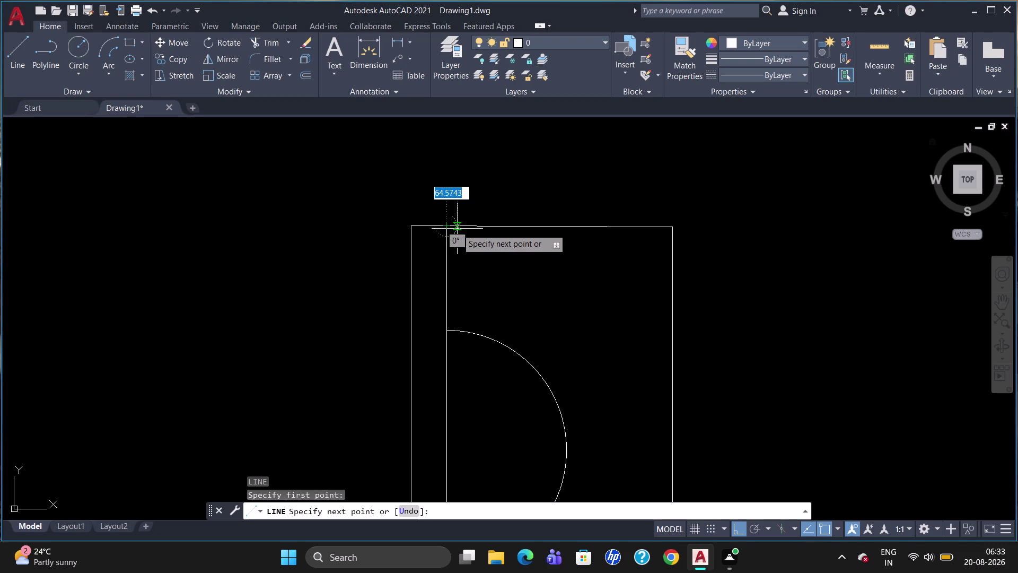
Attempt a 200 line down from a point tracked 150 along the top from the inner corner, then abandon it.
drag(459, 229, 466, 229)
text(tj)
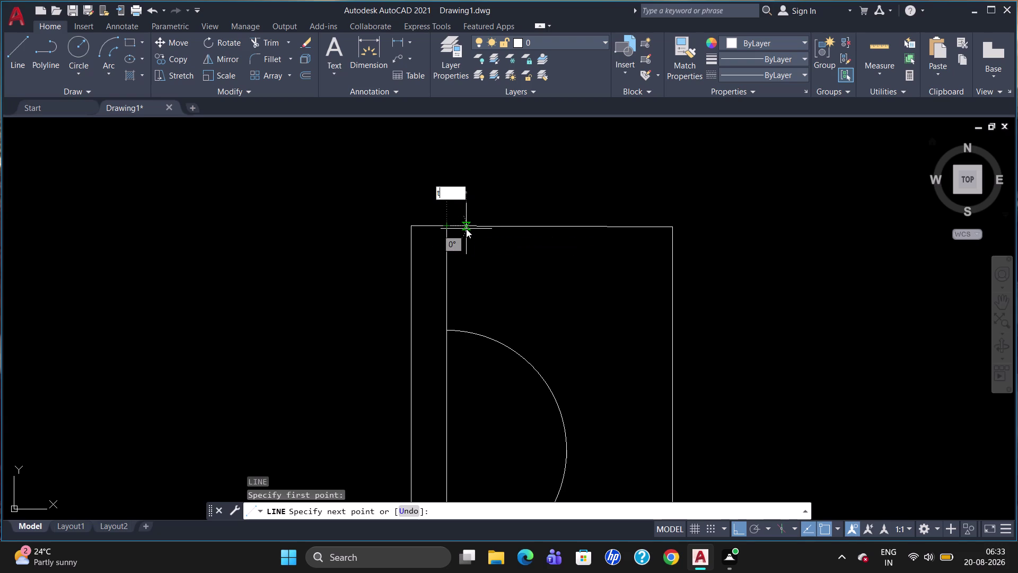
key(BackSpace)
key(k)
key(Return)
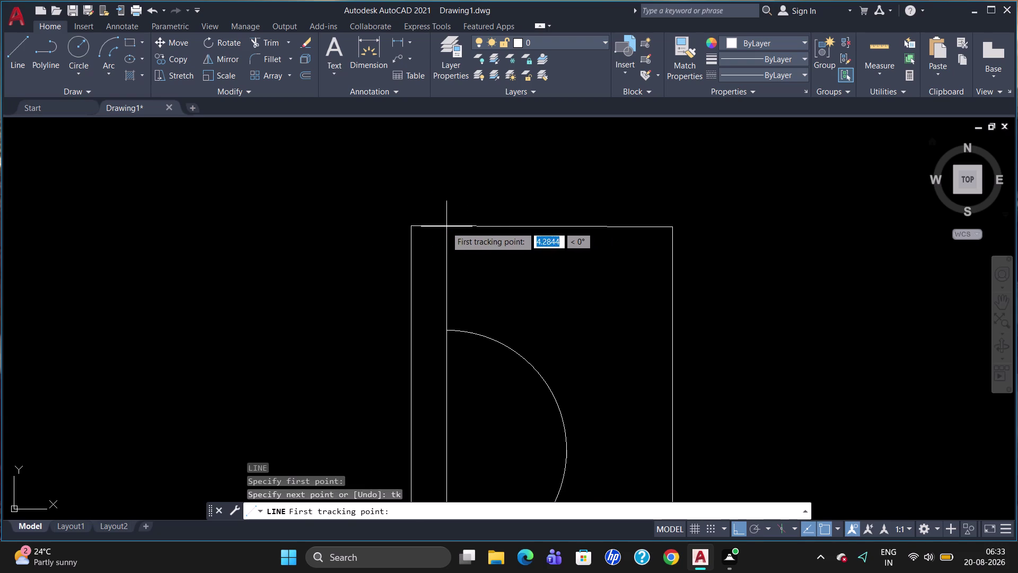
drag(446, 226, 475, 223)
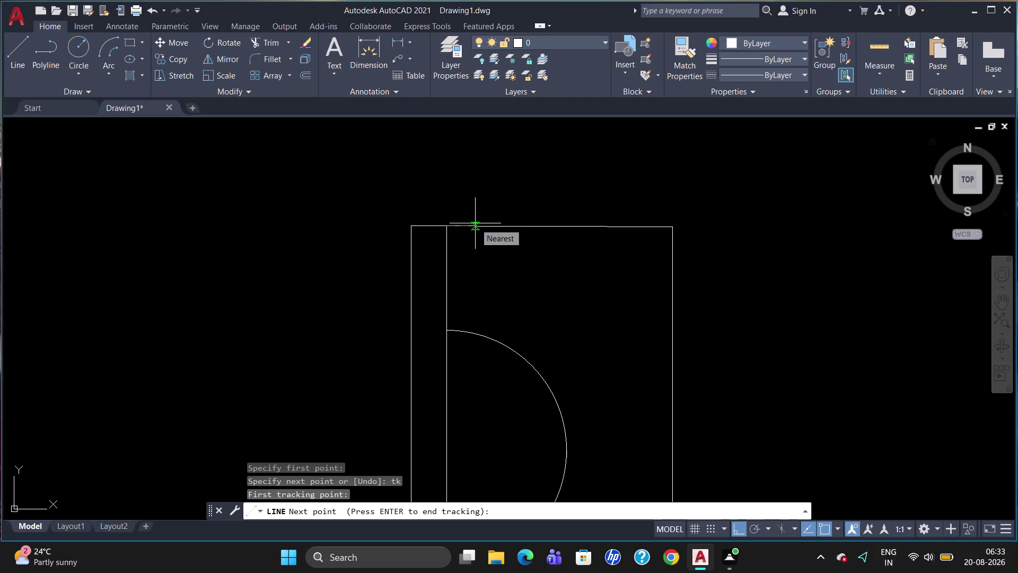
text(15)
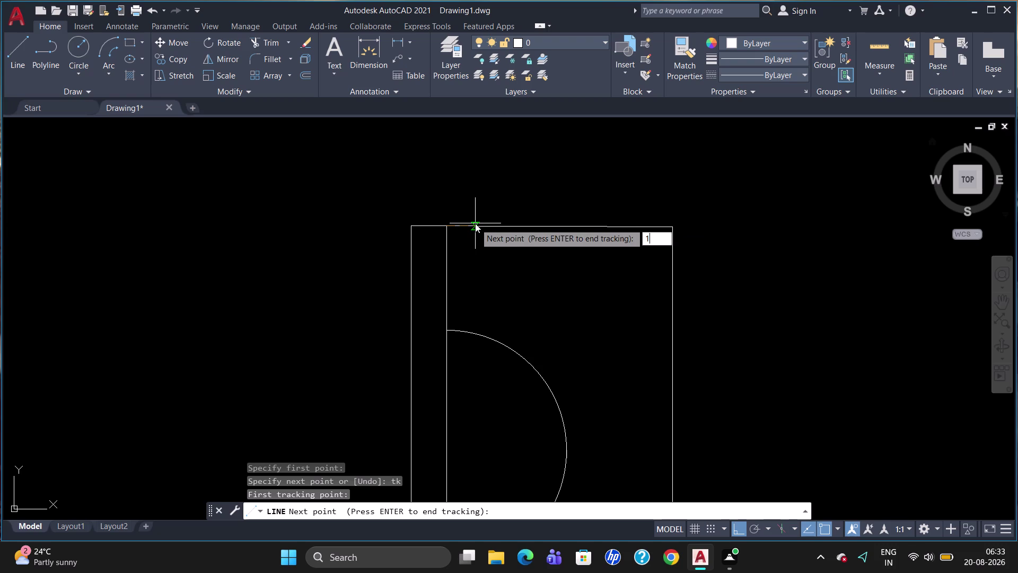
text(0)
key(Return)
key(Return)
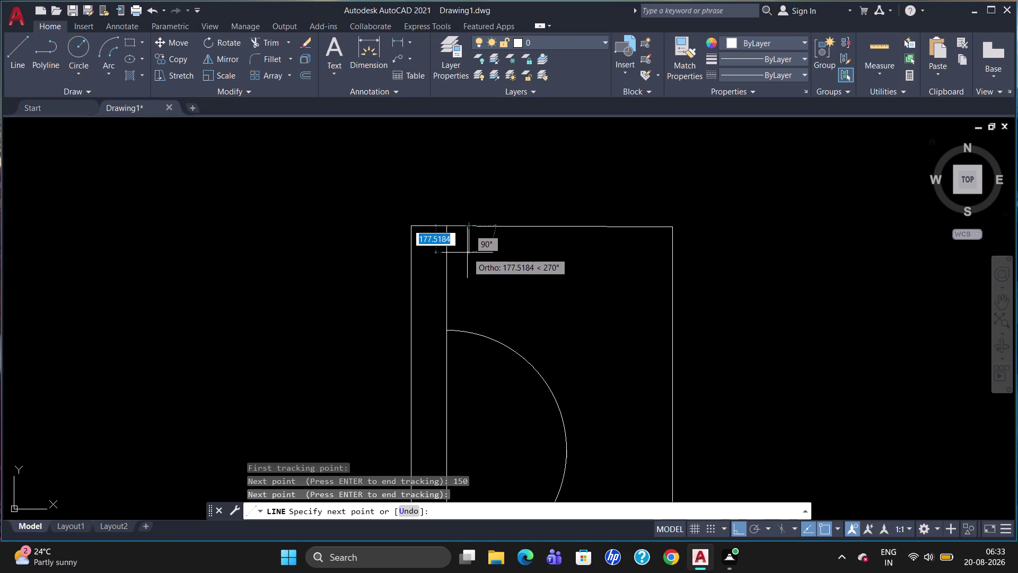
text(200)
key(Return)
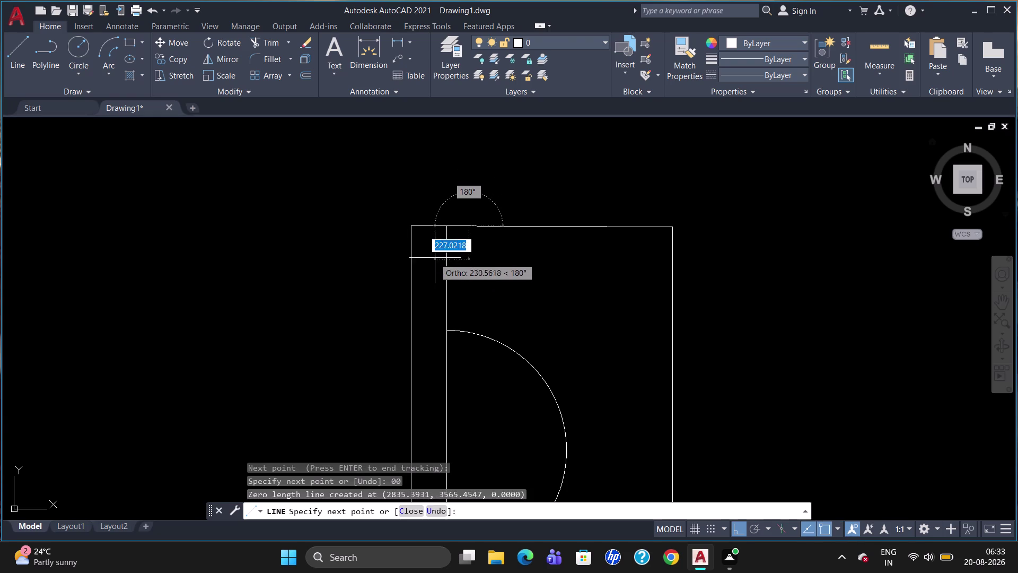
key(Return)
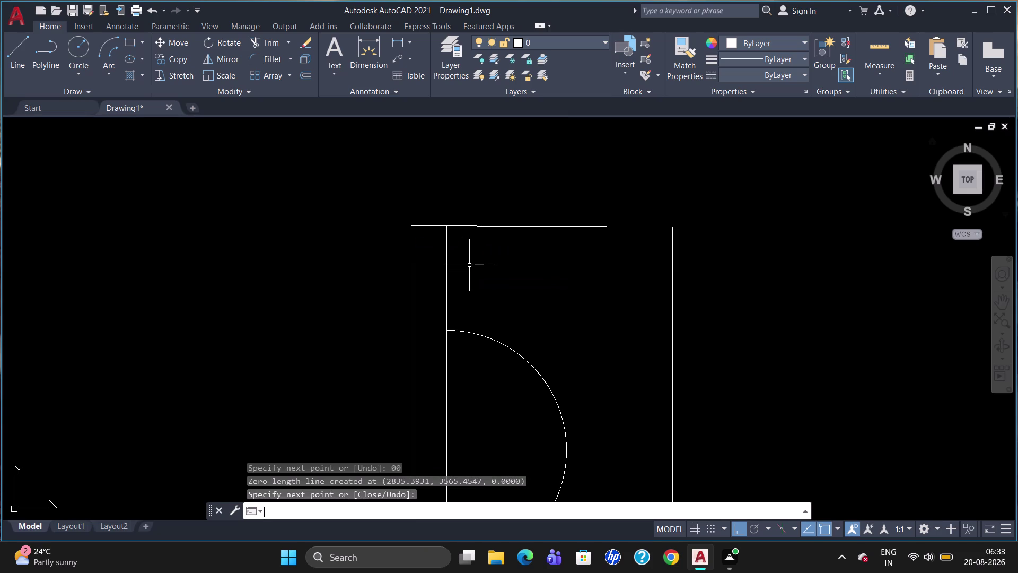
Restart LINE with TK tracking, offsetting 150 along the top from the inner wall's corner.
key(l)
key(Return)
text(t)
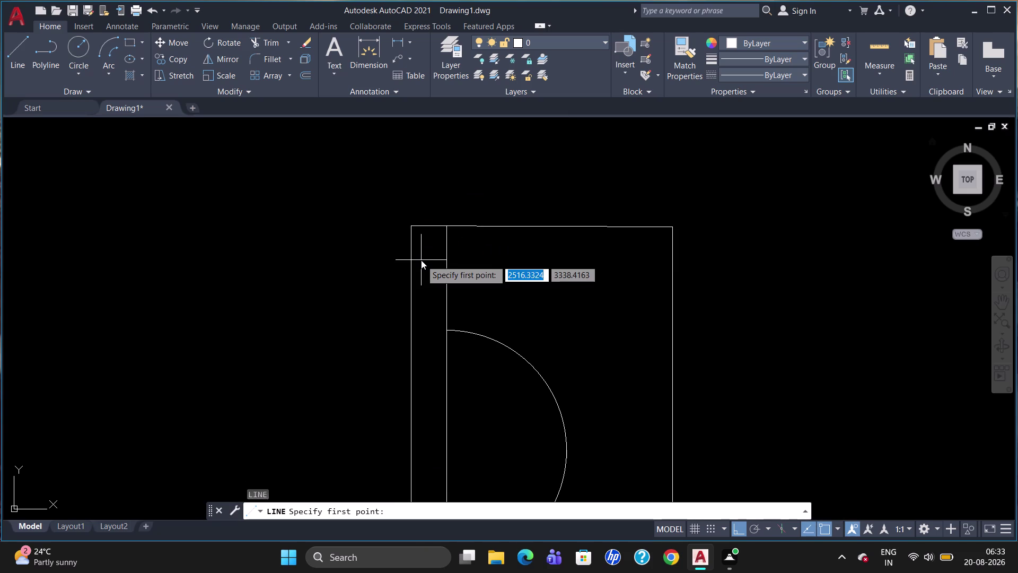
text(k)
key(Return)
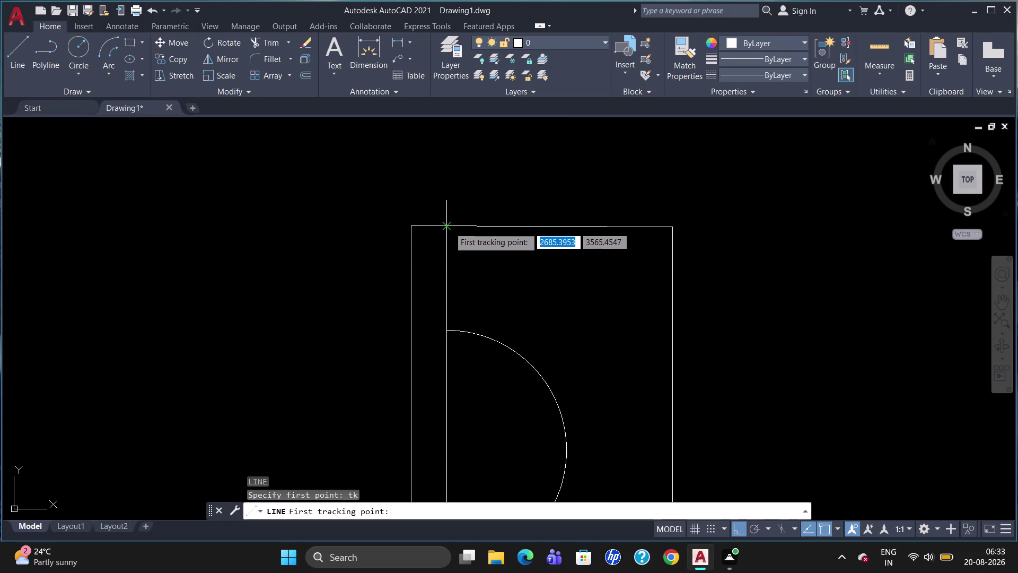
drag(449, 227, 473, 228)
text(1)
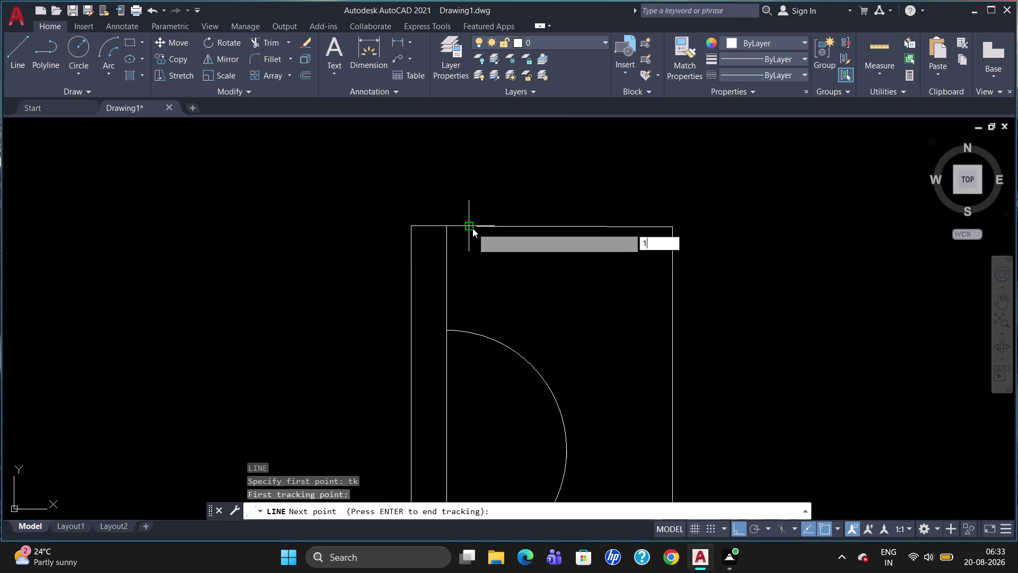
text(50)
key(Return)
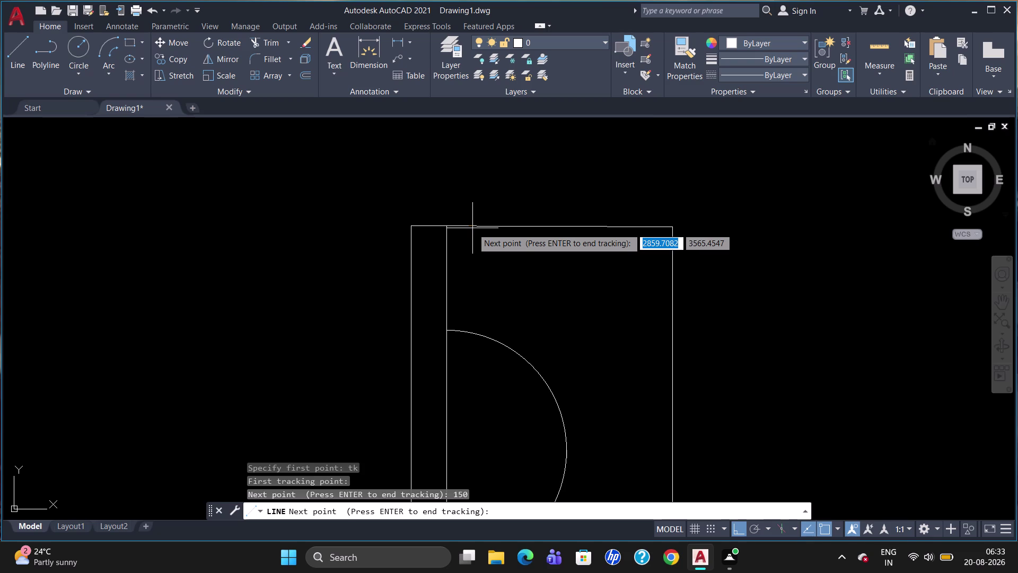
key(Return)
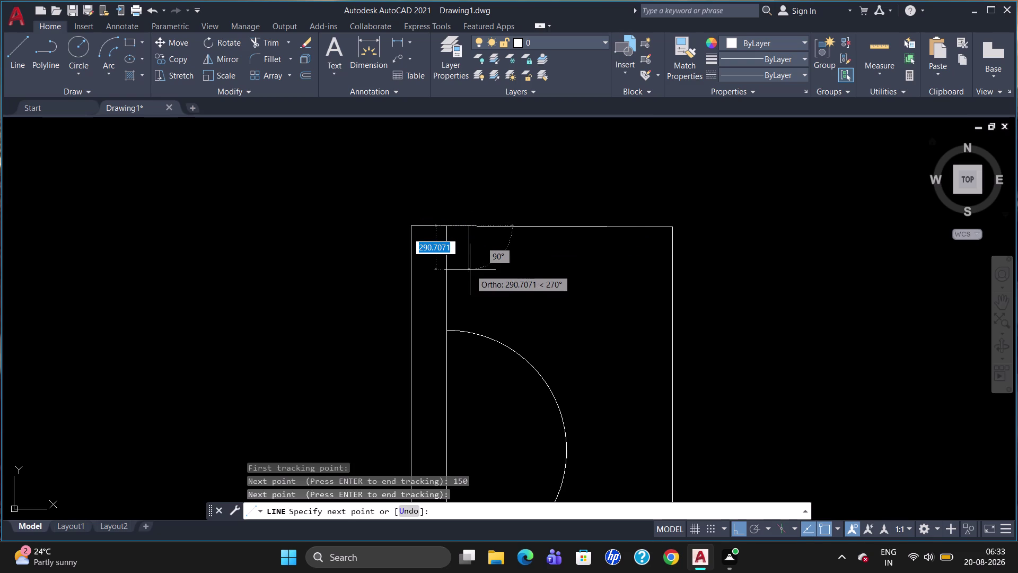
Draw the 200 line downward, then across to the outer wall edge.
text(200)
key(Return)
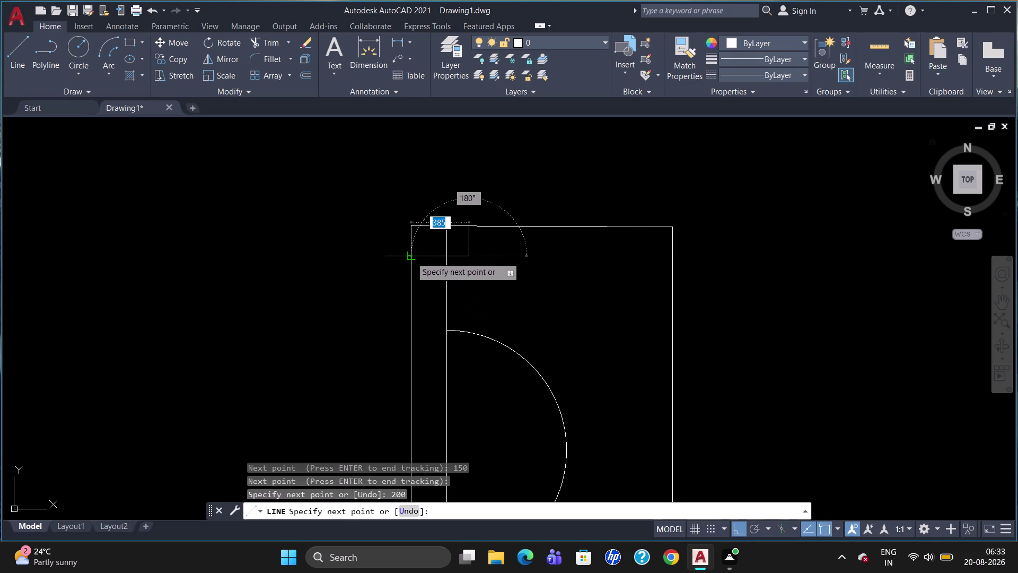
click(411, 257)
key(Escape)
text(t)
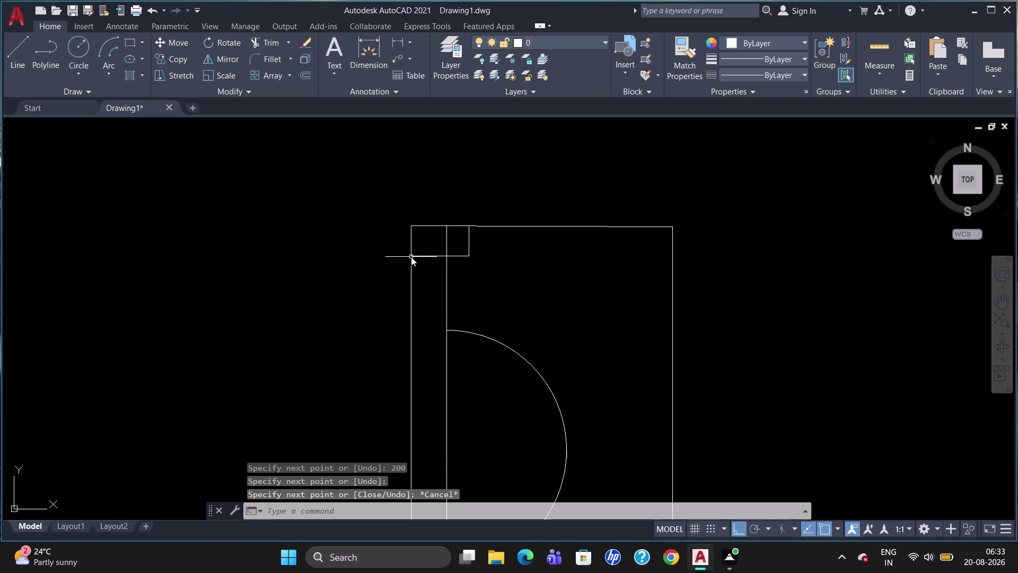
text(r)
key(Return)
Trim the inner wall segment inside the top-left corner box, then zoom back out.
key(Return)
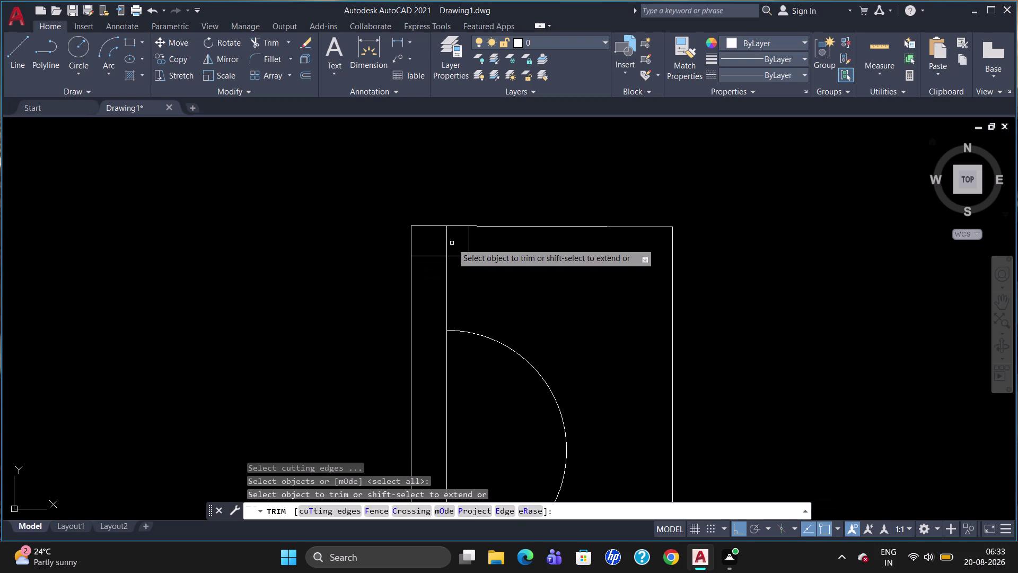
click(444, 243)
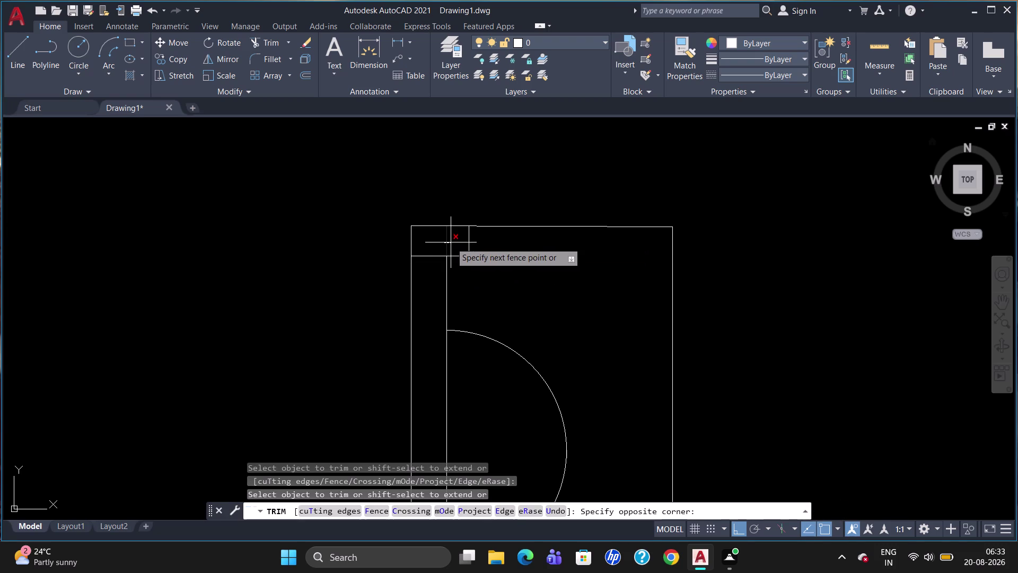
click(451, 243)
key(Escape)
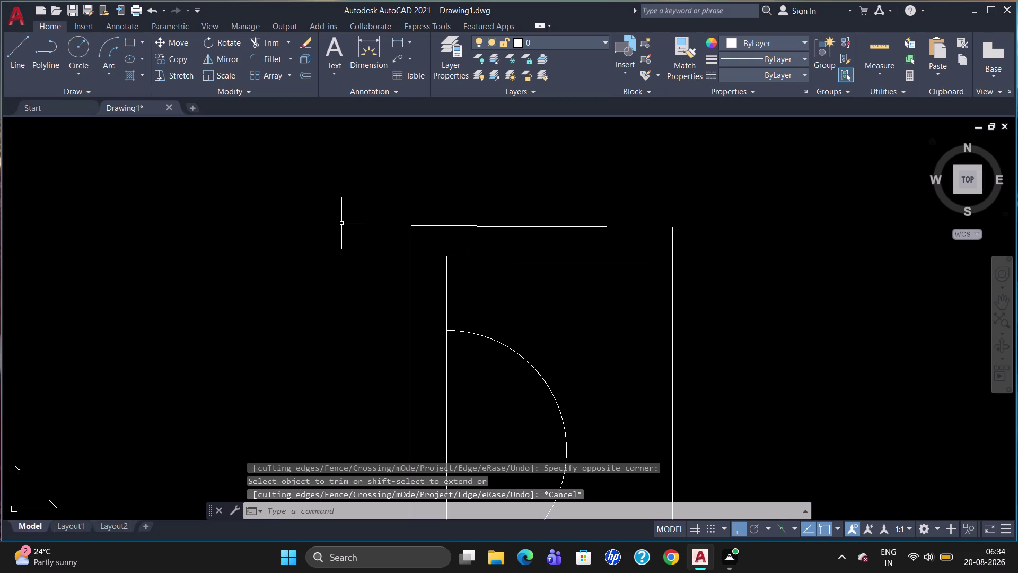
scroll(down, 3)
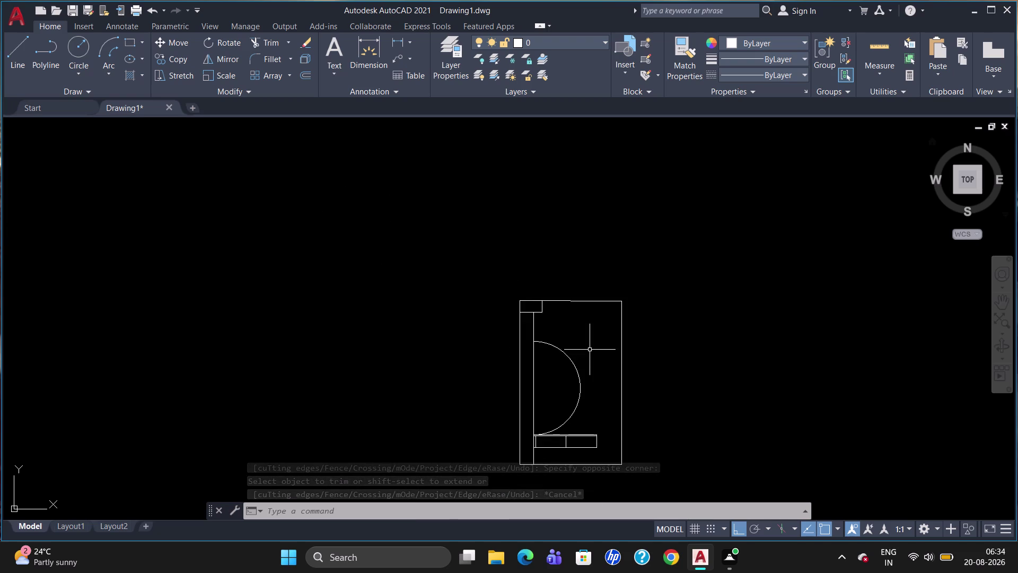
scroll(up, 3)
scroll(down, 3)
scroll(up, 3)
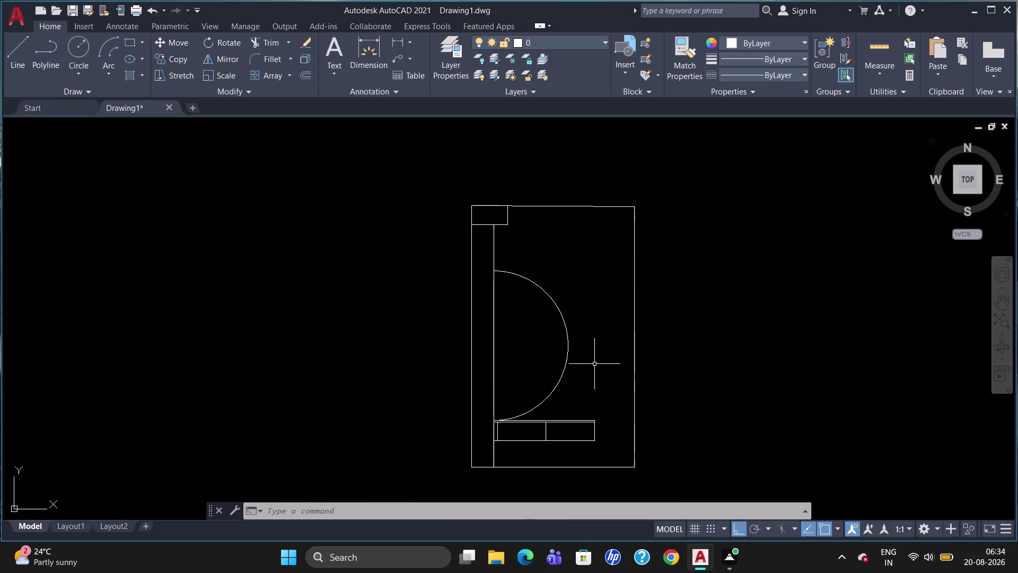
click(146, 77)
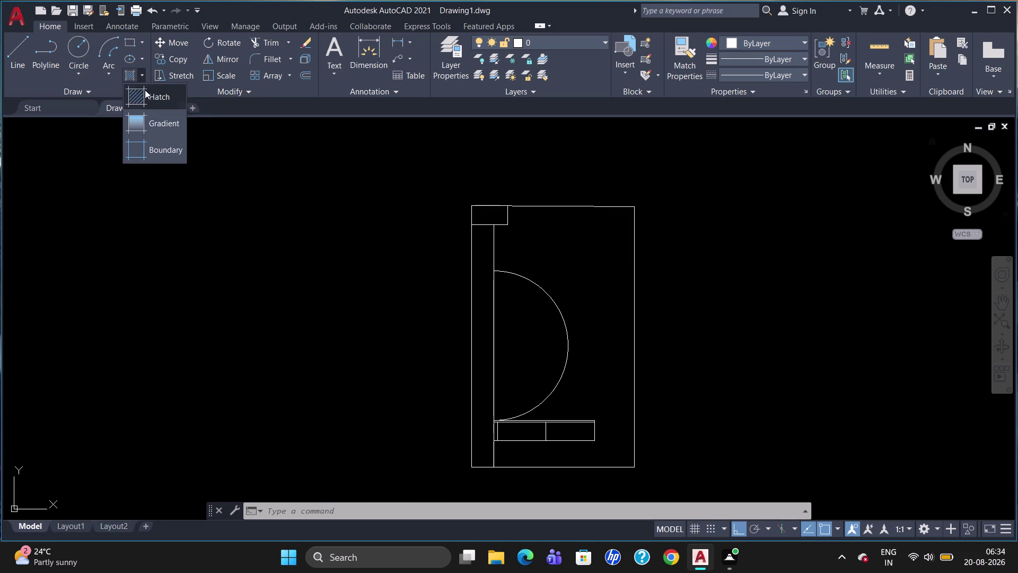
Hatch the left wall strip with a diagonal line pattern at scale 10.
click(155, 98)
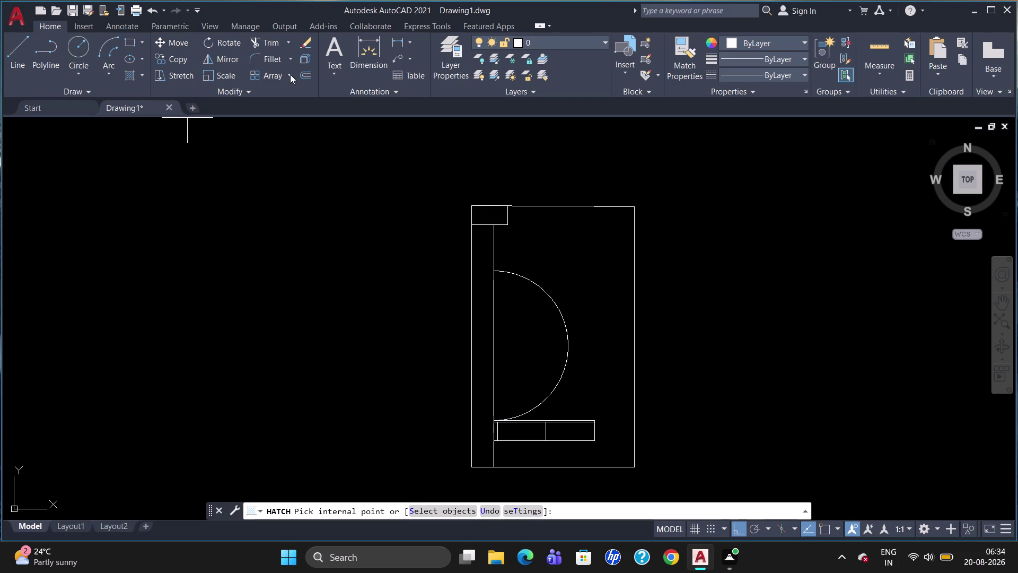
click(262, 68)
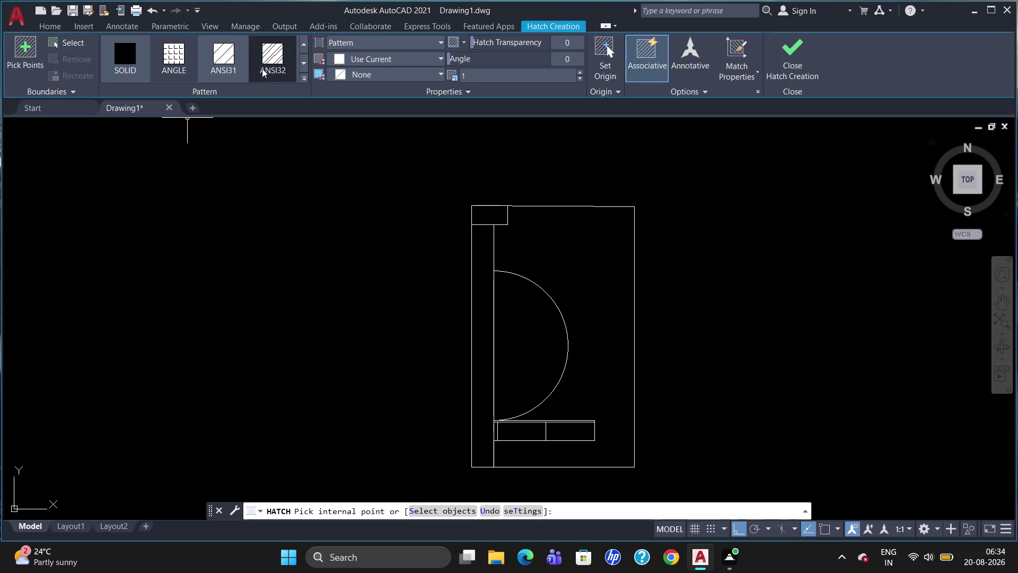
click(479, 338)
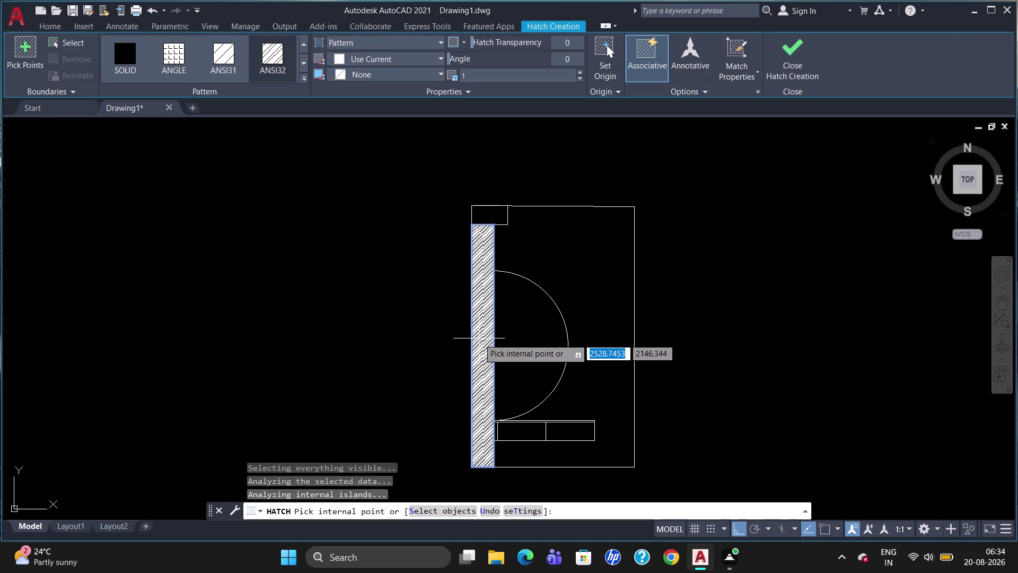
click(487, 79)
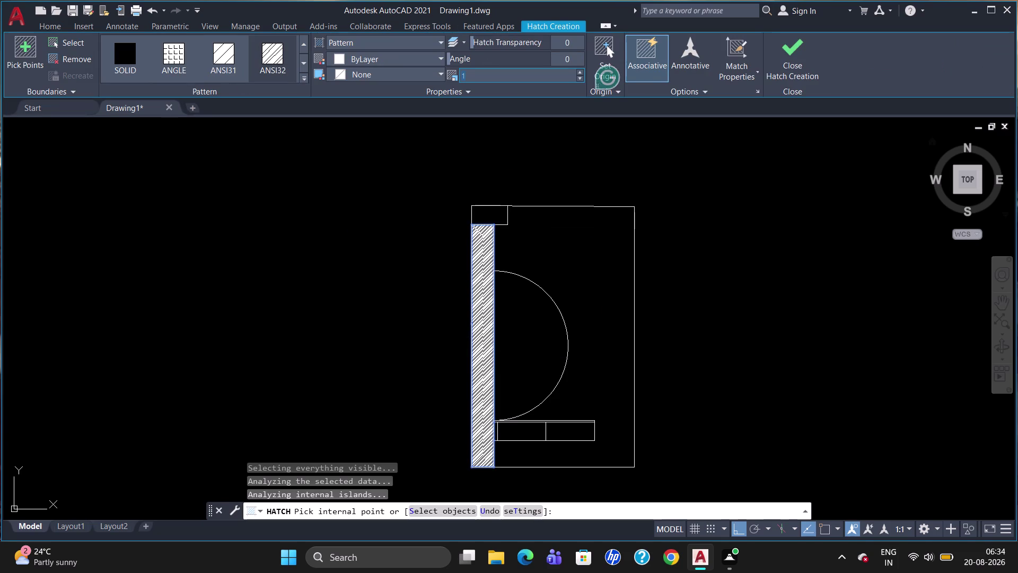
key(BackSpace)
text(10)
key(Return)
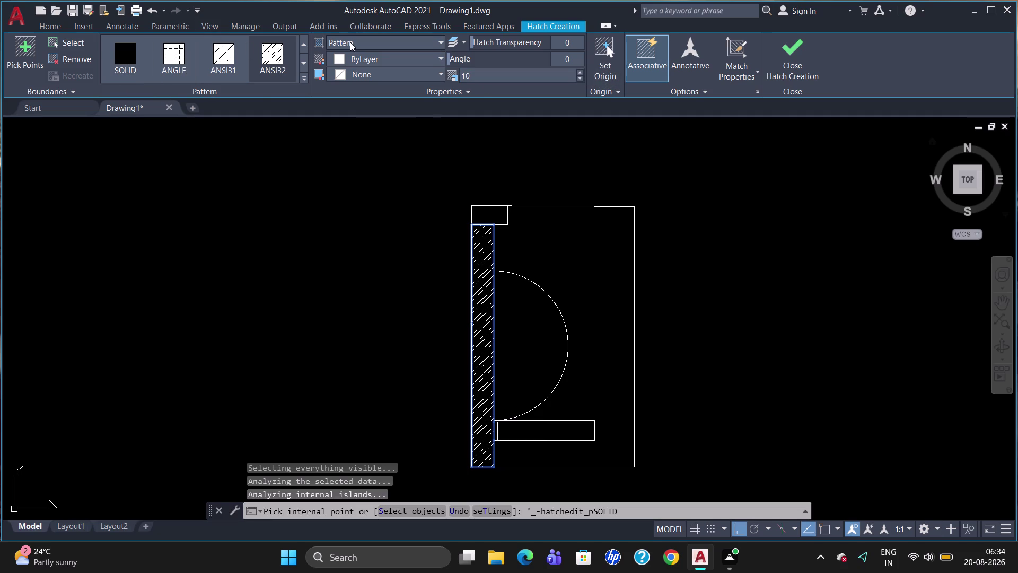
Switch the hatch to the concrete pattern, add the corner block, and set scale 0.5.
click(301, 77)
click(264, 206)
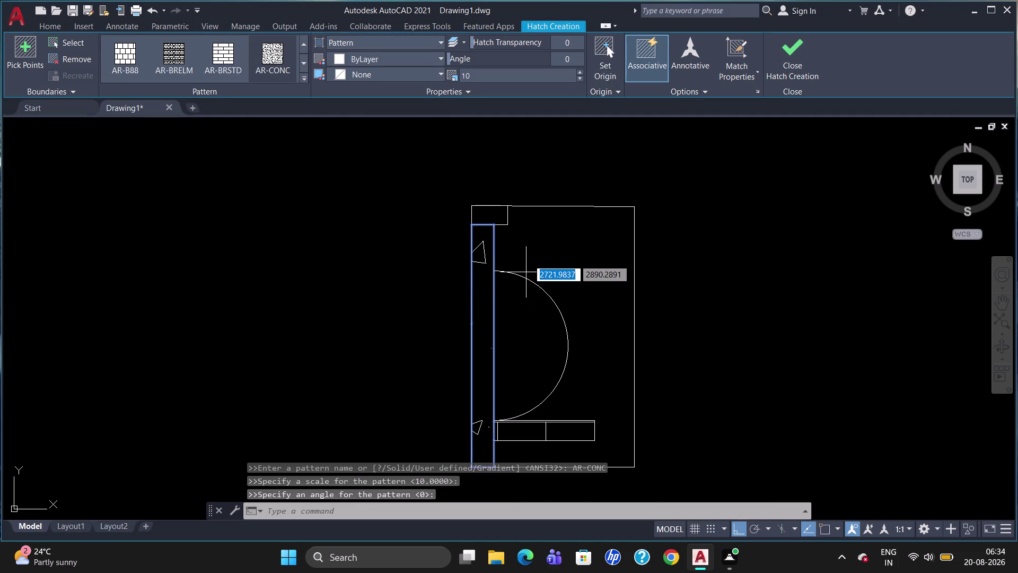
scroll(up, 3)
click(489, 217)
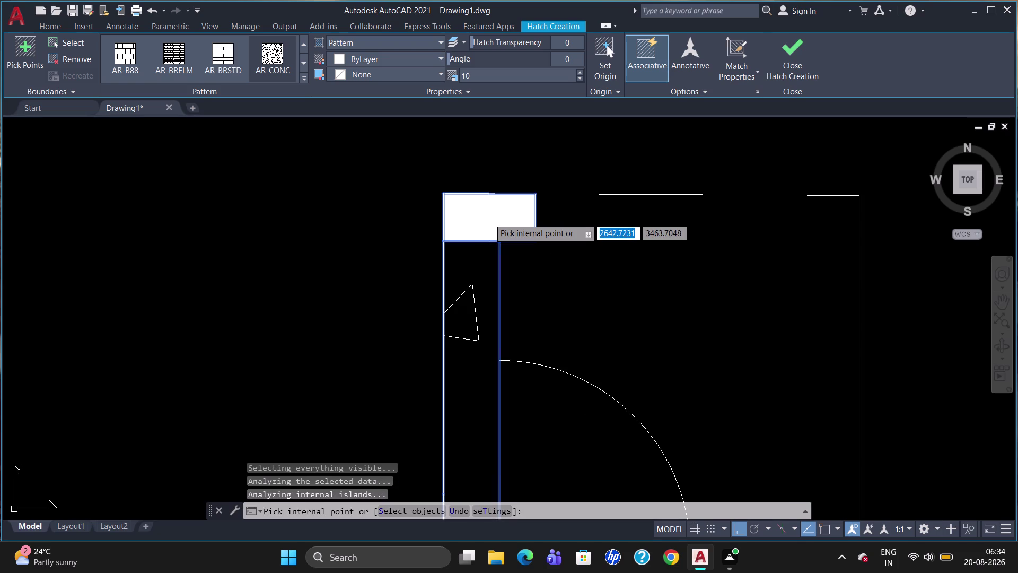
click(551, 76)
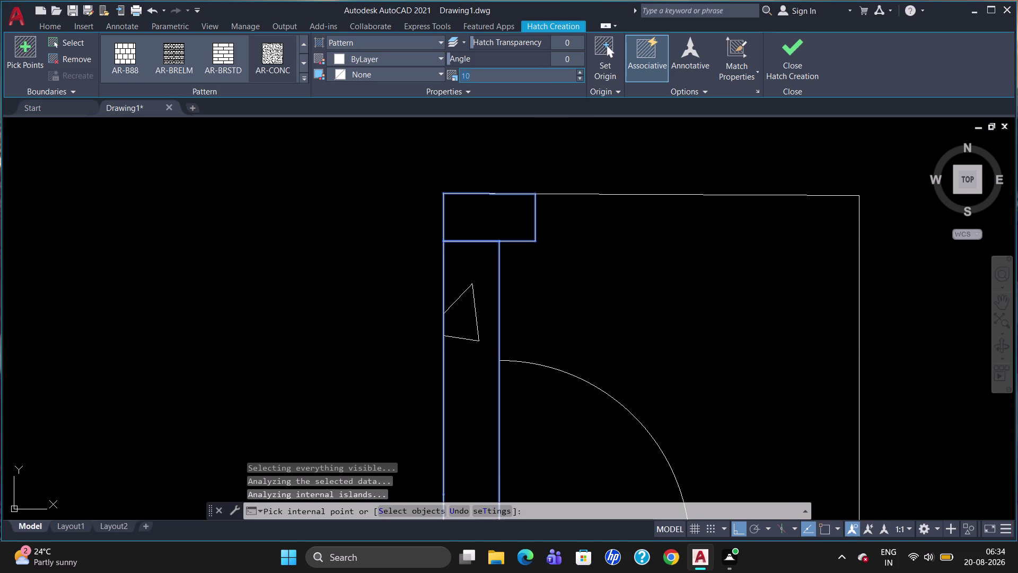
key(BackSpace)
key(BackSpace)
key(0)
text(.)
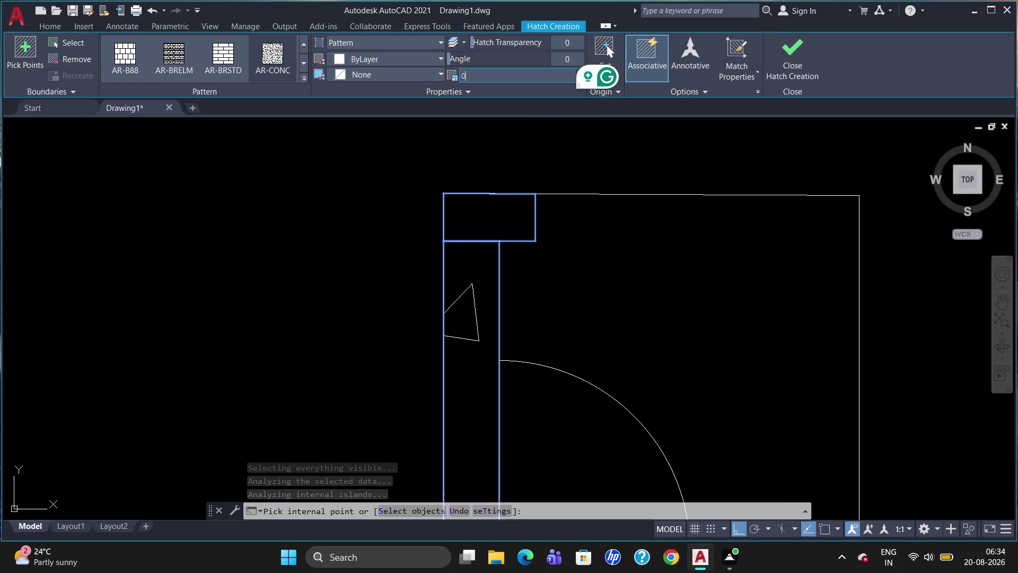
text(5)
key(Return)
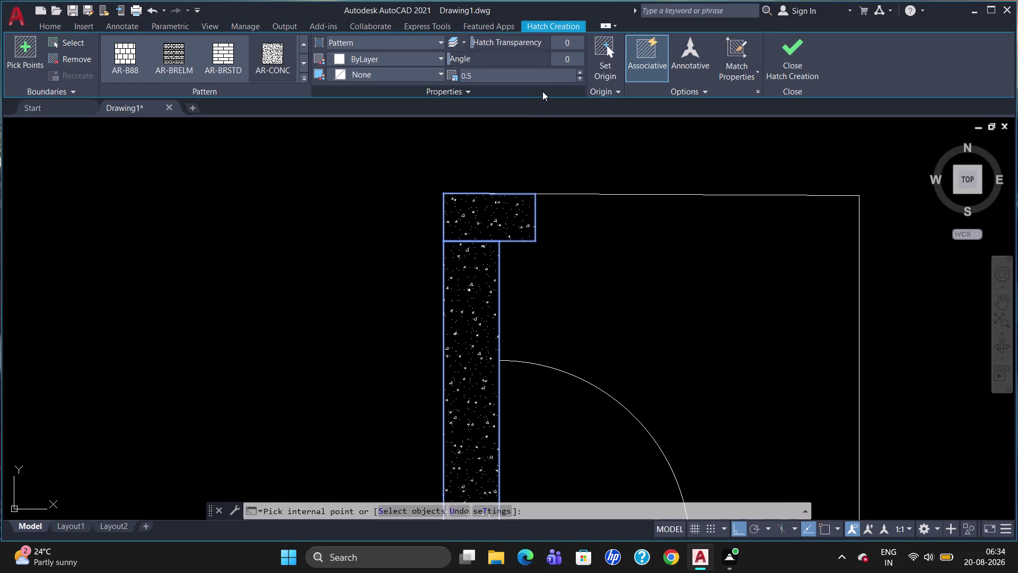
Cancel the hatch command and delete the speckled hatch from the wall.
key(Escape)
click(468, 283)
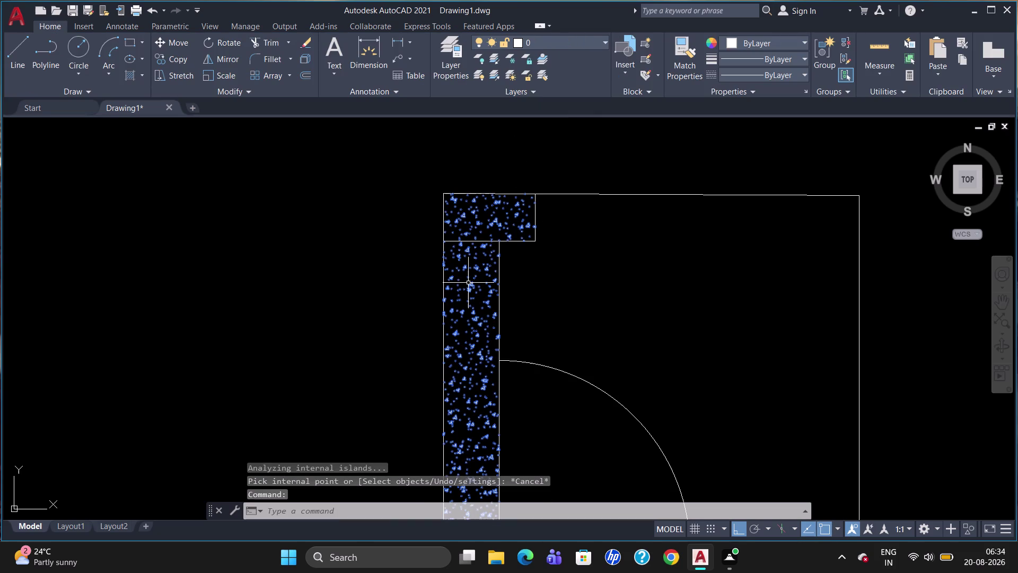
key(Delete)
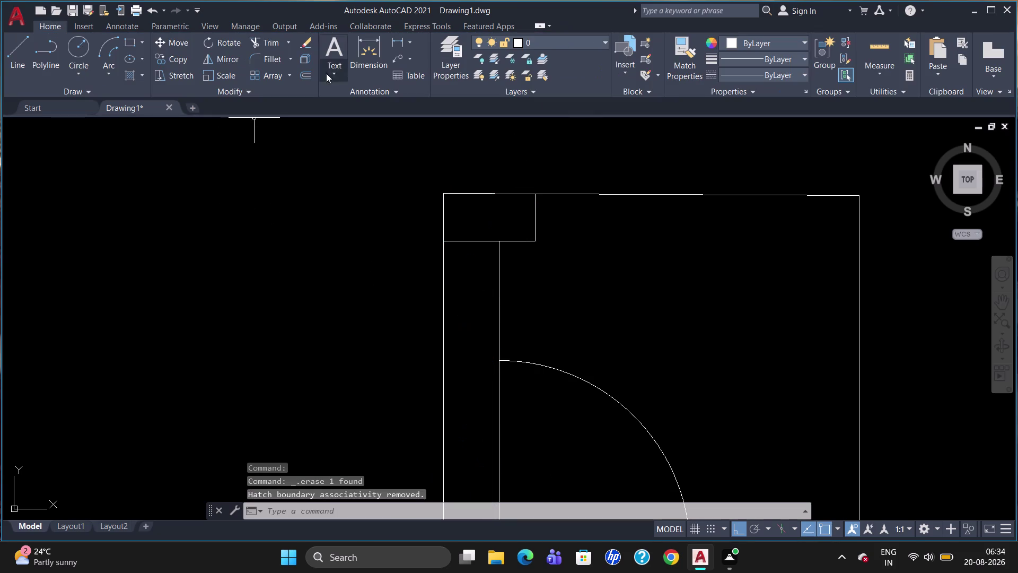
Start Hatch and choose the ANSI32 diagonal-line pattern from the gallery.
click(140, 81)
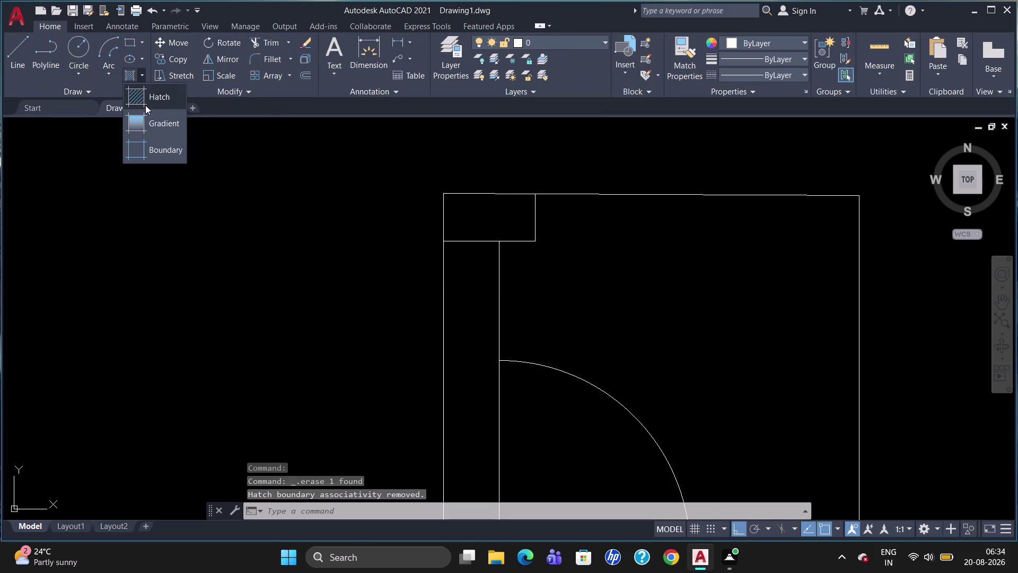
click(145, 85)
click(149, 100)
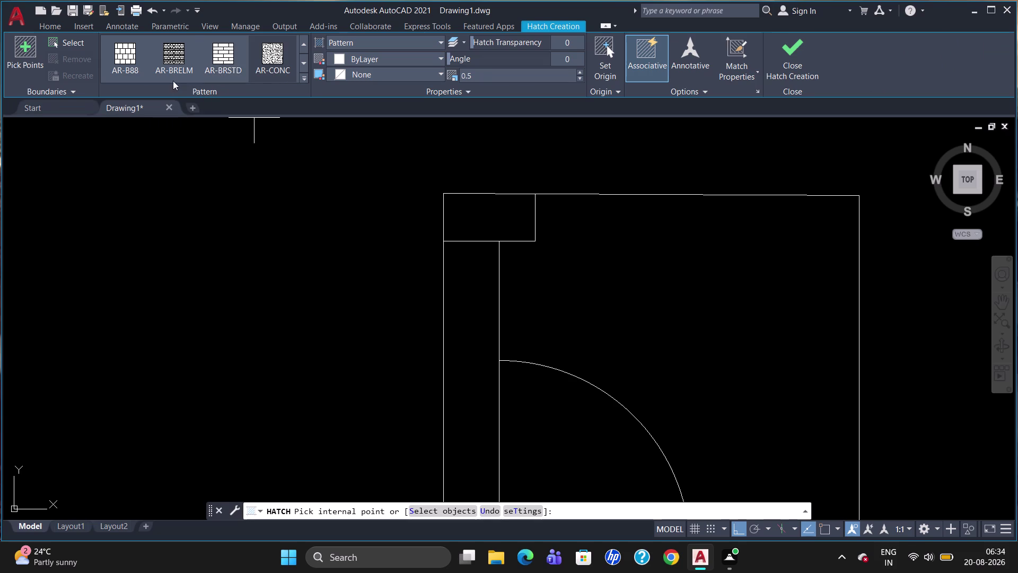
click(304, 78)
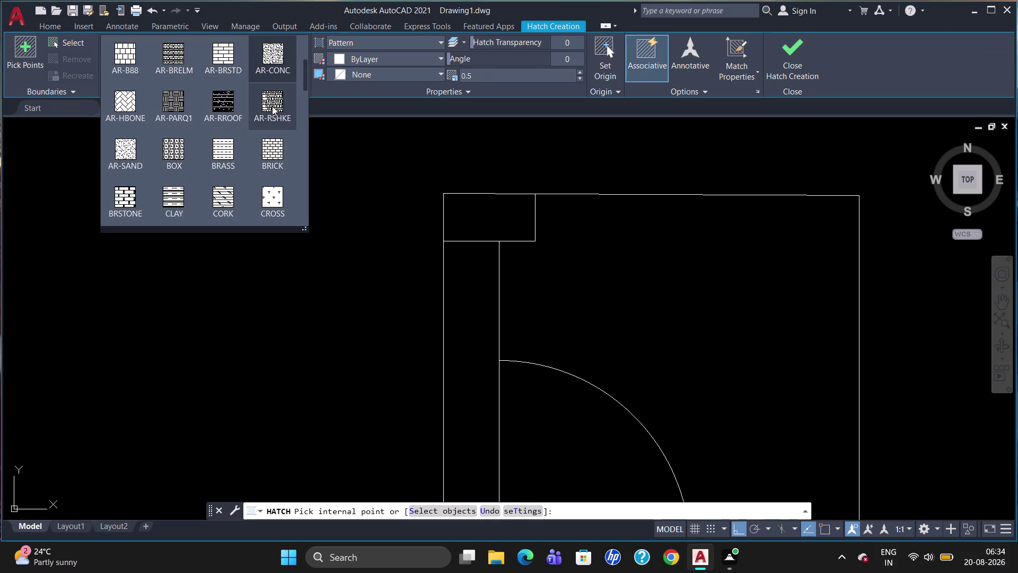
scroll(up, 3)
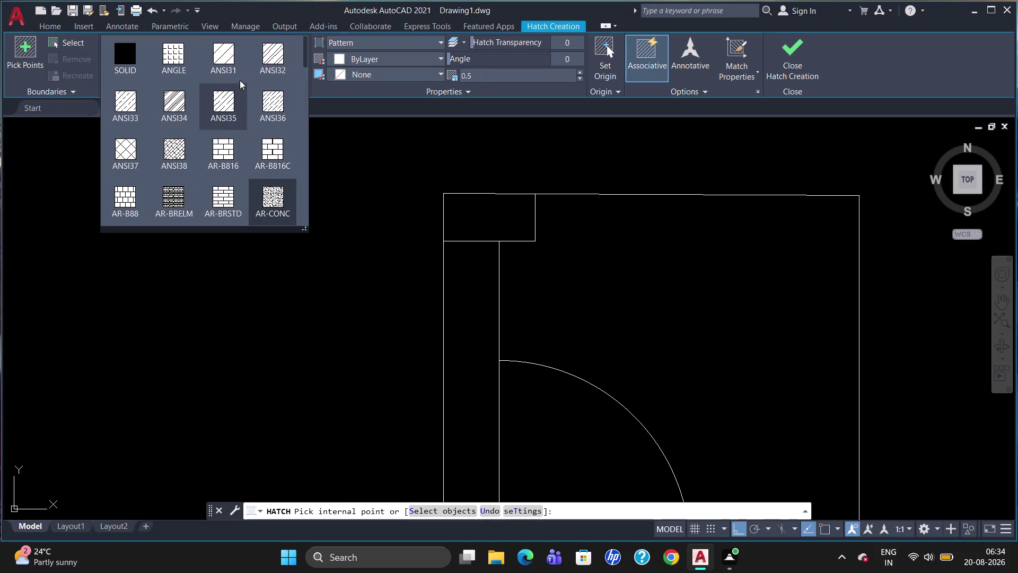
click(272, 64)
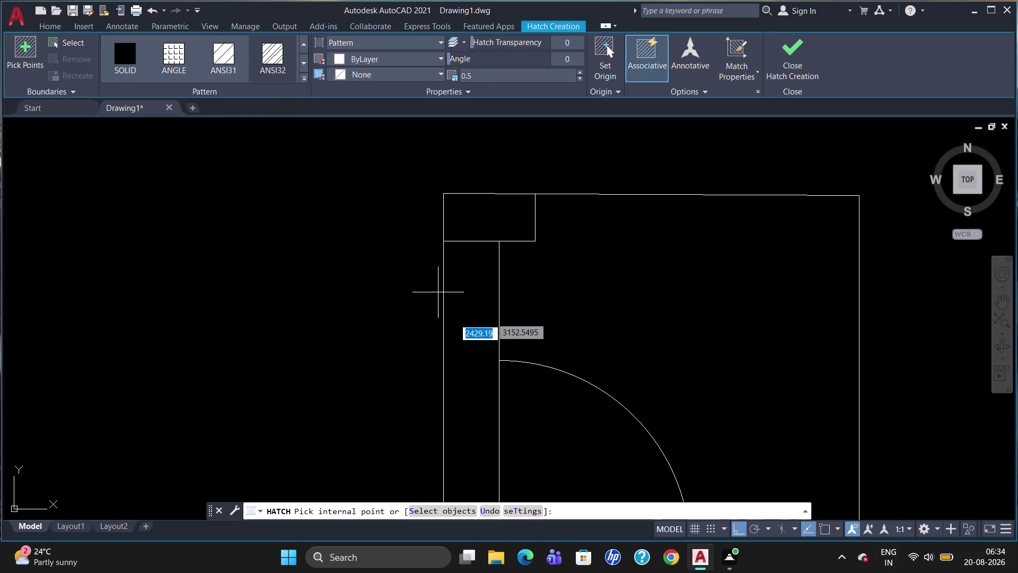
Apply ANSI32 inside the narrow wall strip with pattern scale 10.
click(459, 323)
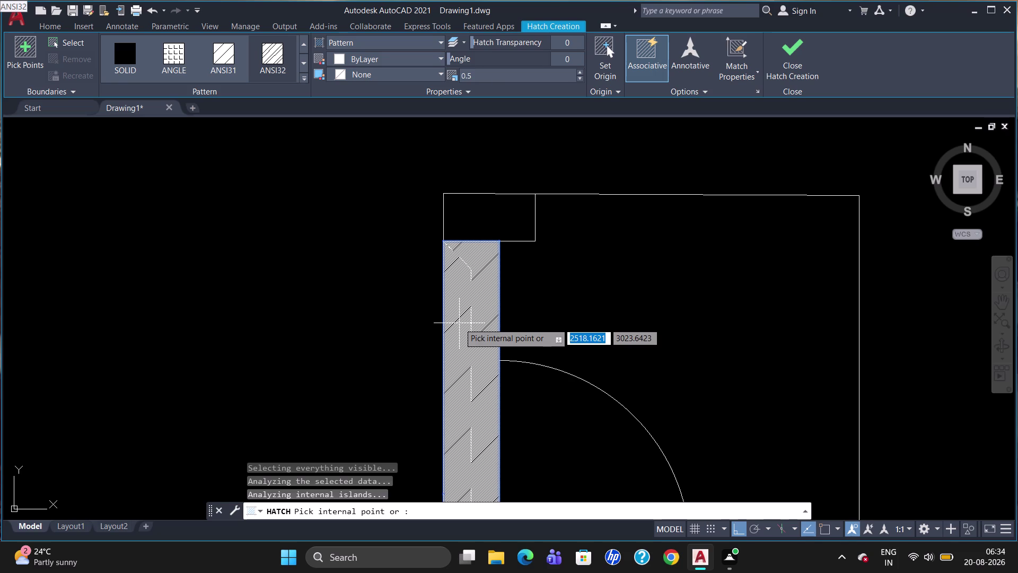
click(497, 79)
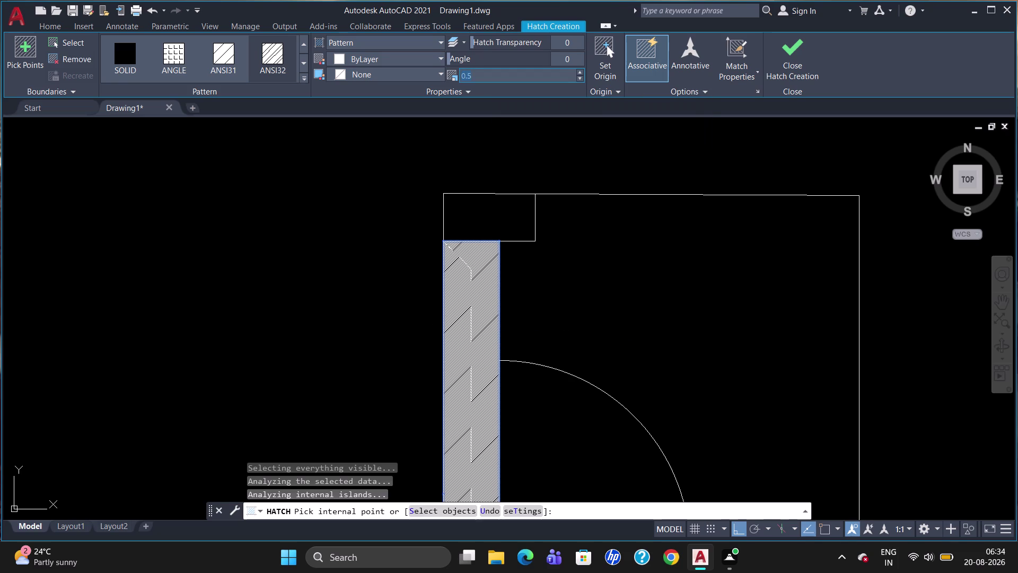
key(BackSpace)
key(1)
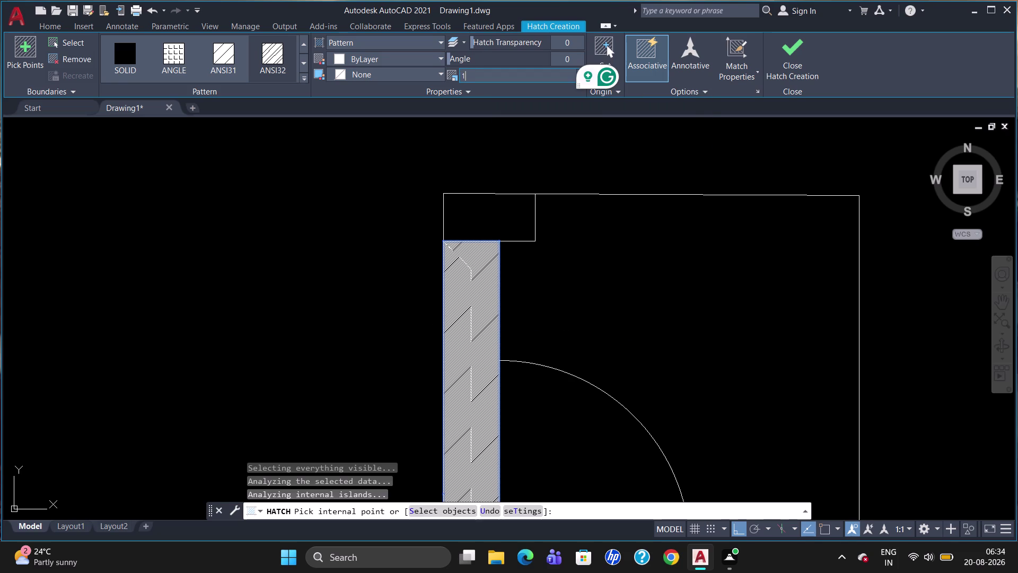
key(0)
key(Return)
key(Escape)
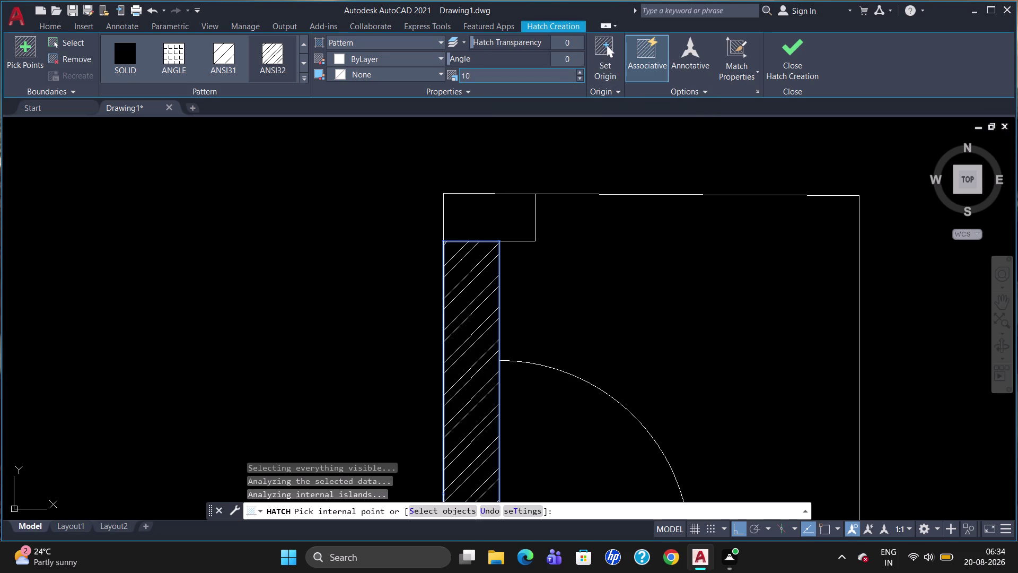
key(Escape)
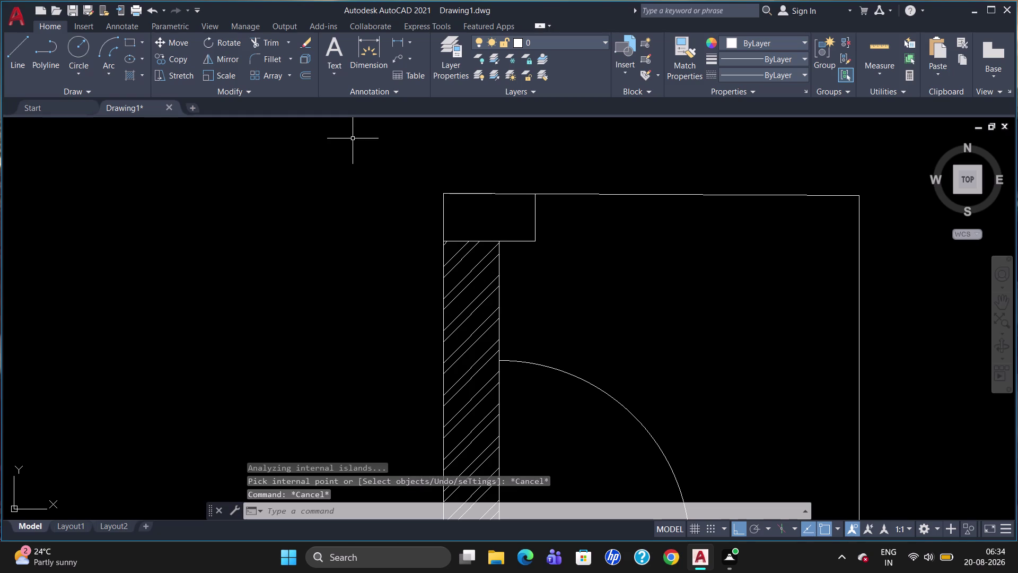
Start another hatch and fill the top corner block with the AR-CONC pattern.
click(141, 78)
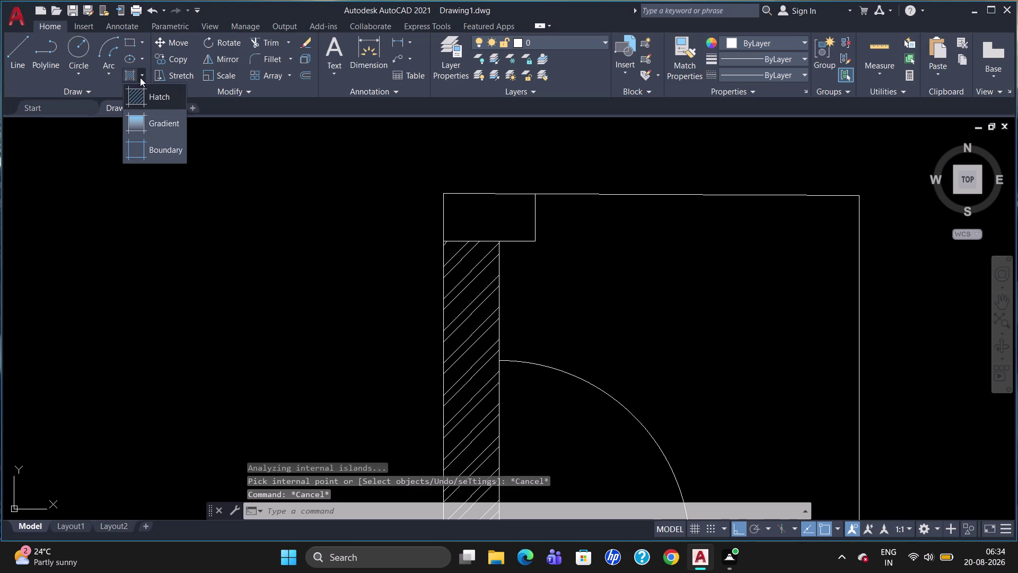
click(172, 103)
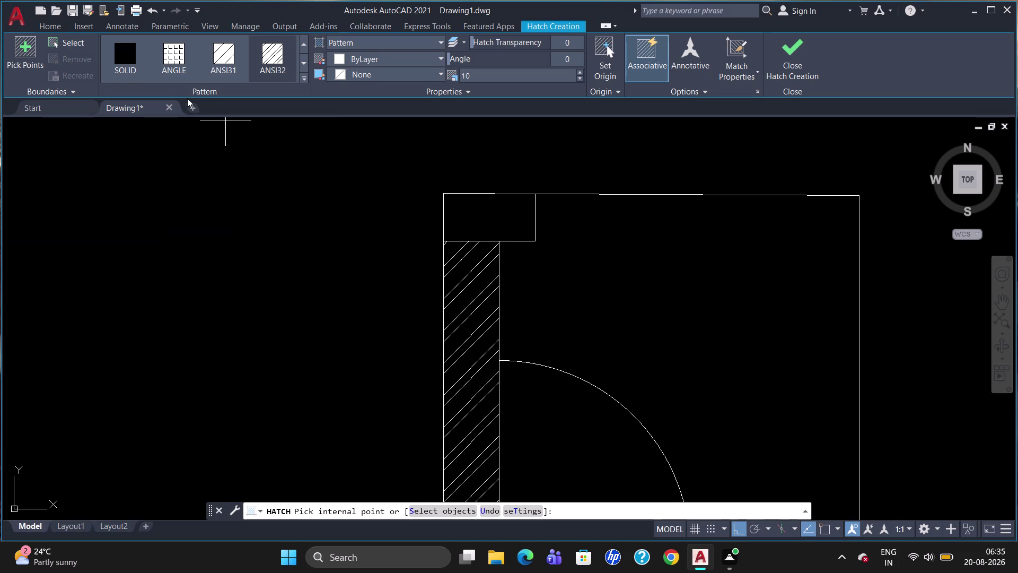
click(300, 80)
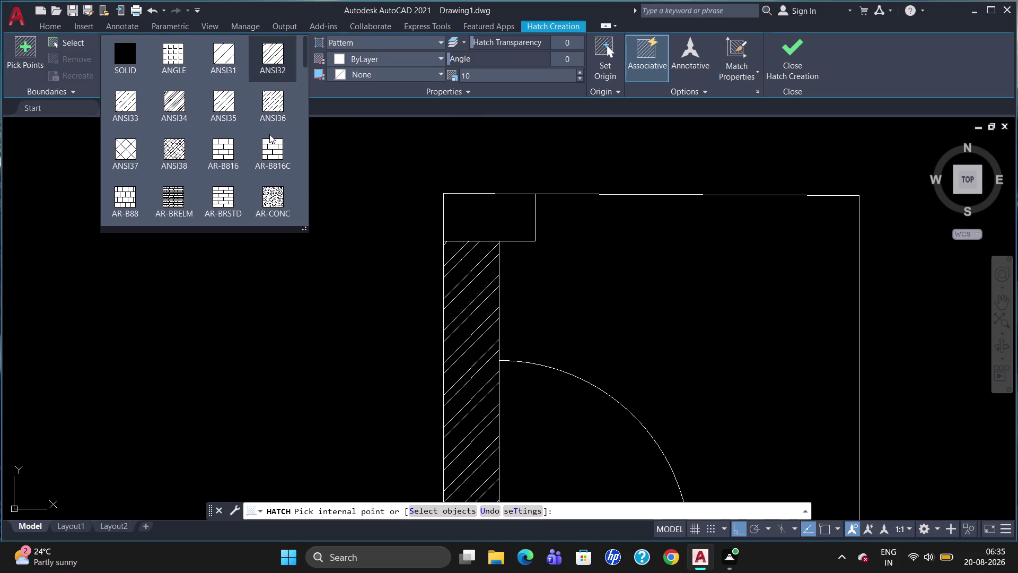
click(275, 196)
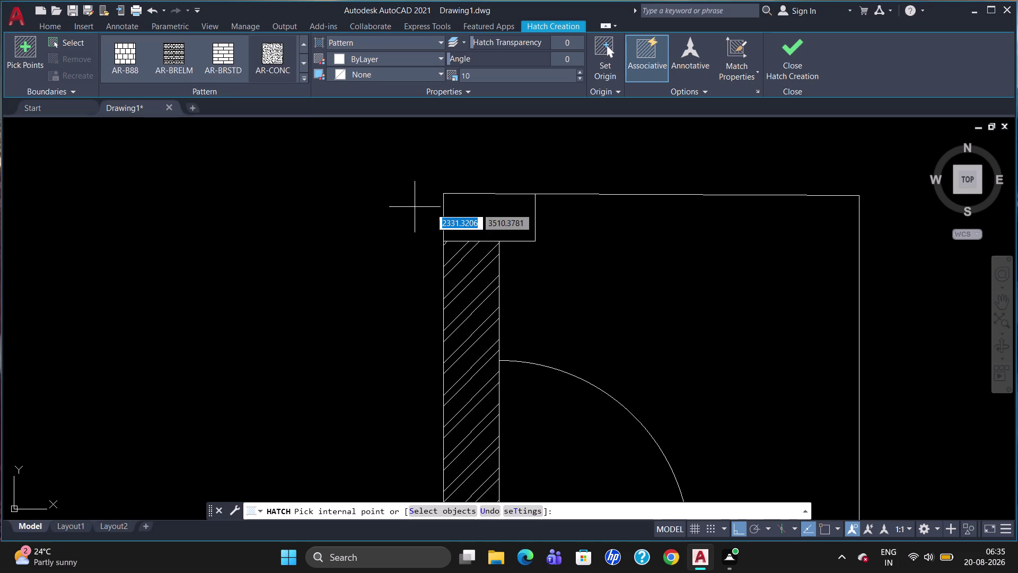
click(483, 215)
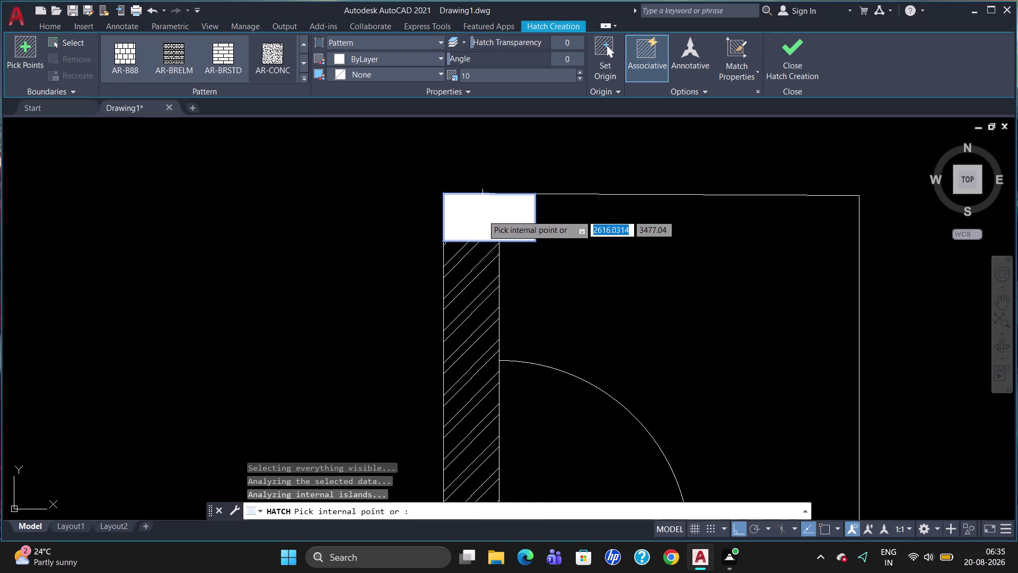
Set the concrete hatch scale to 0.5 and end the hatch command.
click(512, 74)
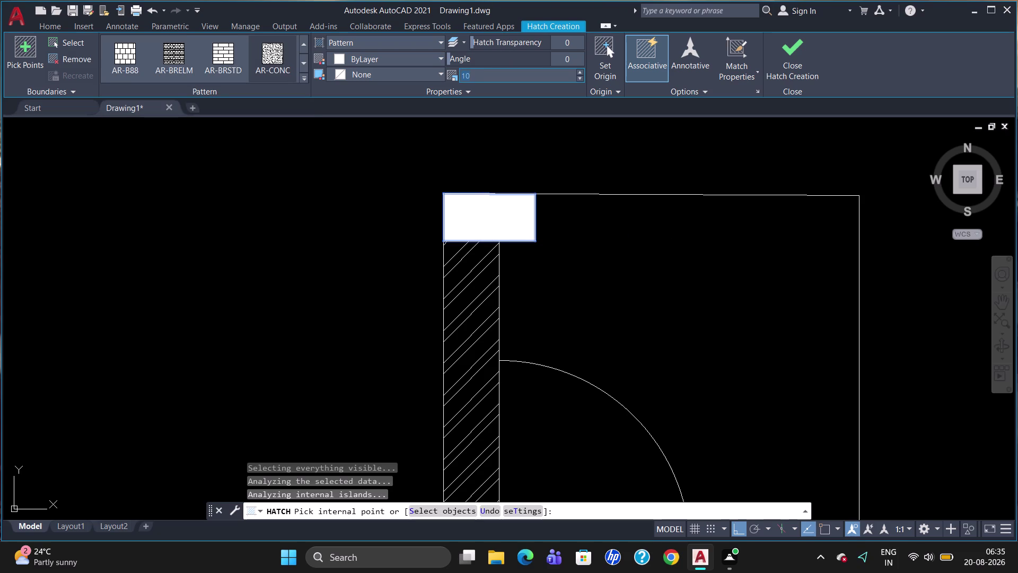
key(BackSpace)
key(BackSpace)
text(0.)
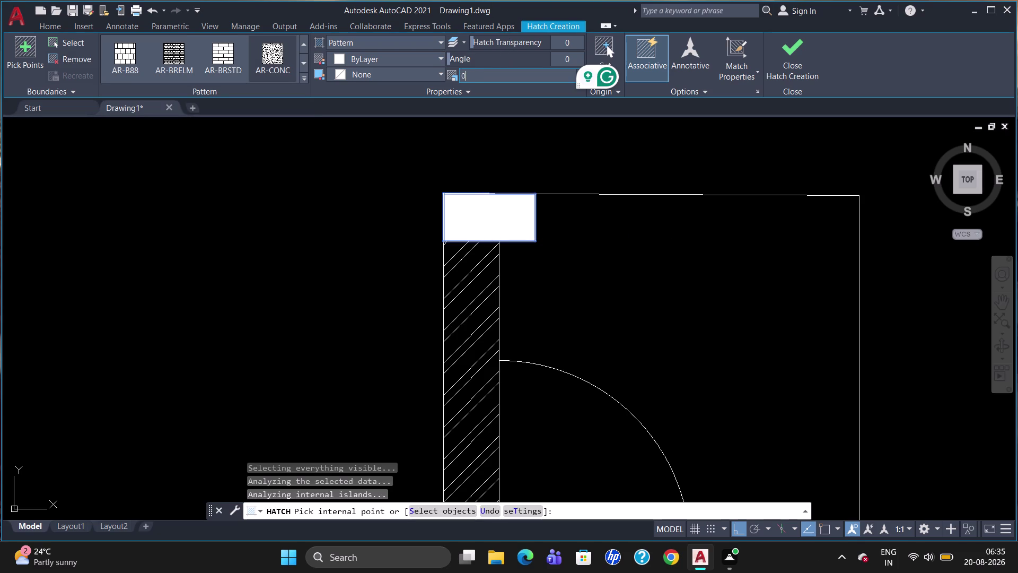
text(5)
key(Return)
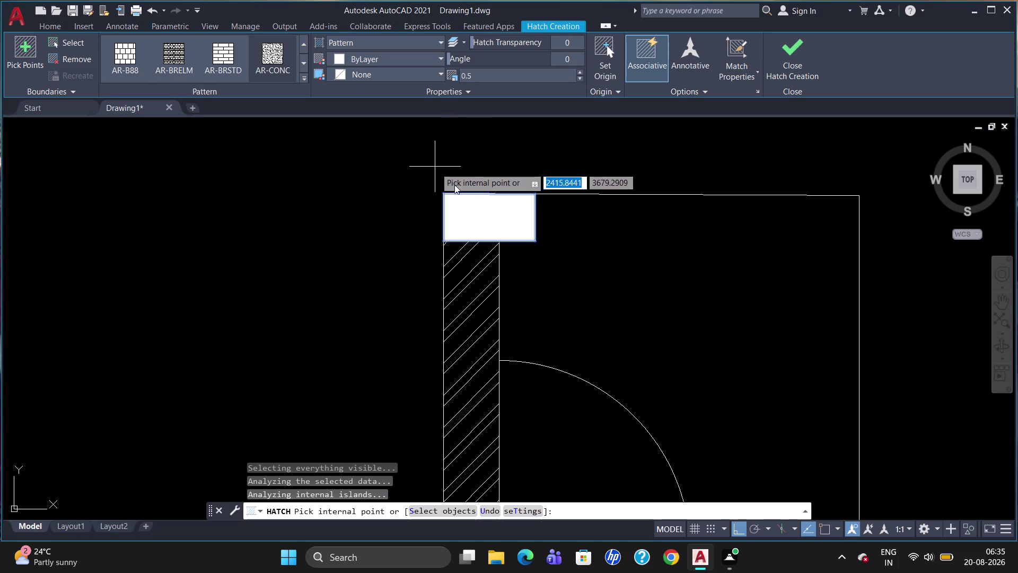
click(492, 221)
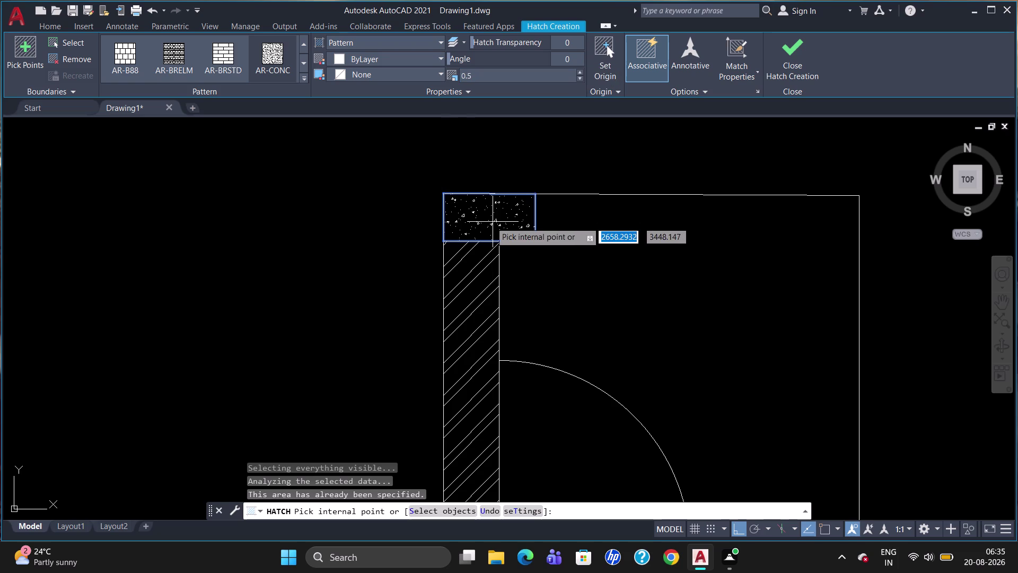
click(369, 229)
key(Escape)
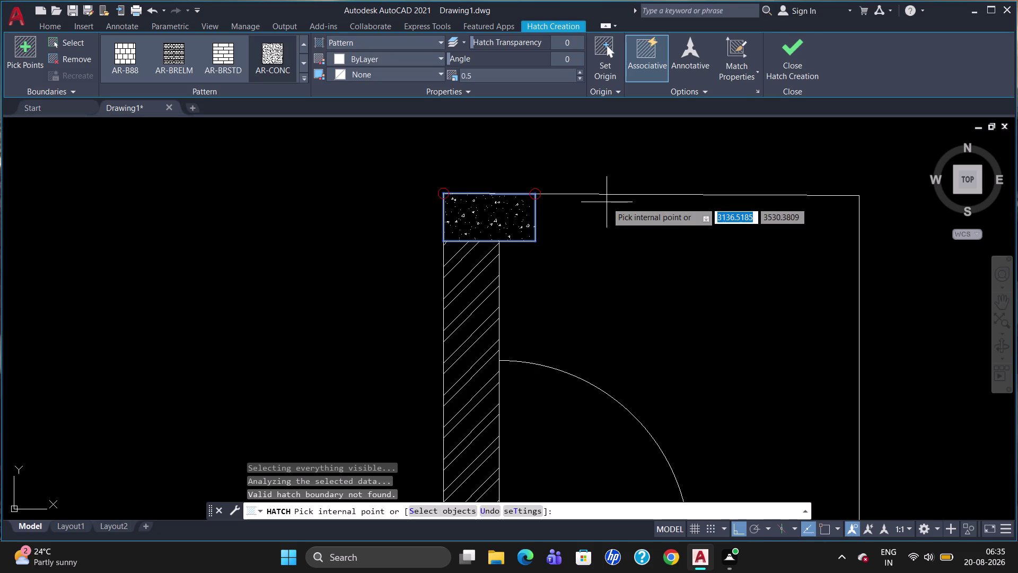
key(Escape)
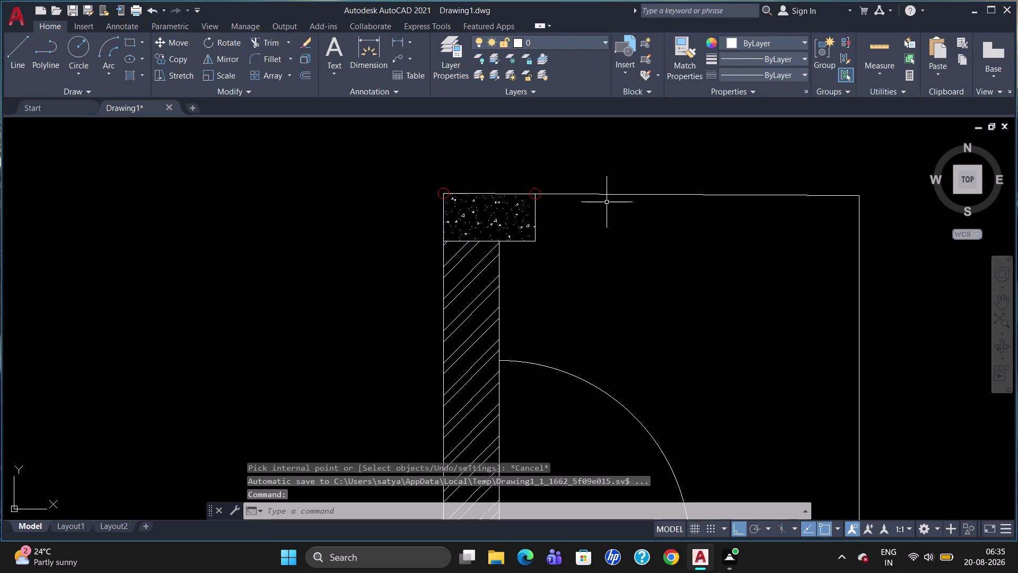
Zoom in and delete the concrete hatch from the top corner block.
key(Escape)
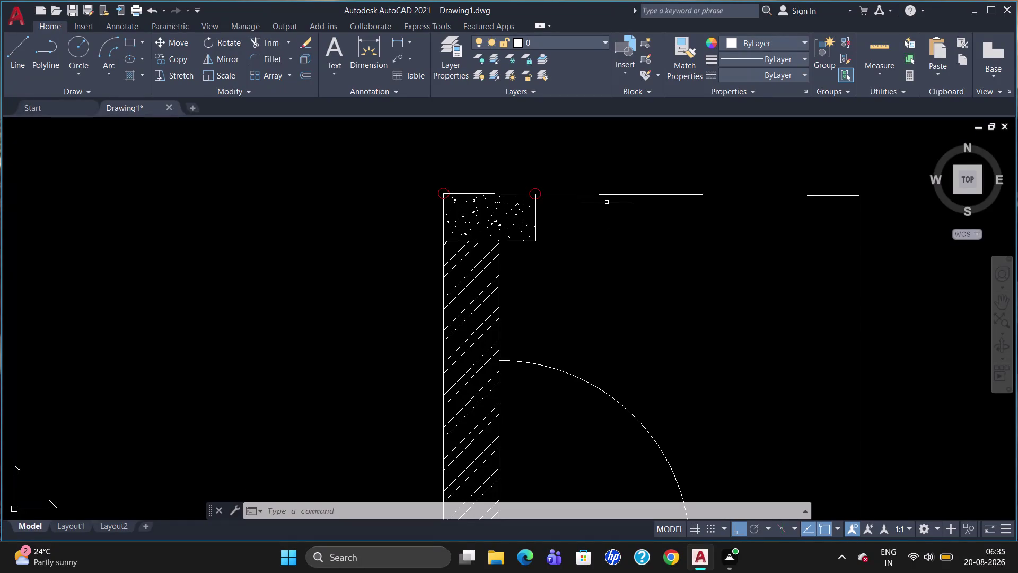
scroll(up, 3)
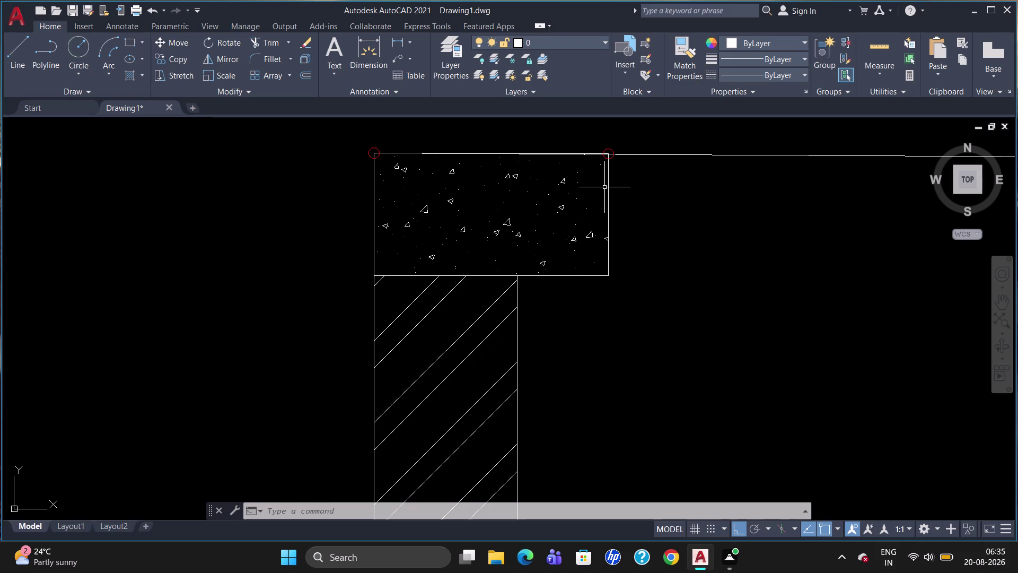
click(556, 156)
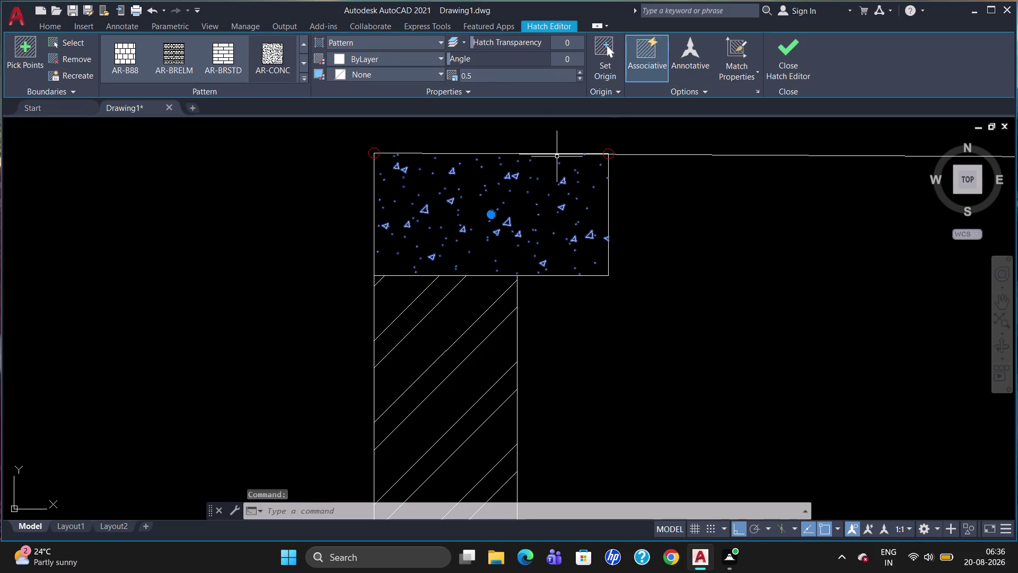
key(Delete)
Erase both top edge lines of the corner block.
click(567, 151)
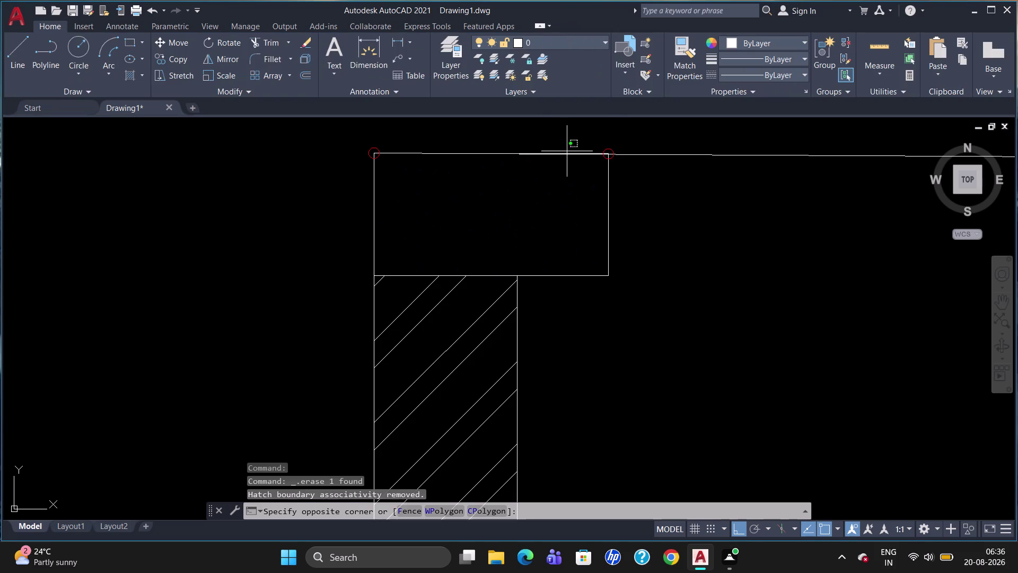
click(569, 156)
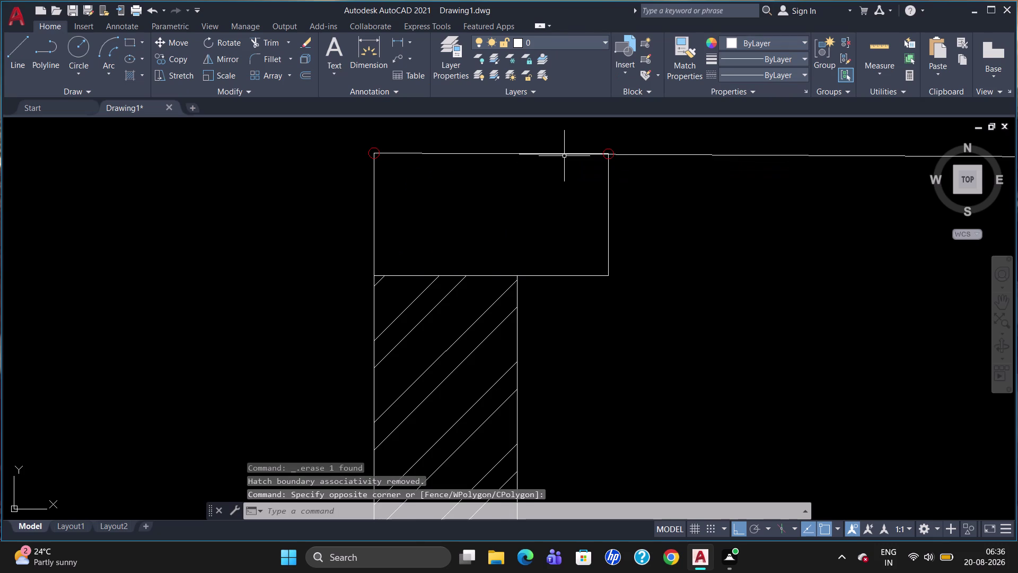
click(564, 156)
key(Delete)
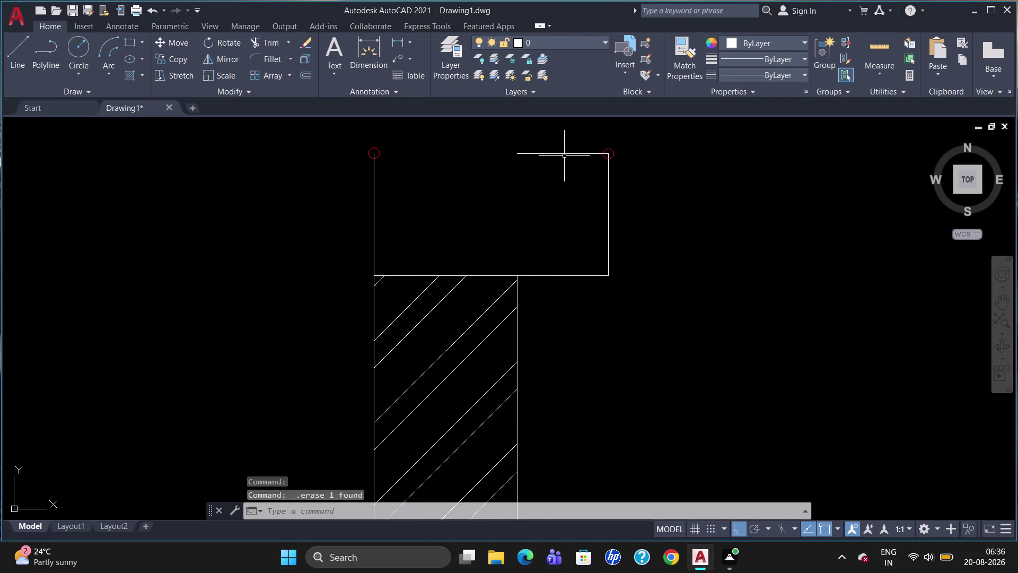
click(598, 153)
key(Delete)
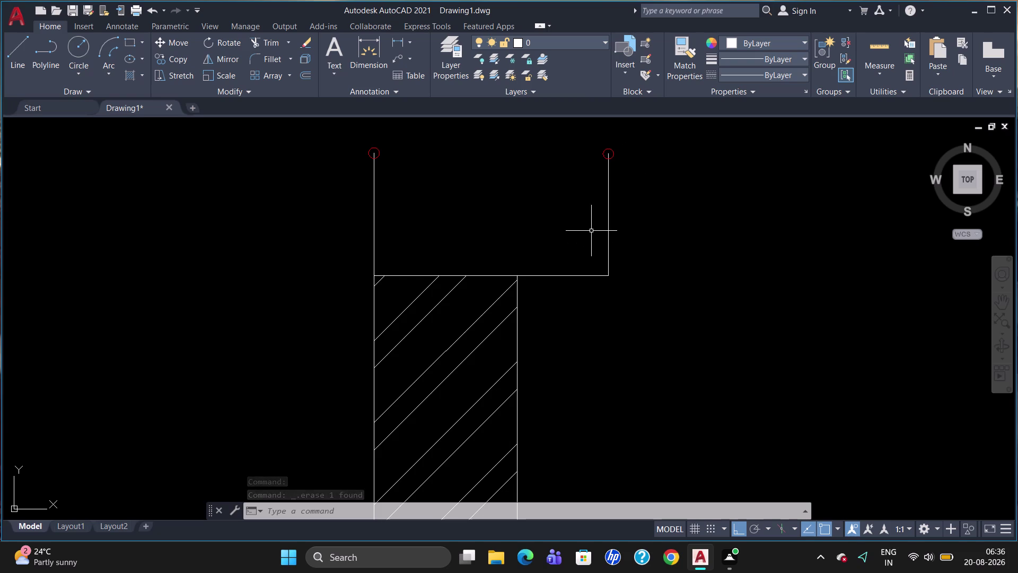
Undo repeatedly with U to remove the erasures and the wall hatches.
key(u)
key(Return)
key(u)
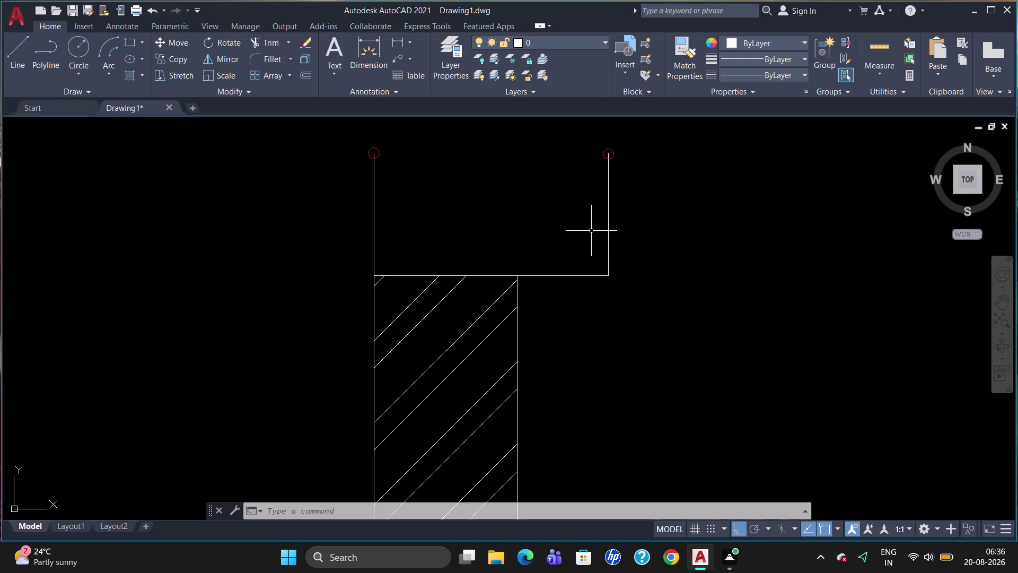
key(Return)
key(u)
key(Return)
key(u)
key(Return)
key(u)
key(Return)
key(u)
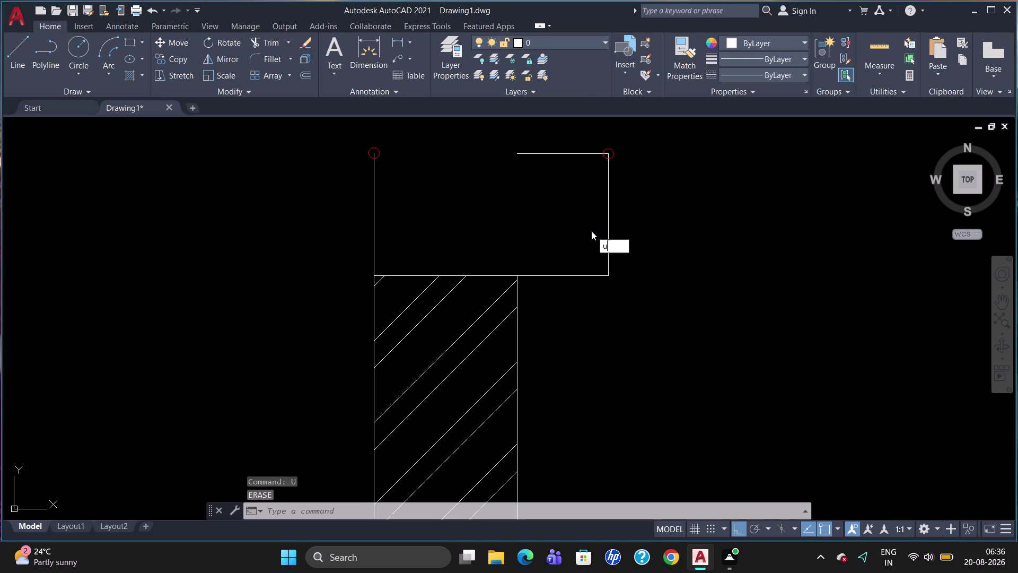
key(Return)
key(u)
key(Return)
key(u)
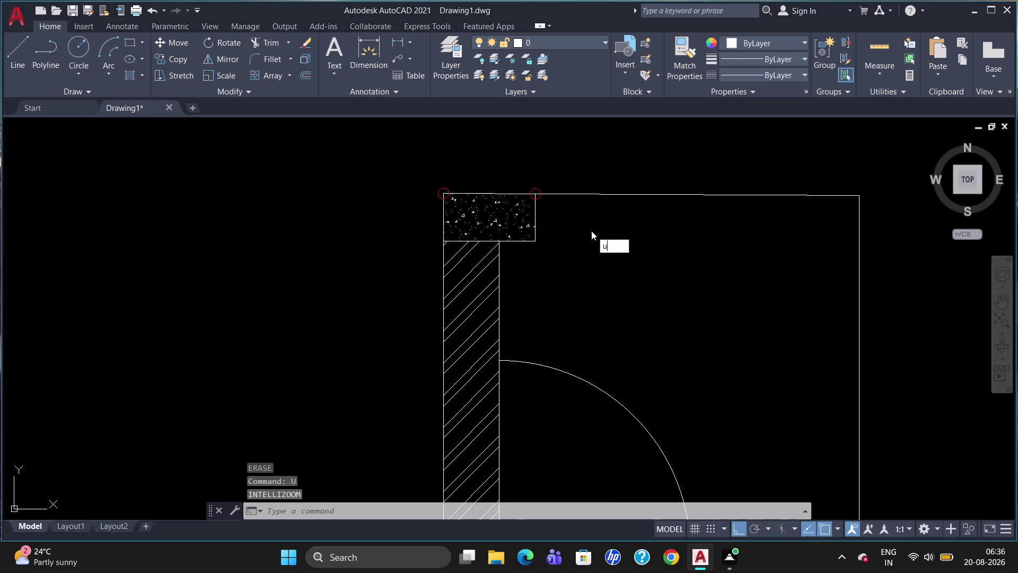
key(u)
key(Return)
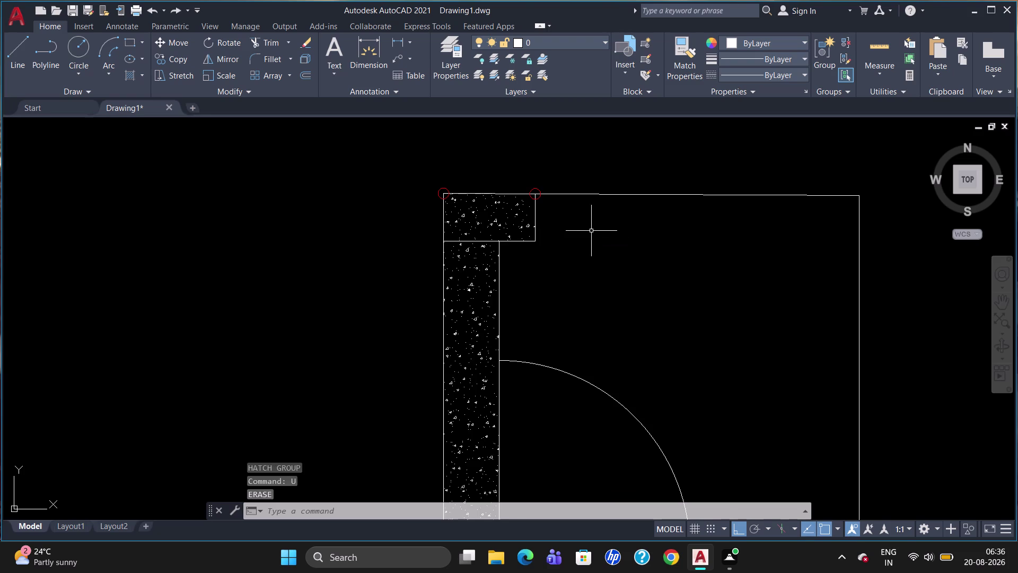
key(u)
key(Return)
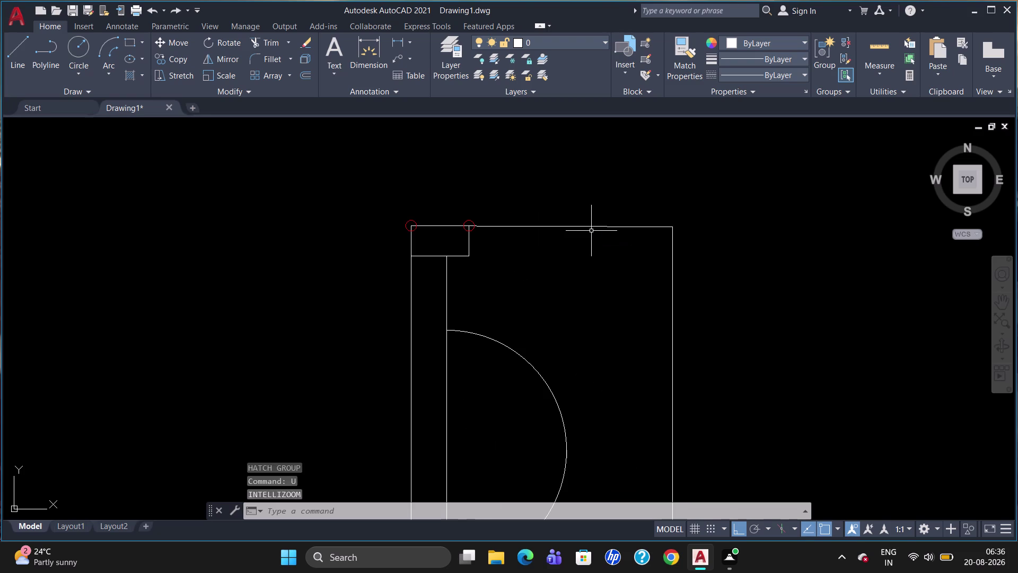
Keep undoing to reverse the trim and the drawn corner block lines.
key(u)
key(Return)
key(u)
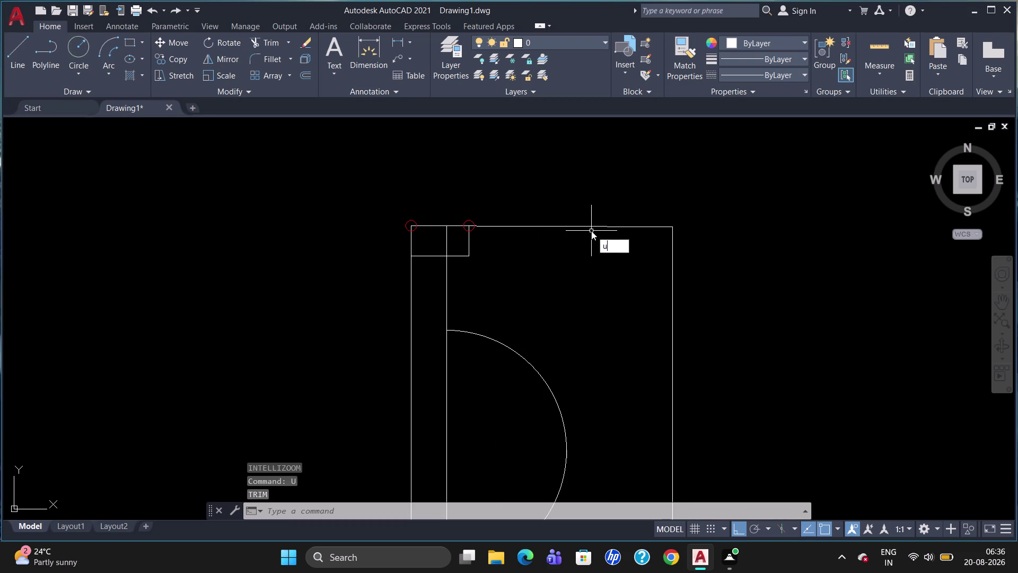
key(Return)
key(u)
key(Return)
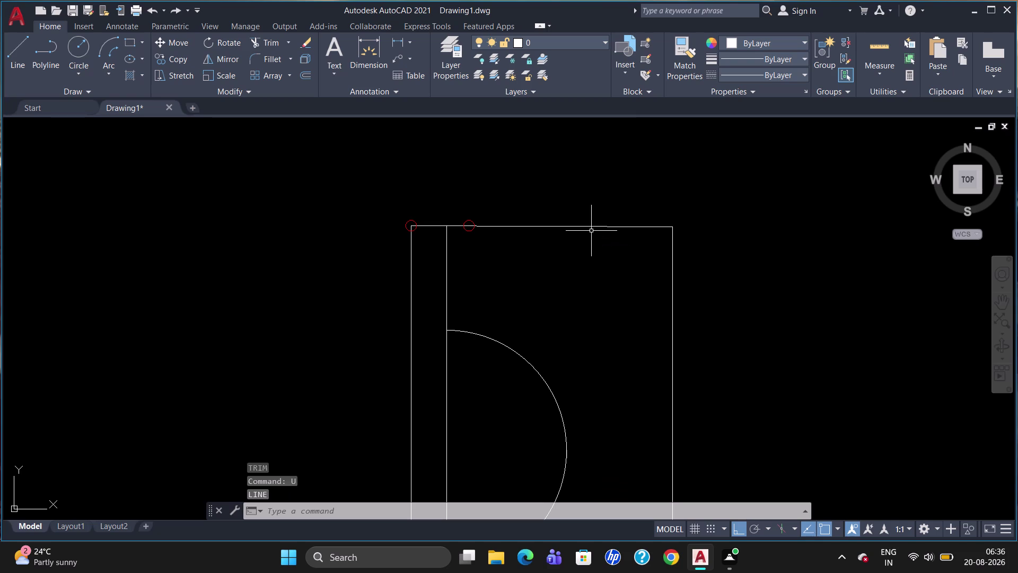
key(u)
key(Return)
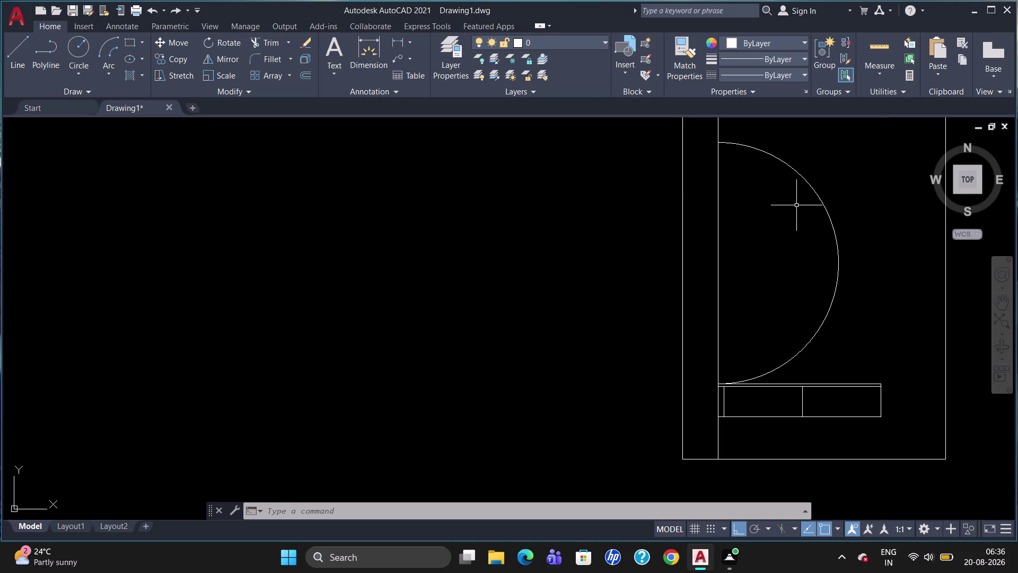
Deselect the top boundary line and undo the last three operations.
scroll(down, 3)
scroll(up, 3)
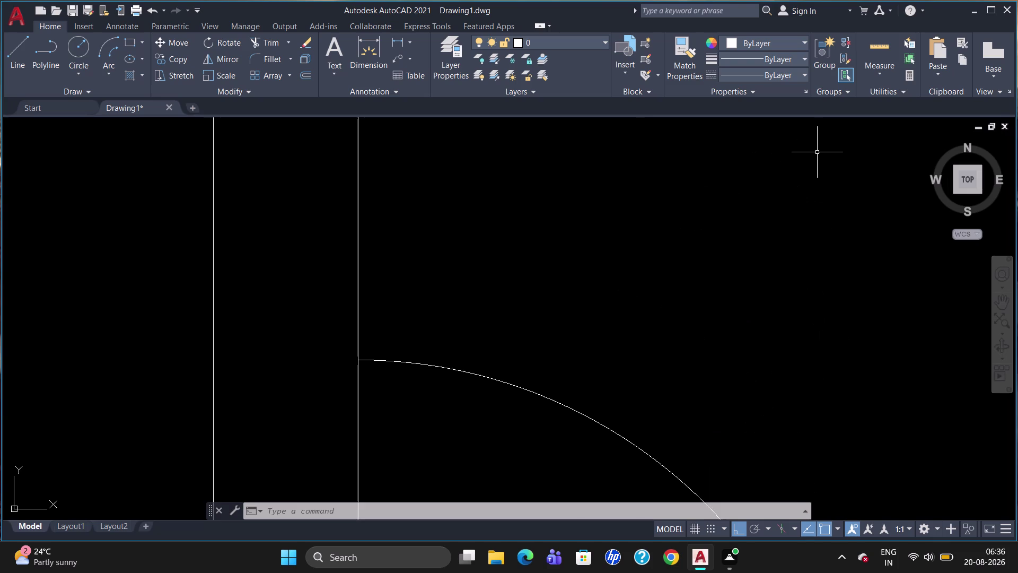
scroll(down, 3)
scroll(up, 3)
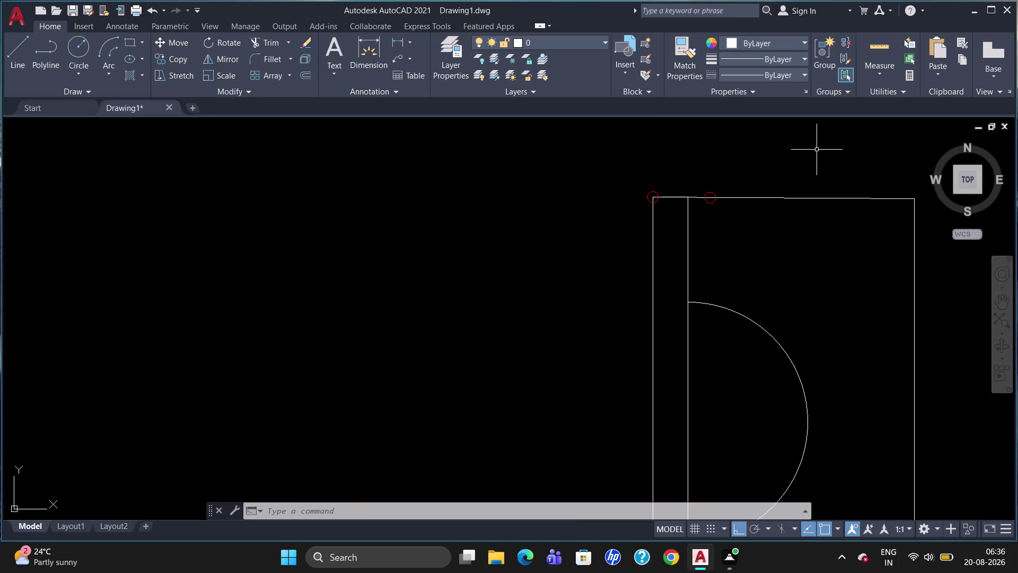
click(668, 197)
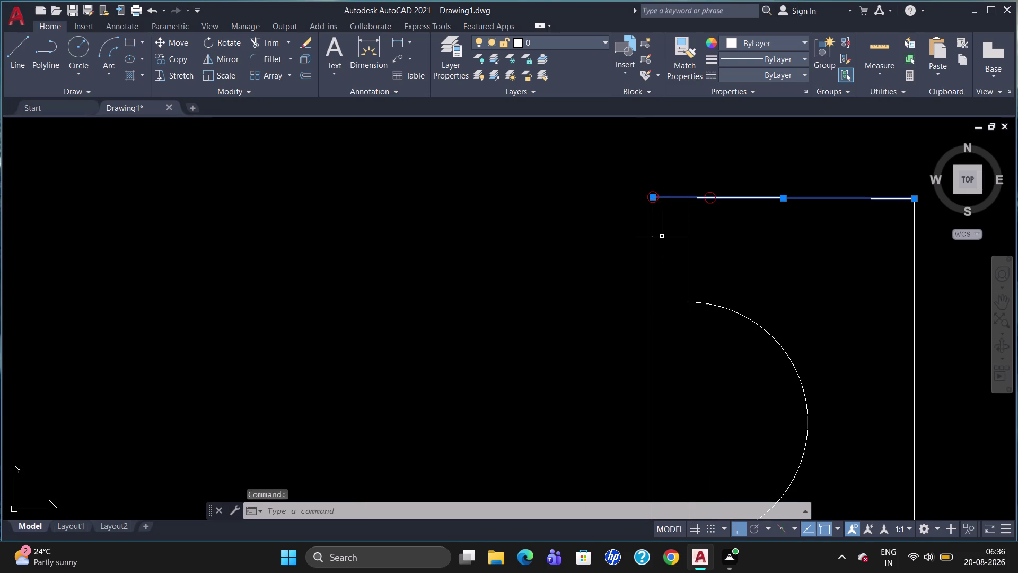
key(Escape)
key(u)
key(Return)
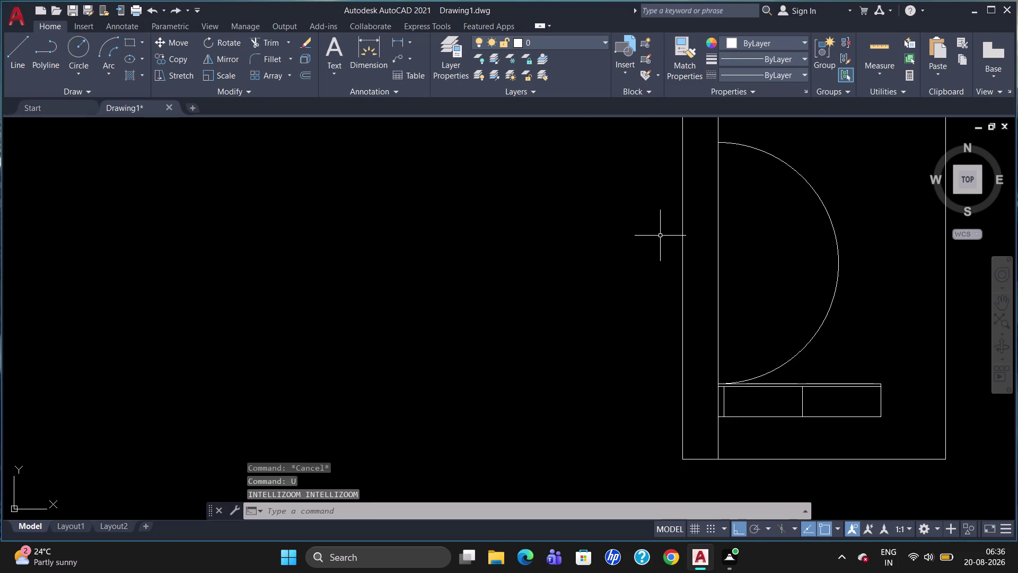
scroll(down, 3)
scroll(up, 3)
key(u)
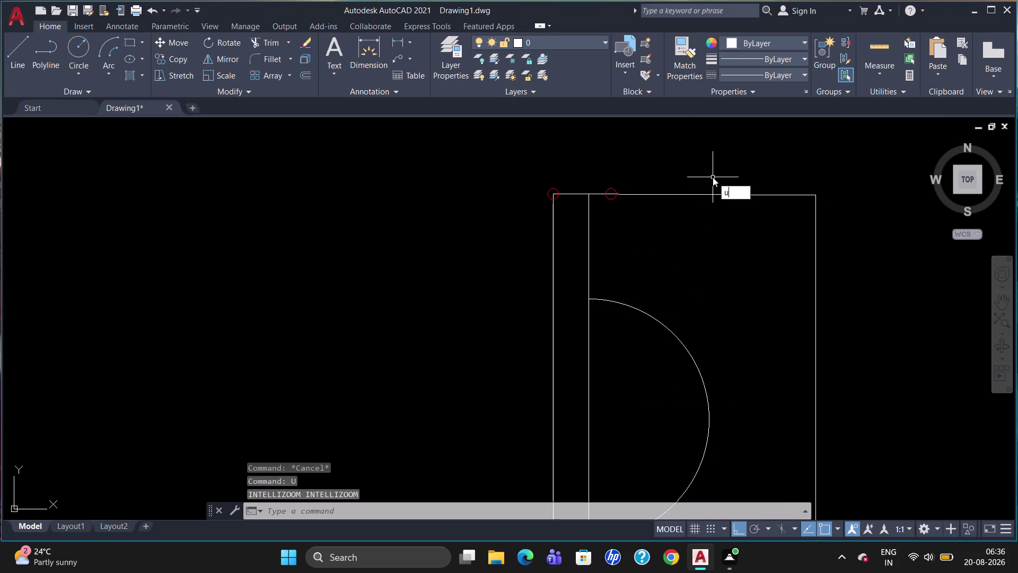
key(Return)
scroll(down, 3)
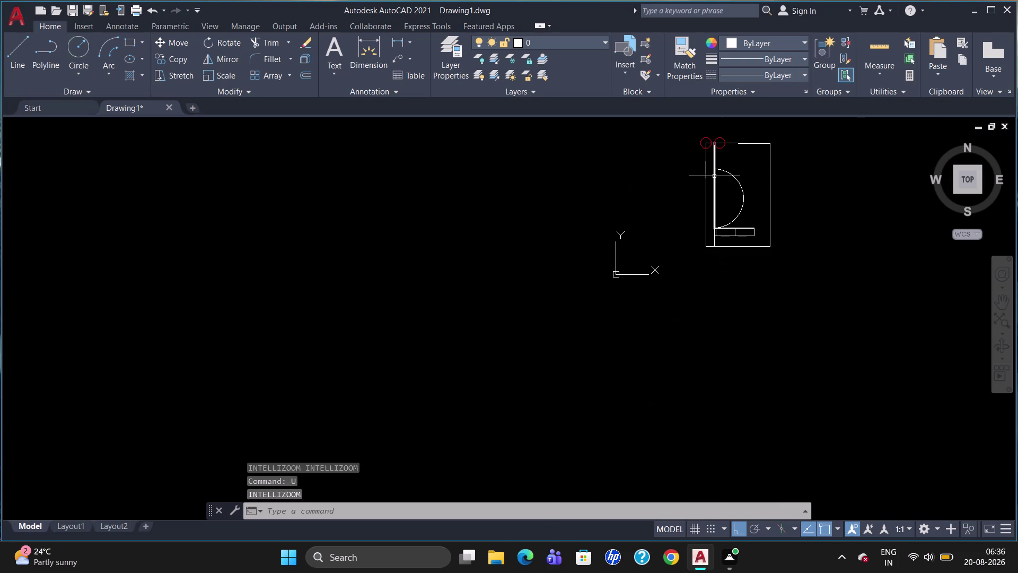
key(u)
key(Return)
Select the top boundary line and delete it.
scroll(down, 3)
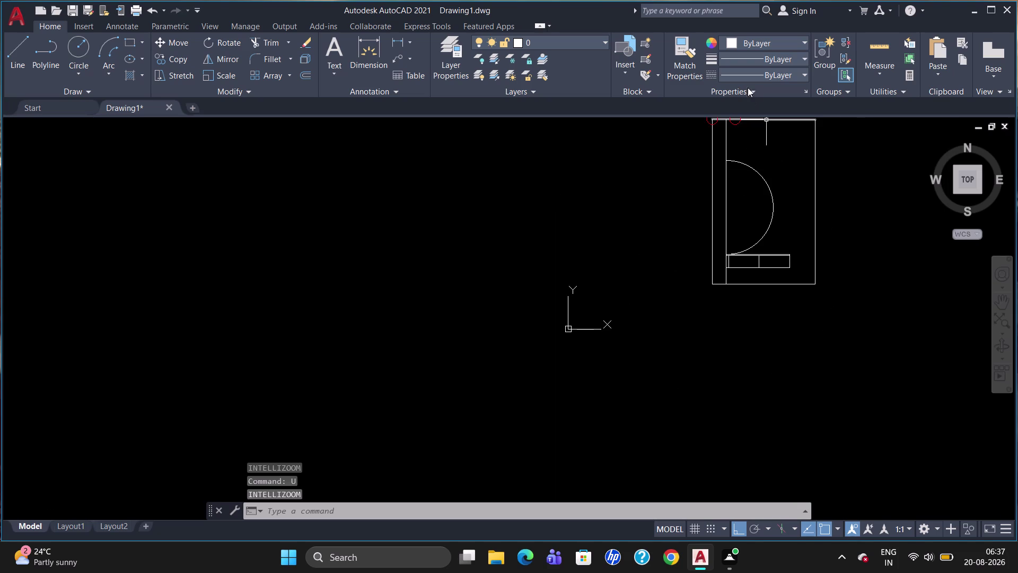
scroll(up, 3)
scroll(up, 3)
scroll(down, 3)
scroll(up, 3)
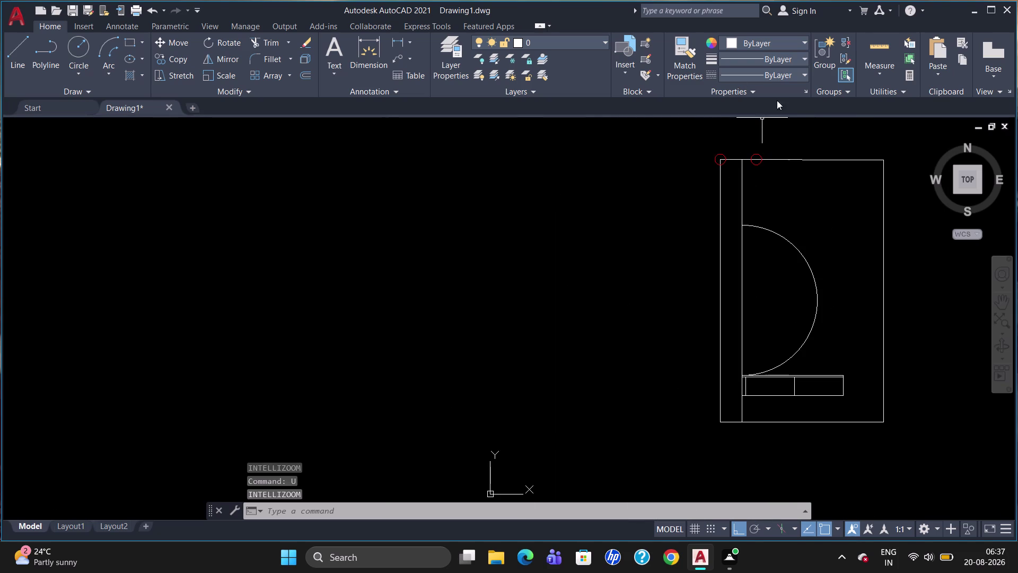
scroll(up, 3)
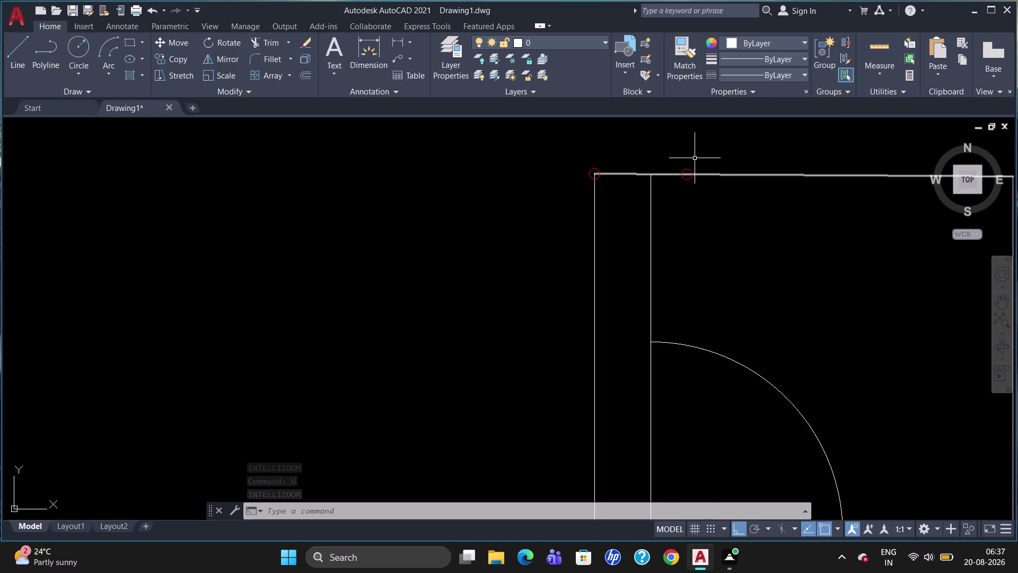
click(688, 173)
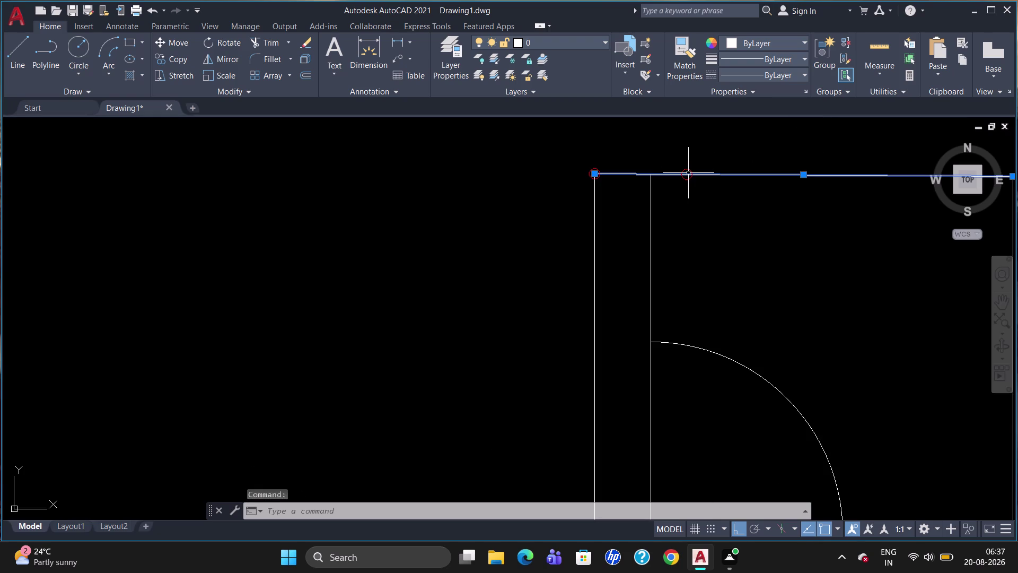
key(Delete)
scroll(down, 3)
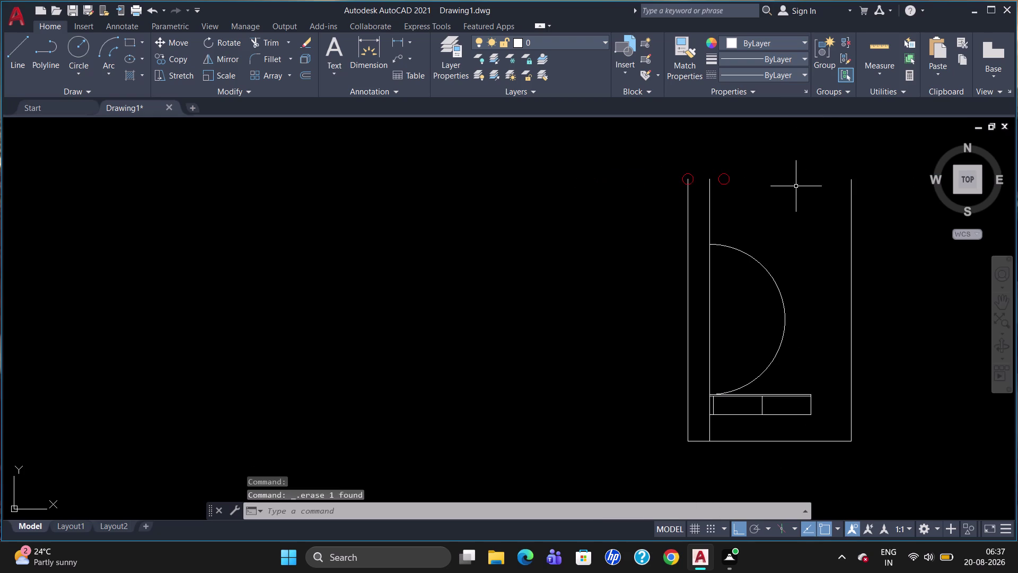
scroll(up, 3)
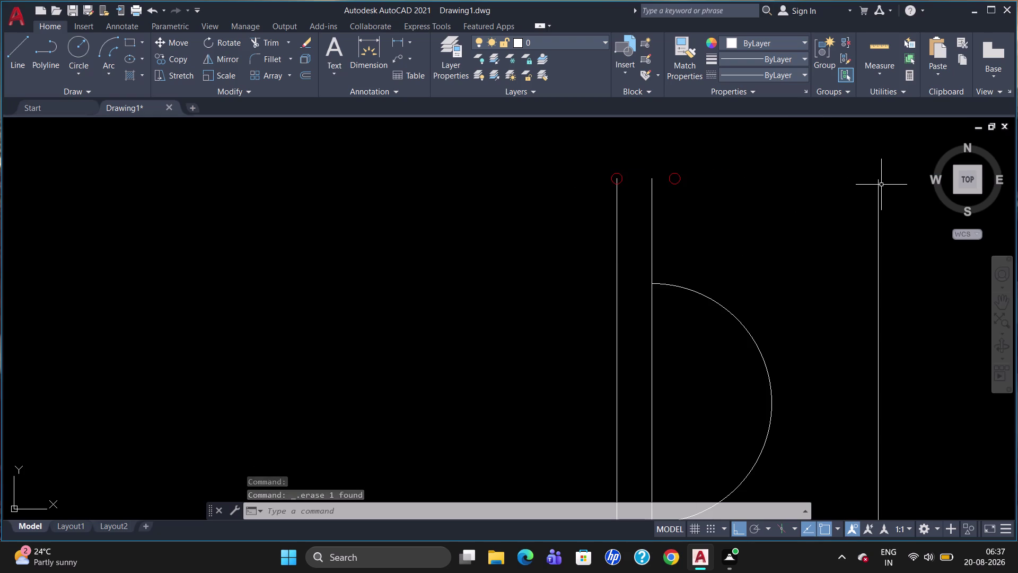
Draw a new top line from the right wall's top leftward across the plan.
key(l)
key(Return)
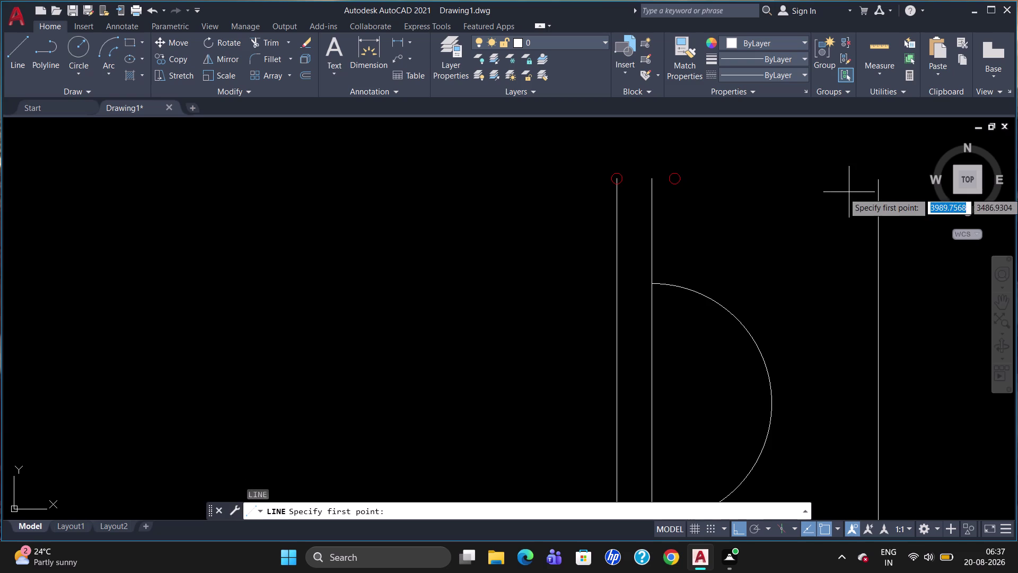
click(878, 178)
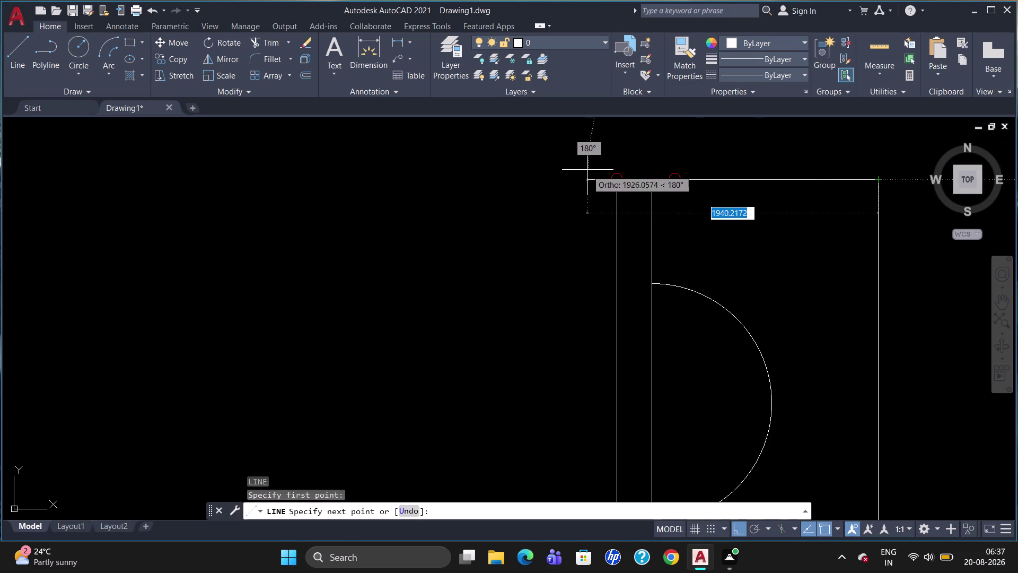
click(544, 174)
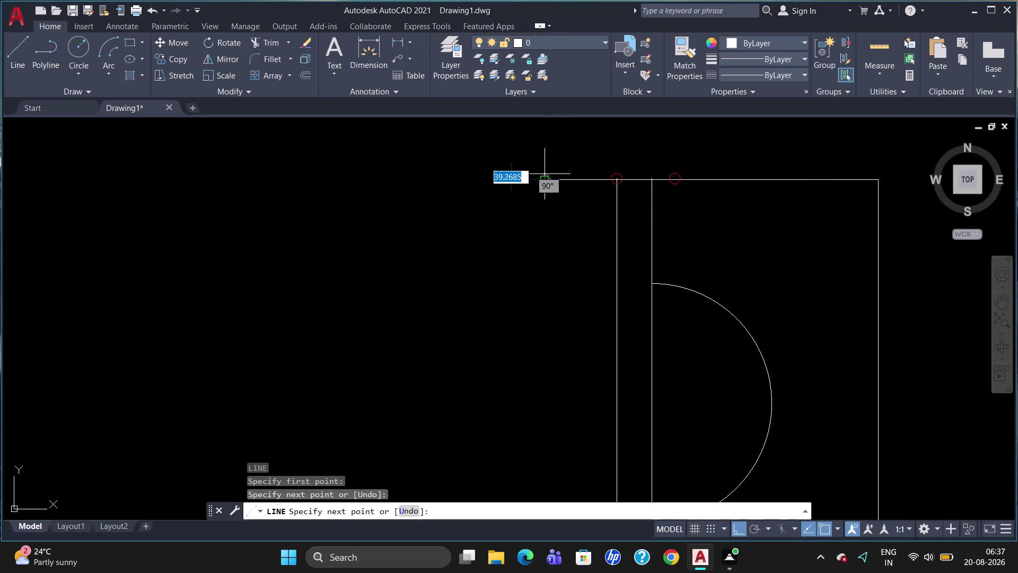
key(Escape)
Trim pieces of the new top line, including the overhang past the left wall.
scroll(up, 3)
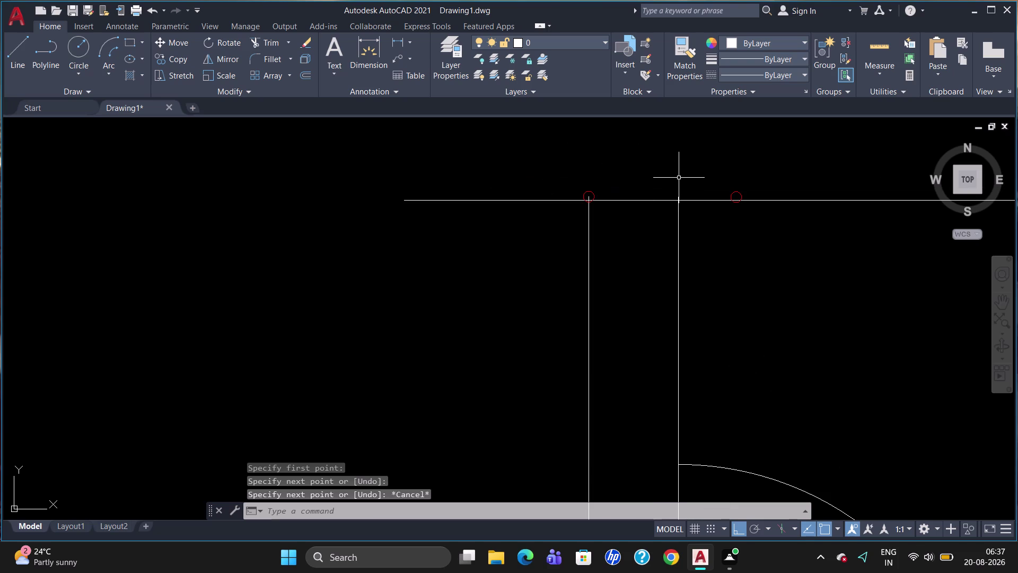
text(tr)
key(Return)
key(Return)
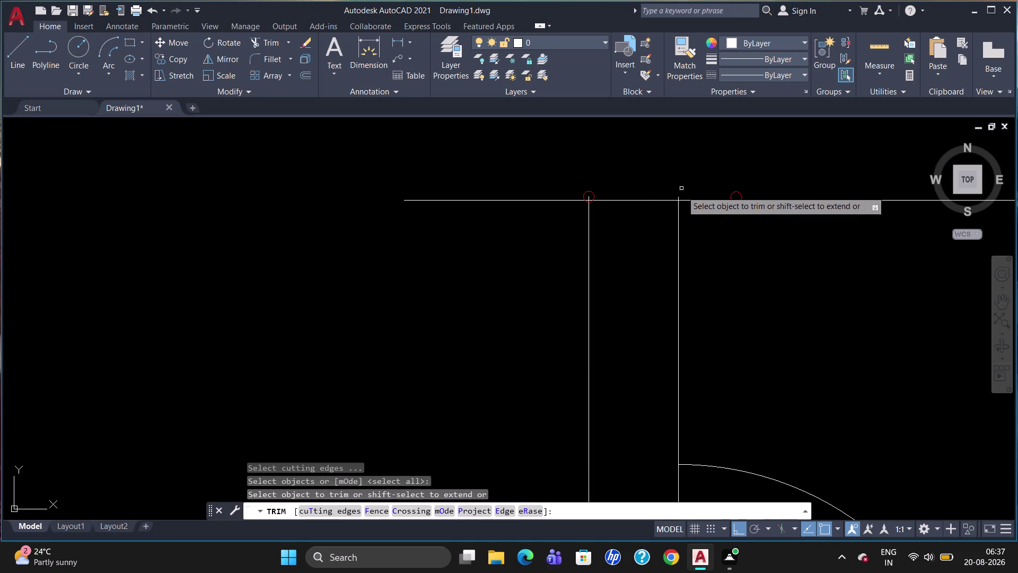
click(679, 196)
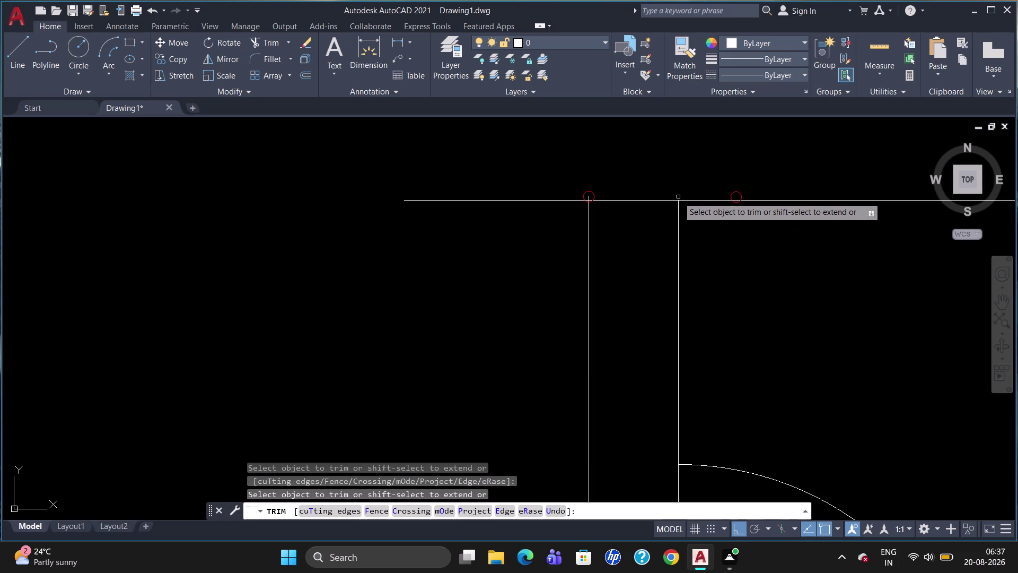
scroll(up, 3)
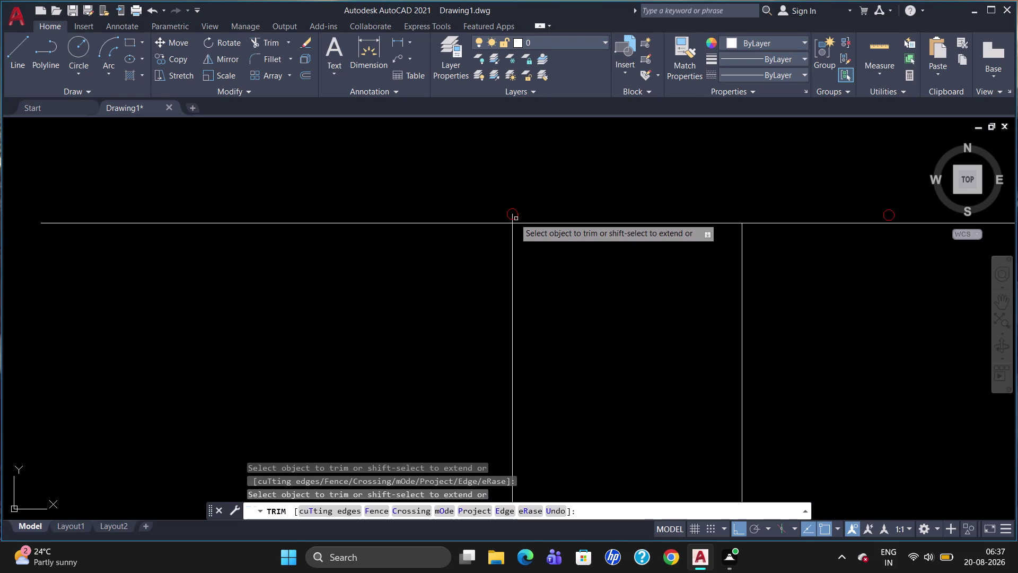
click(511, 218)
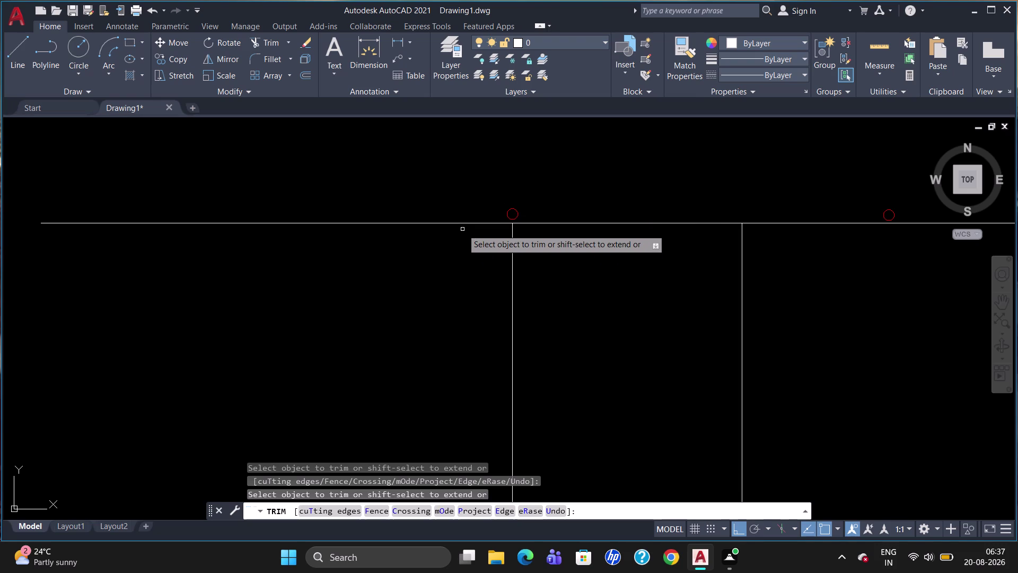
click(463, 223)
key(Escape)
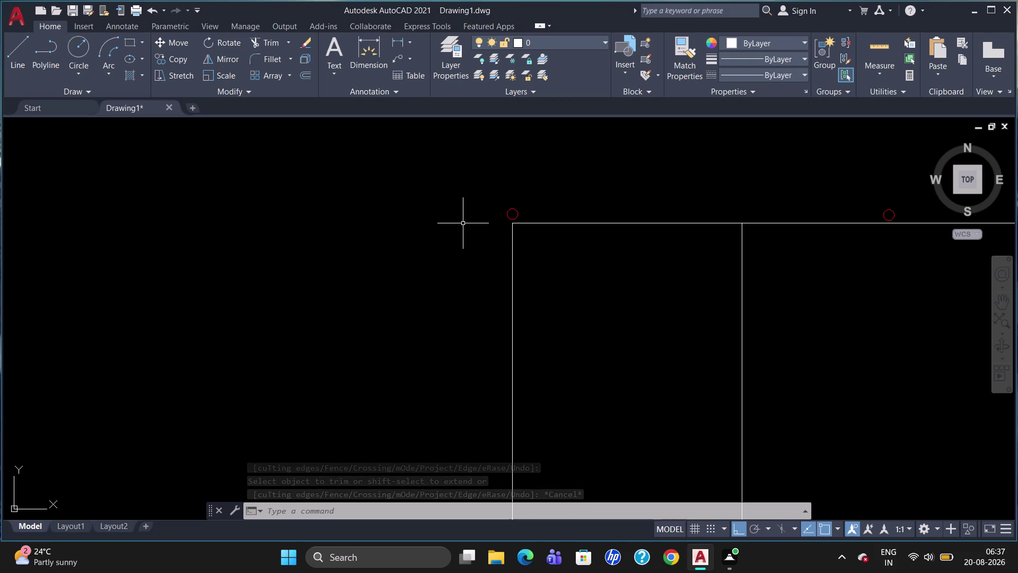
Start a line with tracking (tk) from the wall corner, then cancel it.
scroll(down, 3)
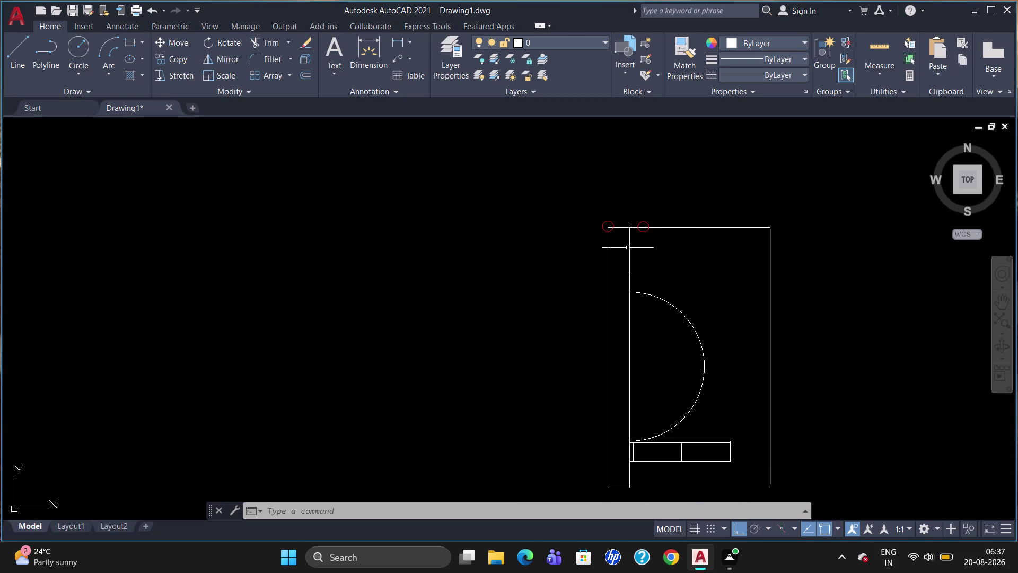
scroll(up, 3)
scroll(down, 3)
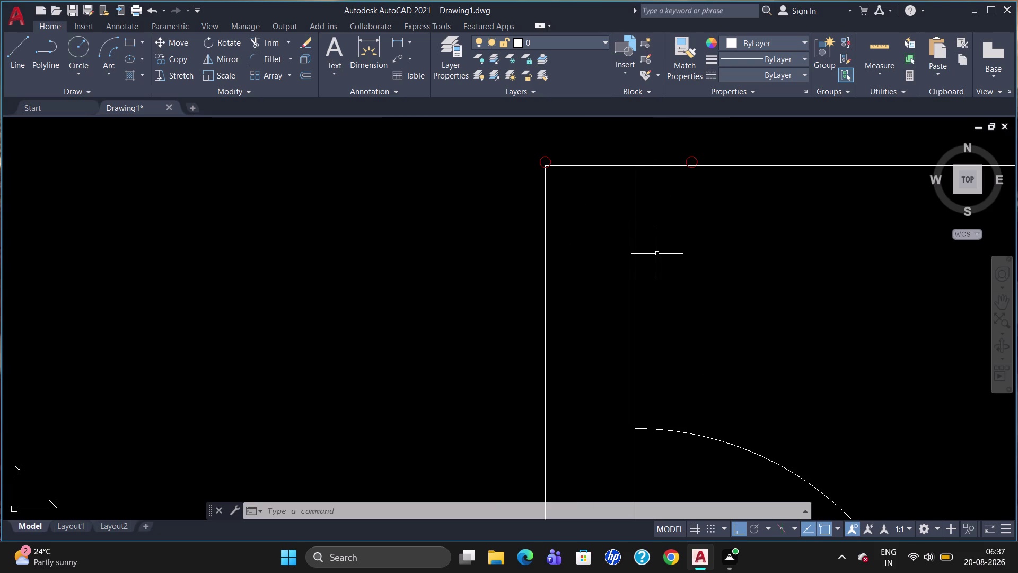
key(l)
key(Return)
text(tk)
key(Return)
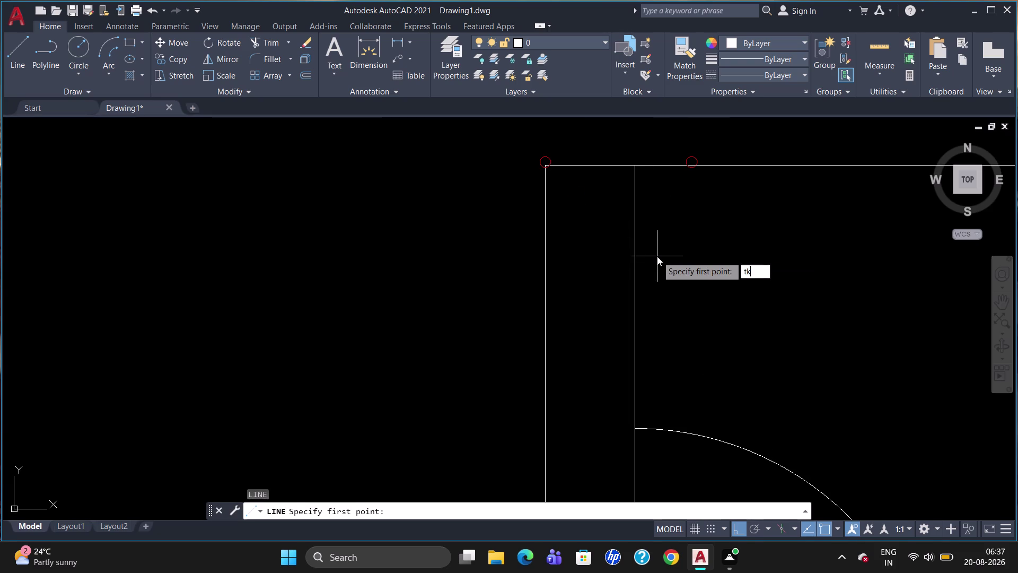
click(633, 163)
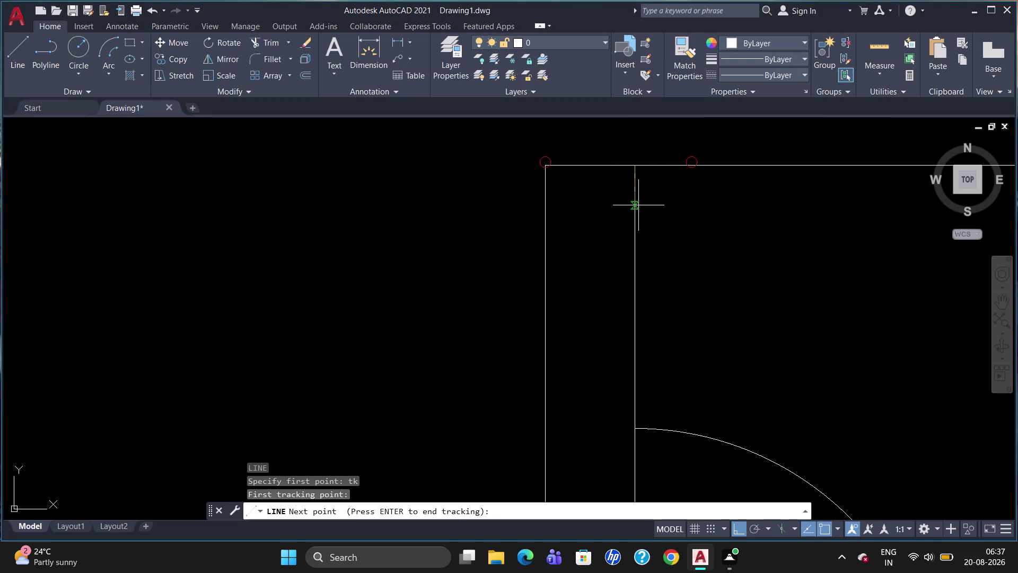
key(1)
key(Escape)
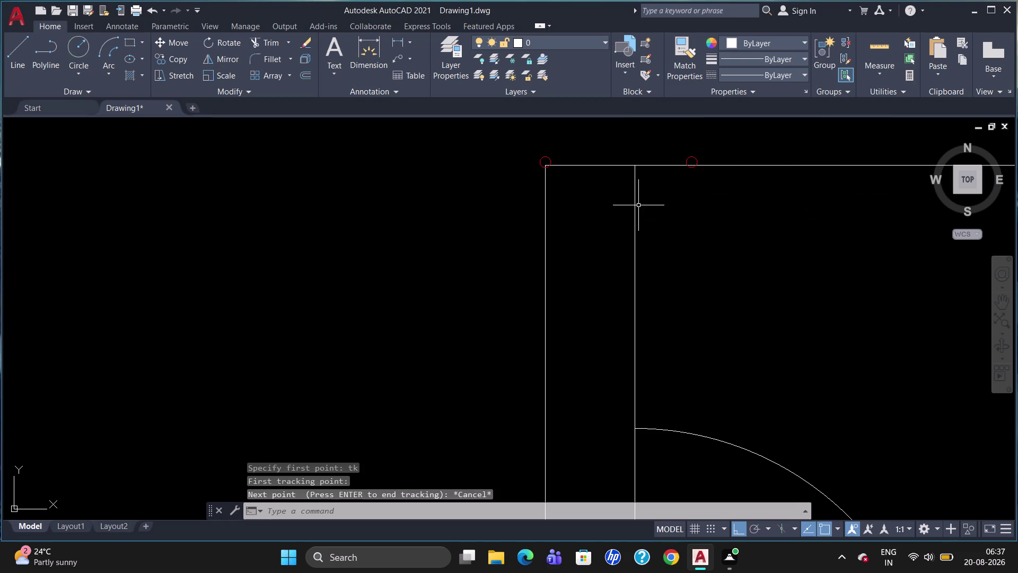
Draw the block line tracking 150 from the corner, 200 down, then to the outer wall.
key(l)
key(Return)
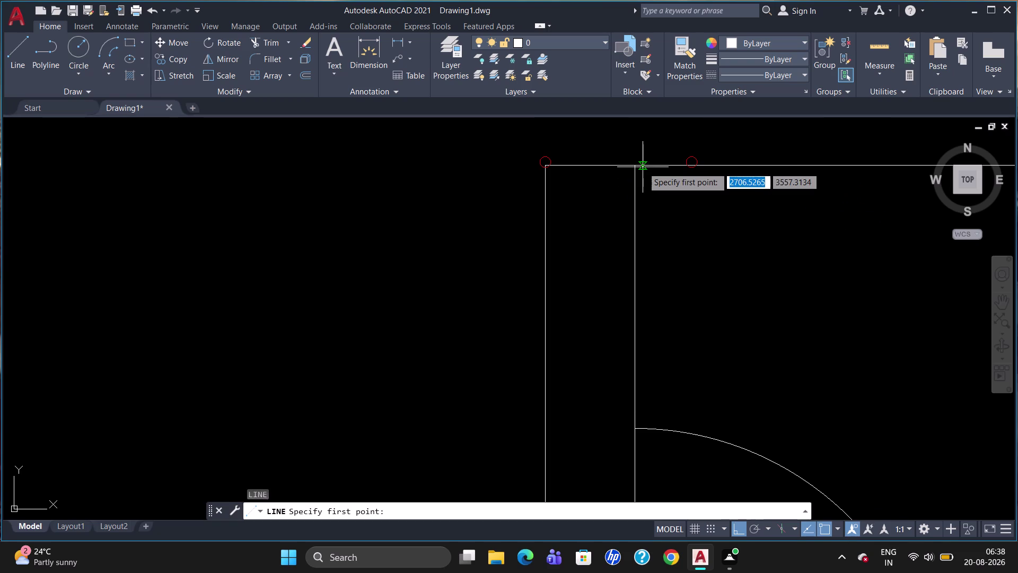
text(tk)
key(Return)
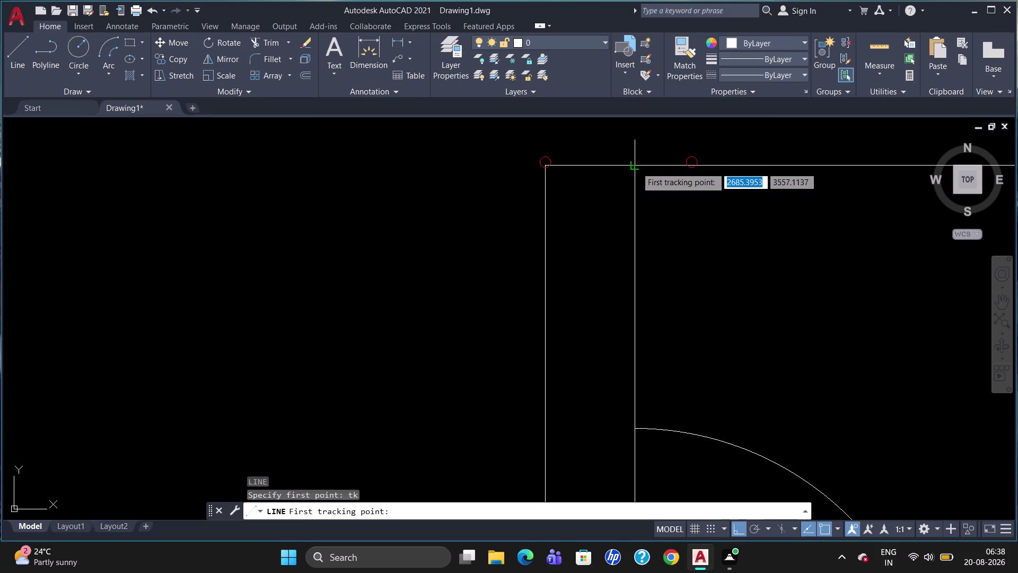
drag(637, 167, 666, 164)
text(15)
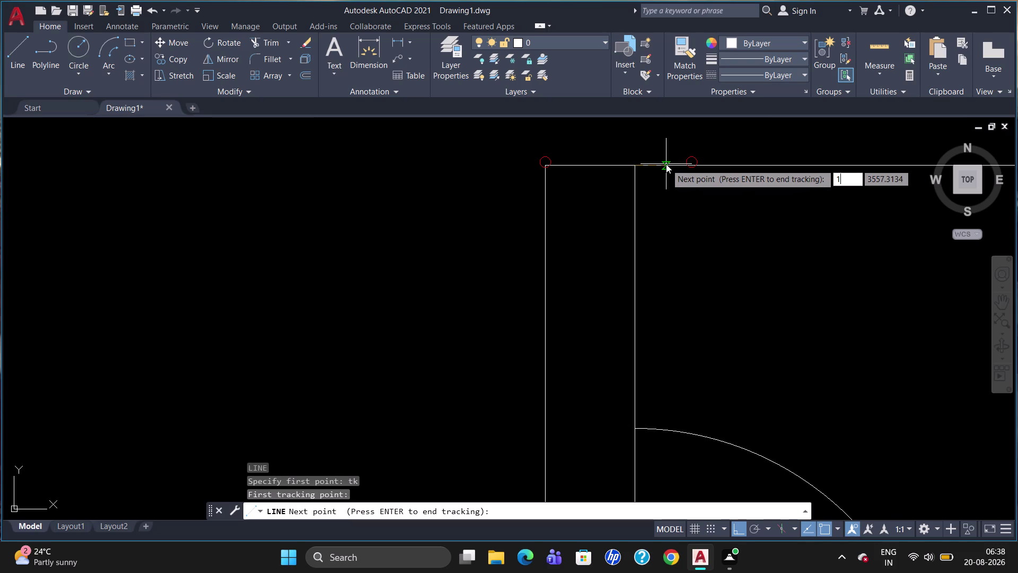
text(0)
key(Return)
key(Return)
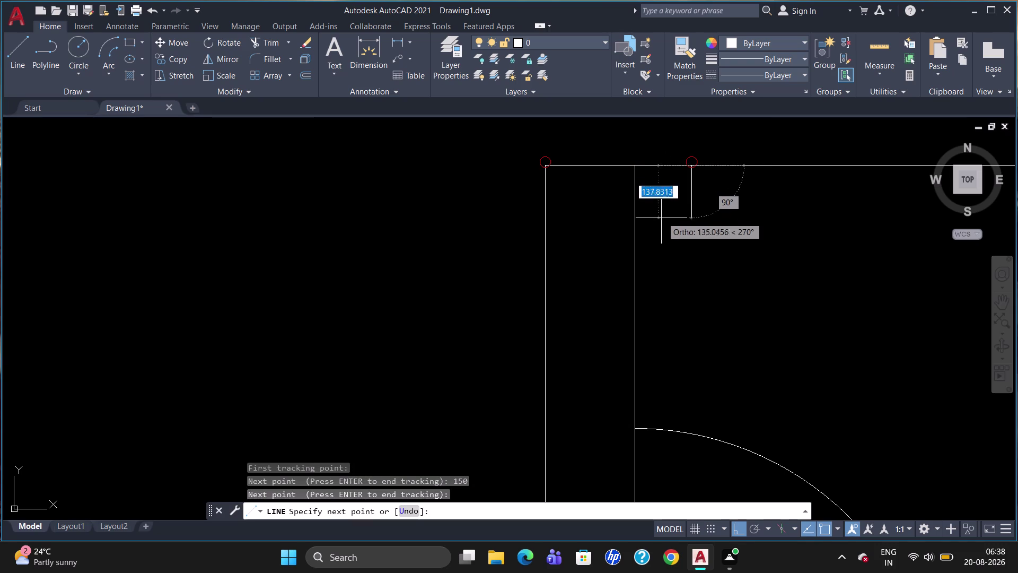
text(200)
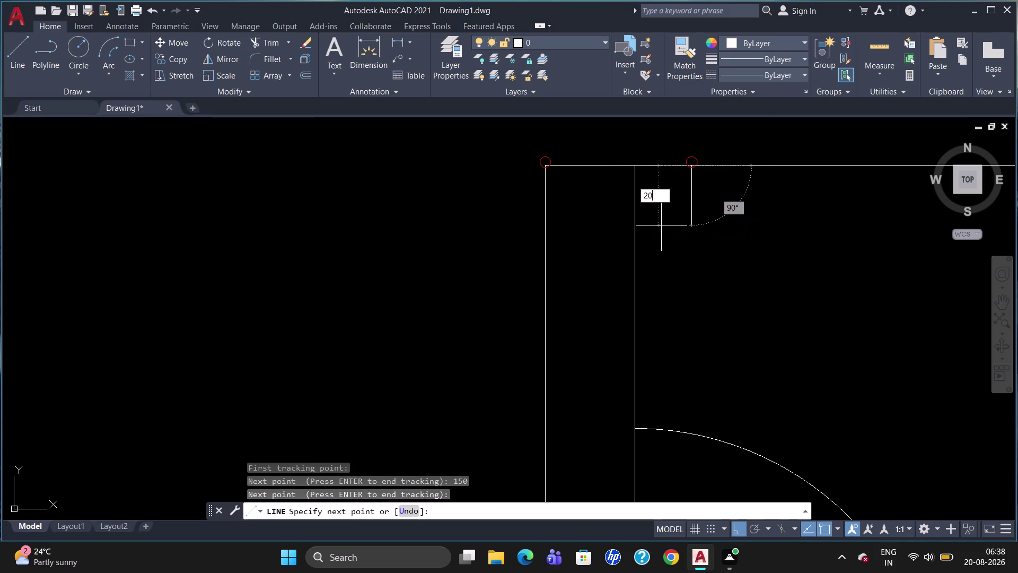
key(Return)
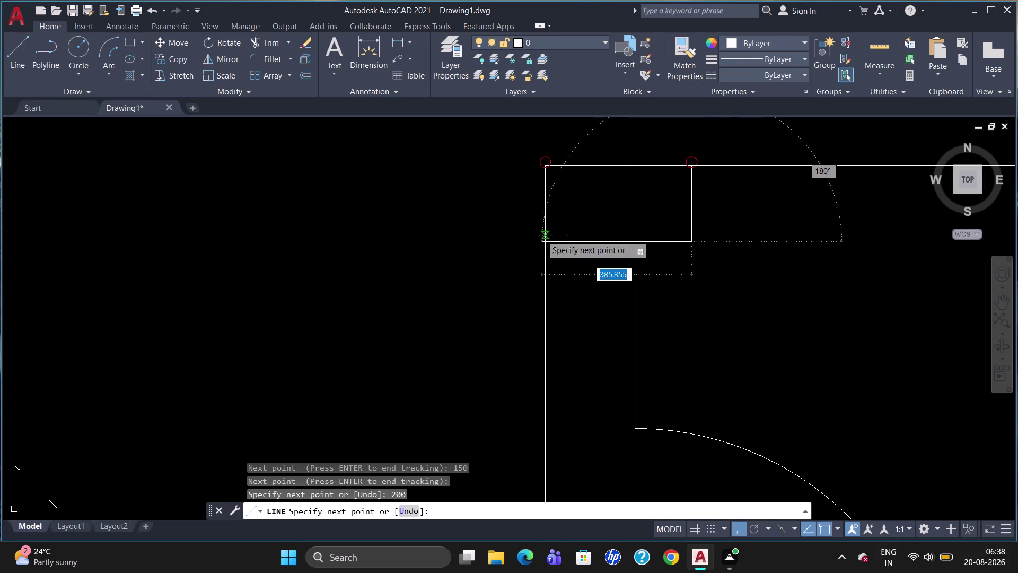
click(546, 238)
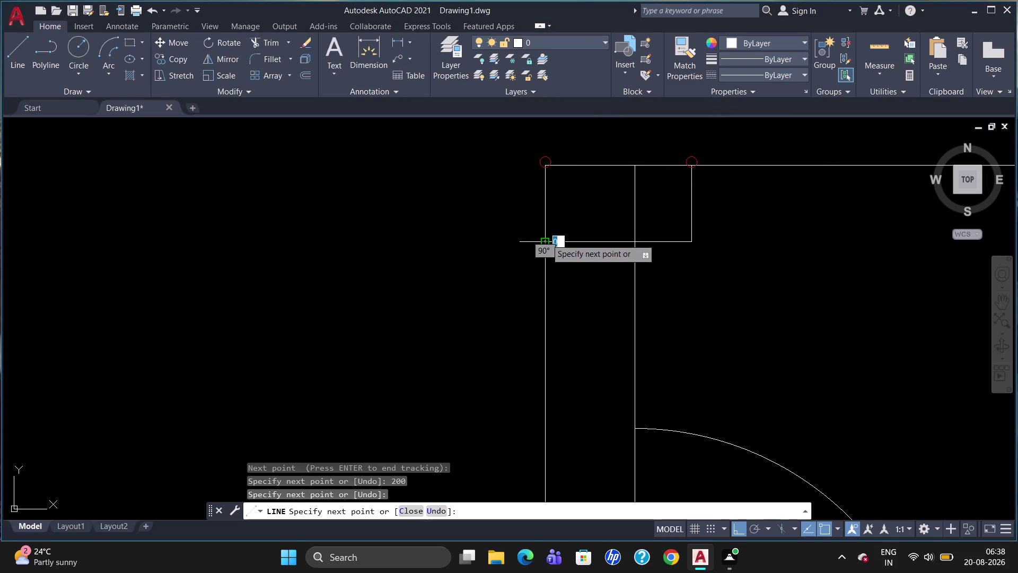
key(Escape)
Trim the inner wall line segment inside the new corner block.
text(tr)
key(Return)
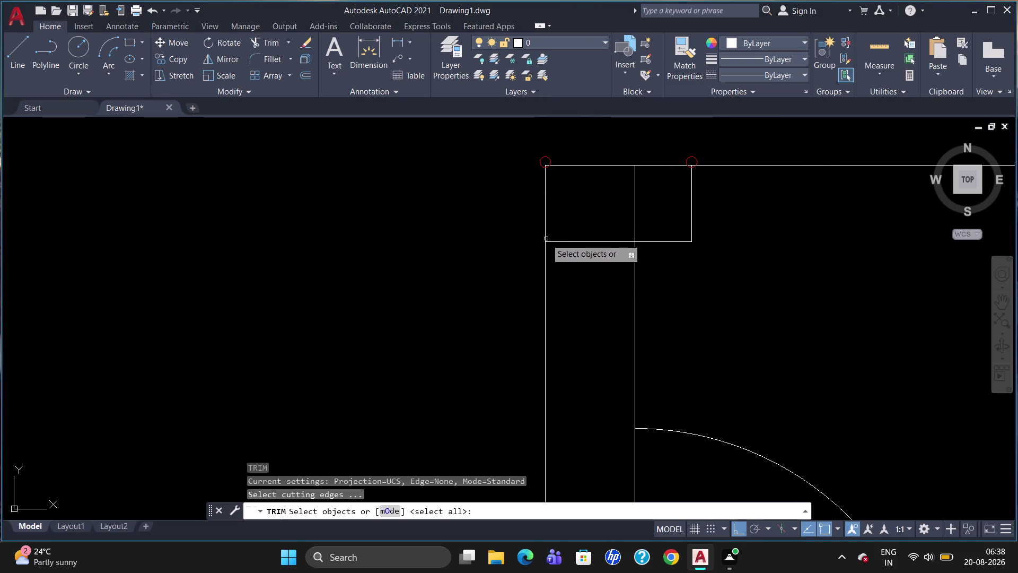
click(637, 208)
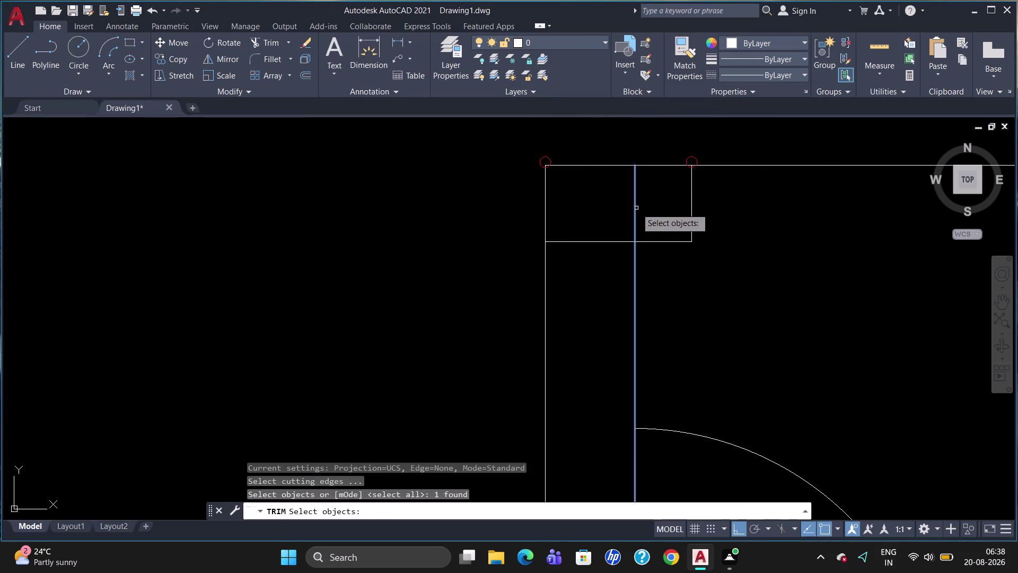
key(Return)
key(Escape)
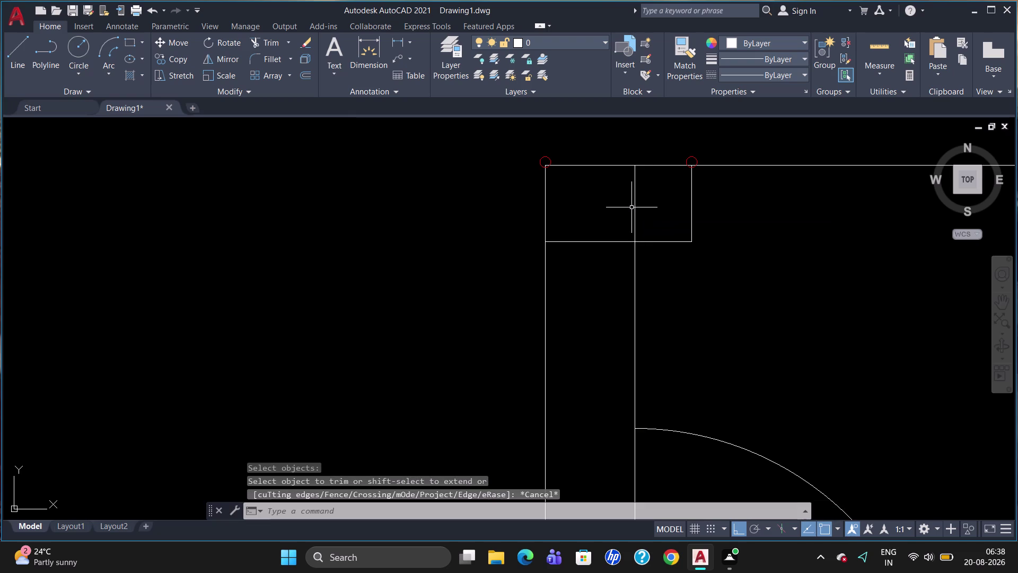
text(tr)
key(Return)
key(Return)
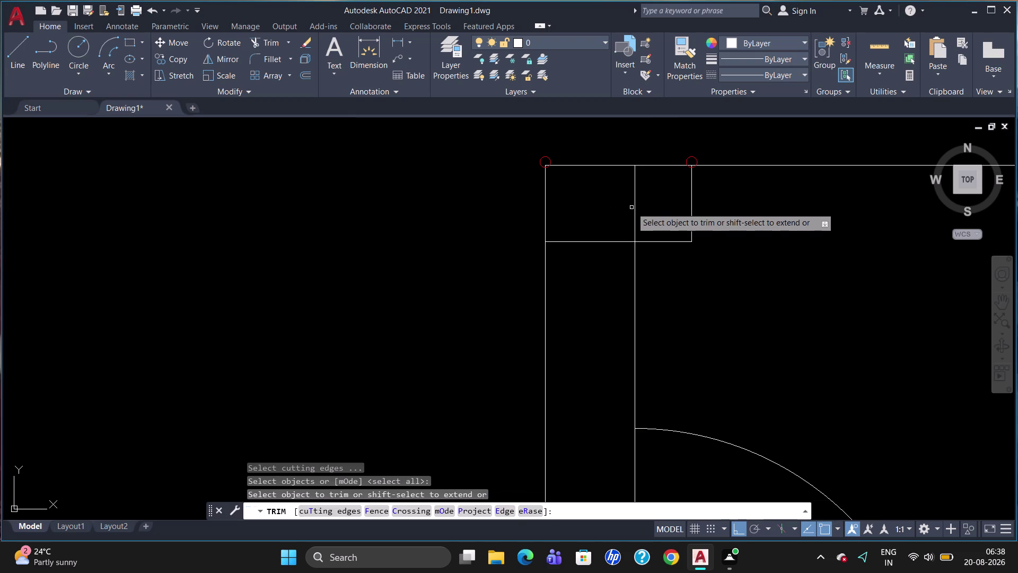
click(642, 207)
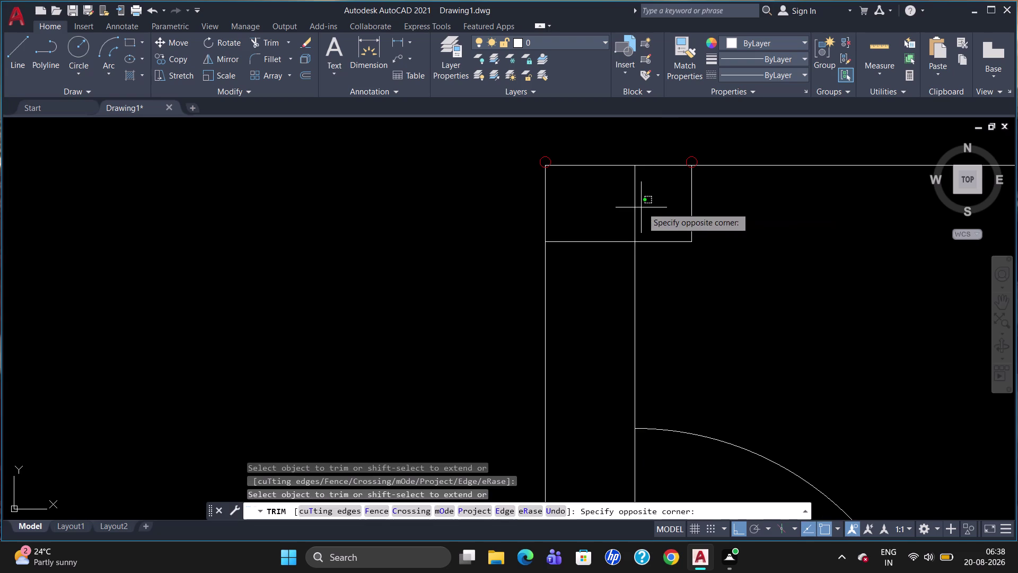
click(630, 208)
key(Escape)
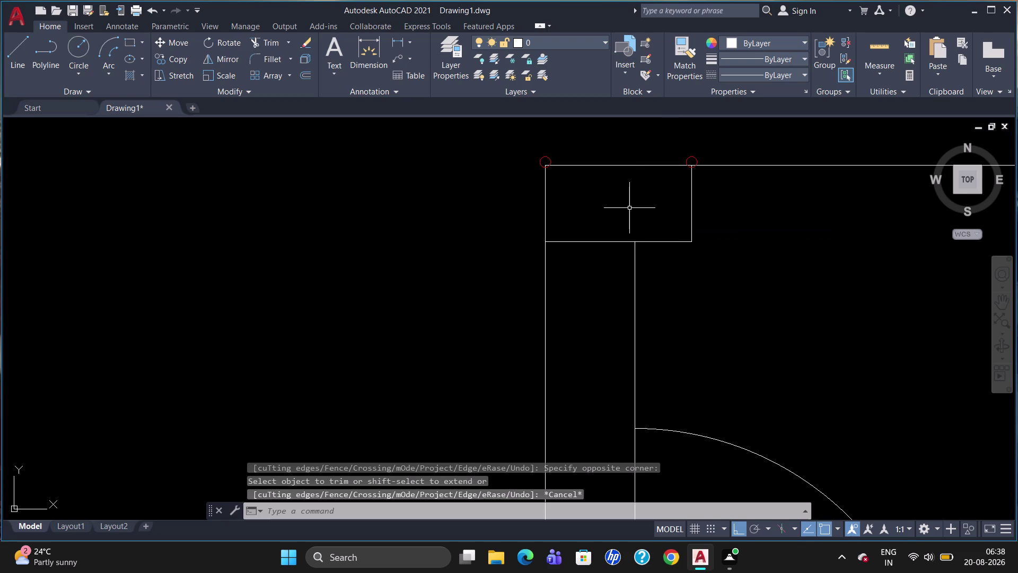
click(142, 77)
click(158, 98)
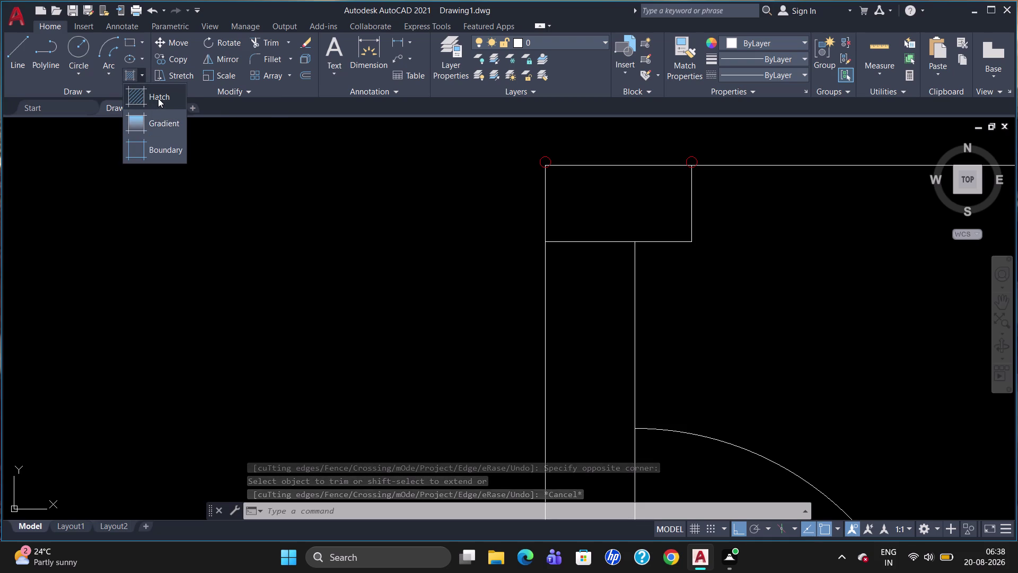
Start a hatch with the AR-CONC pattern and set its scale to 0.5.
click(304, 79)
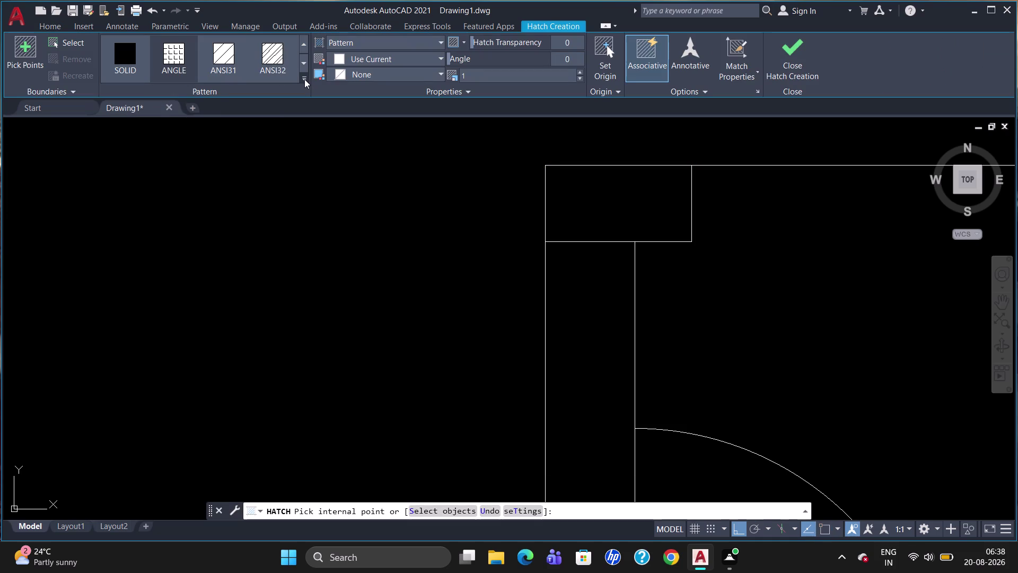
click(280, 205)
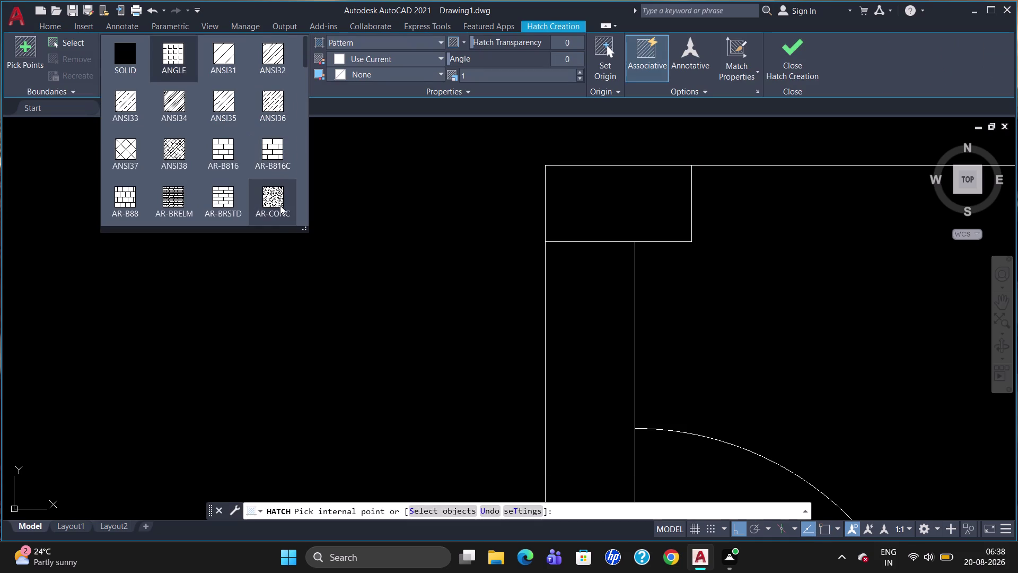
click(589, 204)
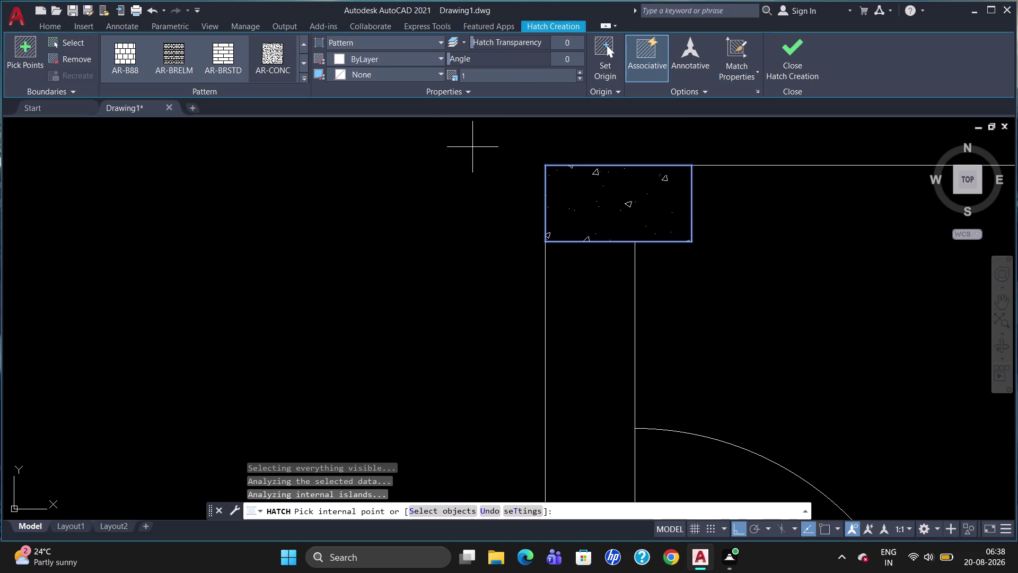
click(509, 75)
key(BackSpace)
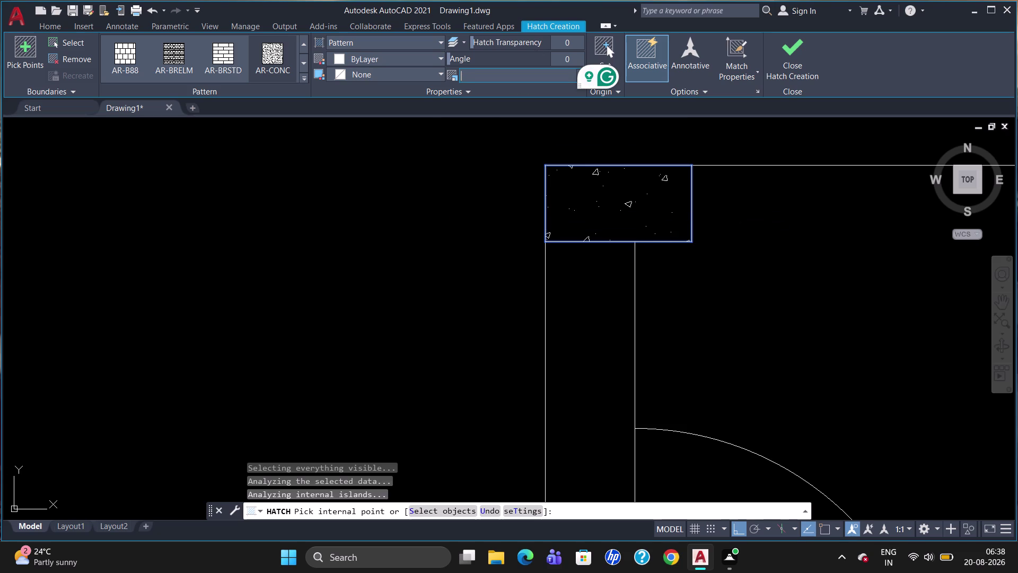
text(0.)
key(3)
key(BackSpace)
key(5)
key(Return)
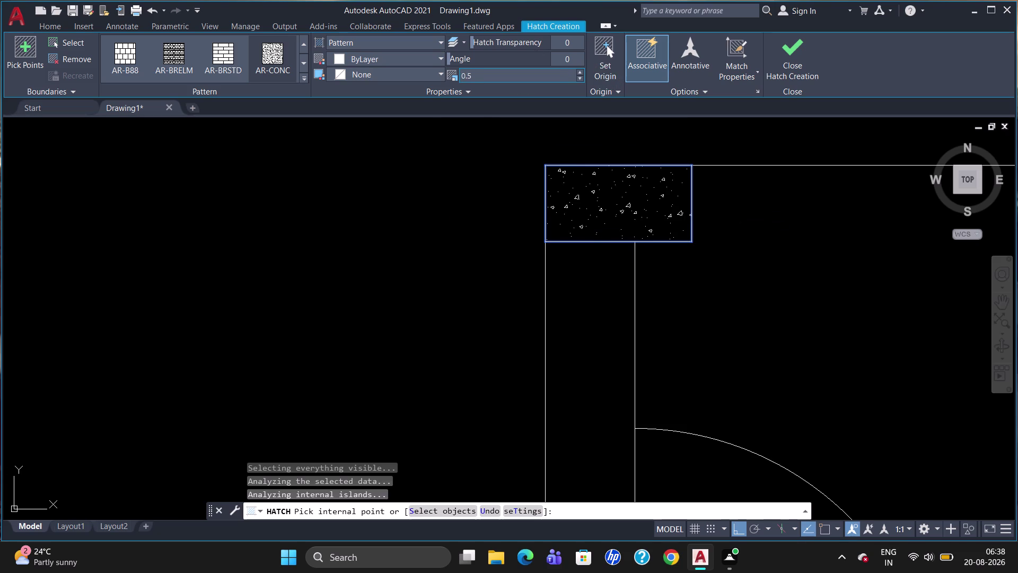
Try the ANSI36, then ANSI32 patterns on the corner block, dismissing boundary error messages.
click(399, 222)
key(Escape)
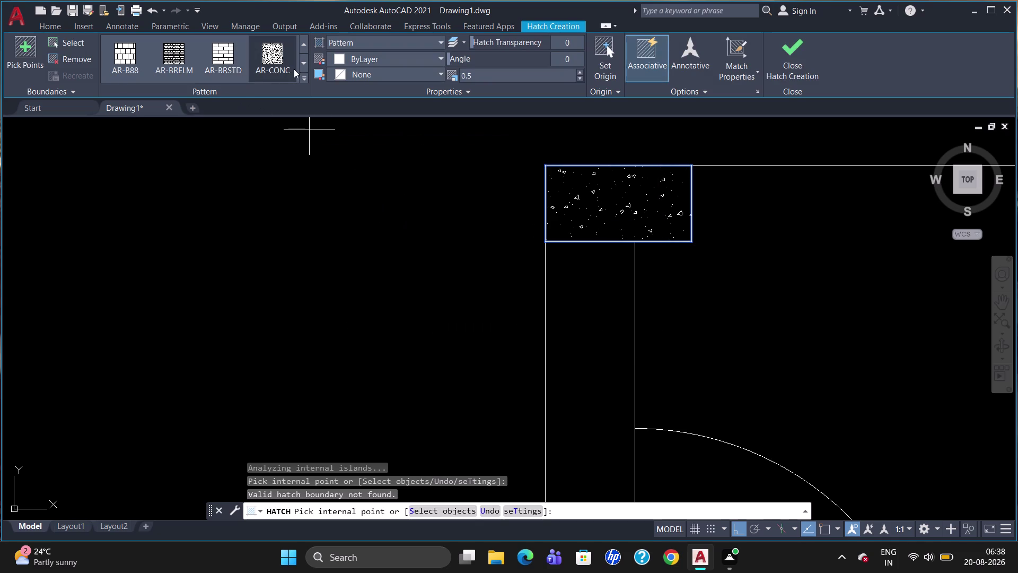
click(303, 80)
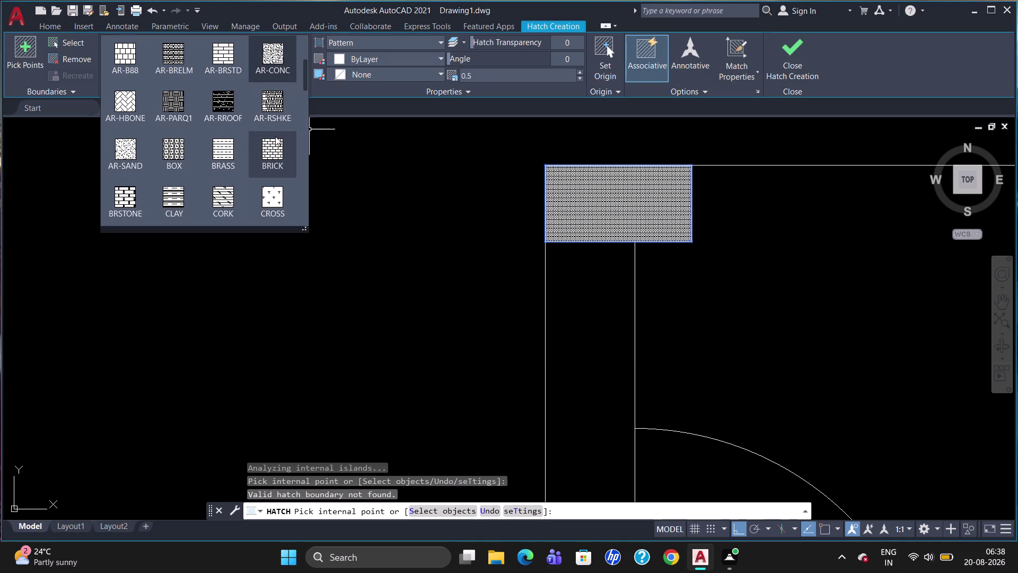
scroll(down, 3)
scroll(up, 3)
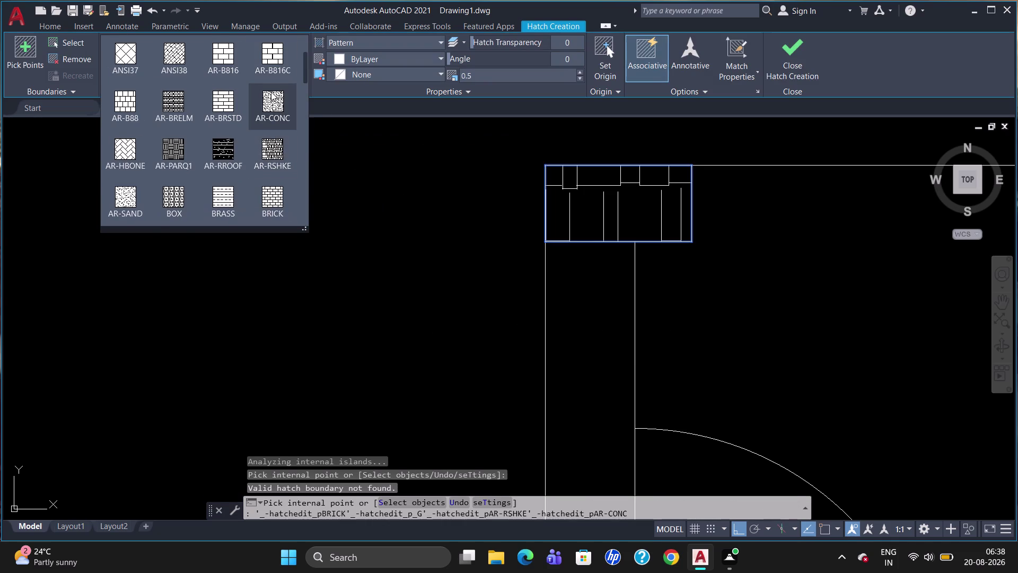
scroll(up, 3)
click(415, 180)
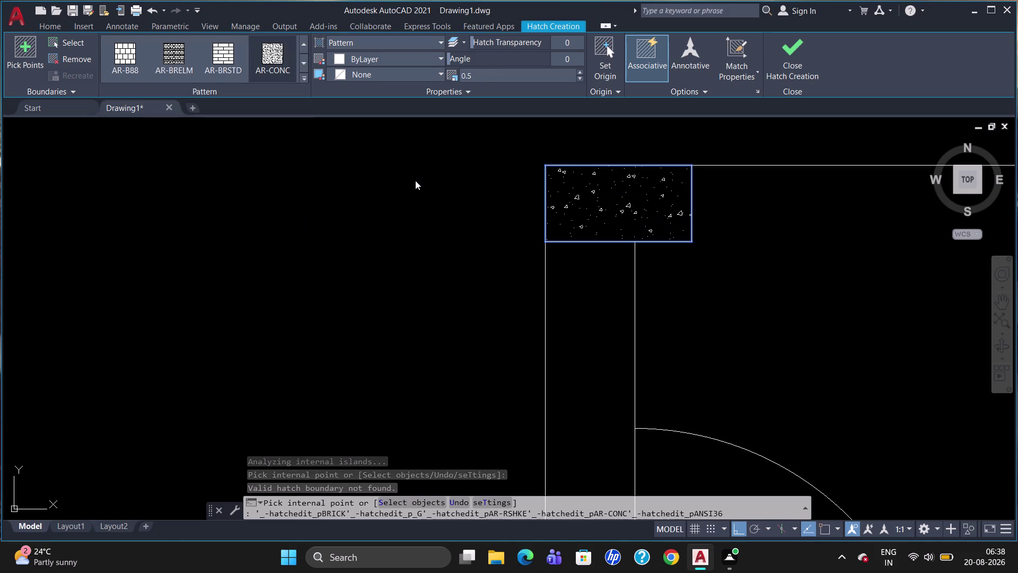
click(572, 354)
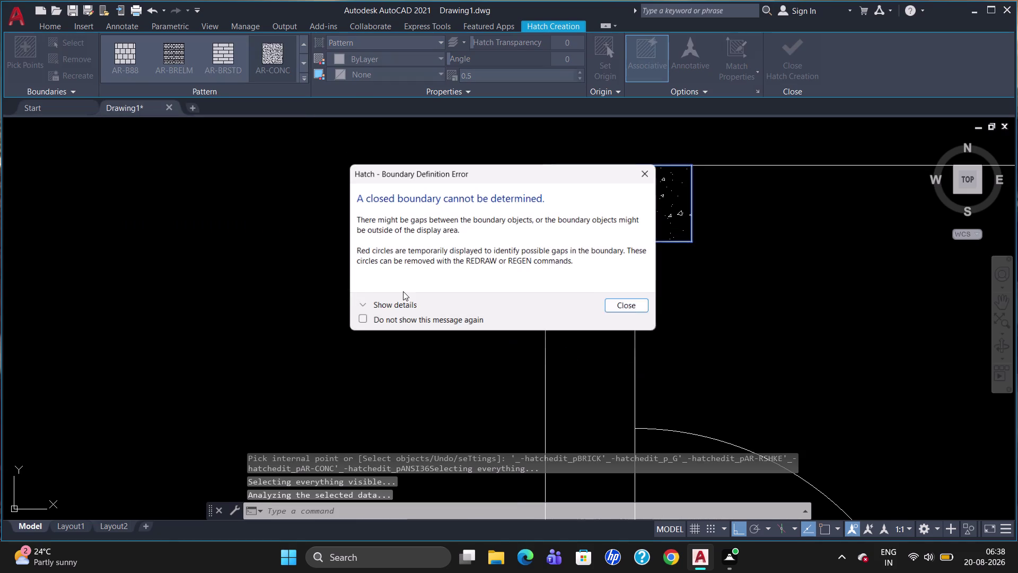
click(624, 306)
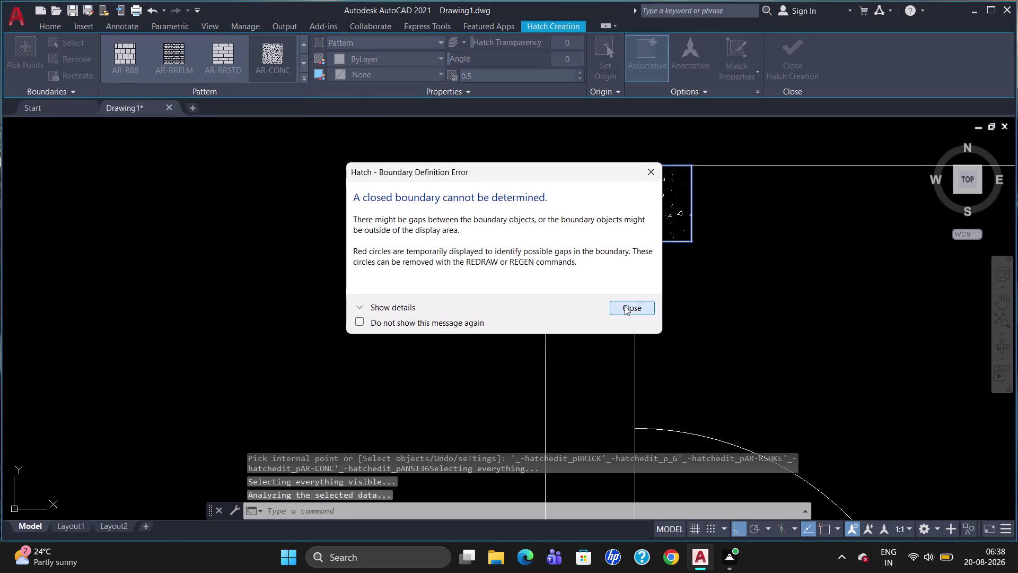
click(305, 81)
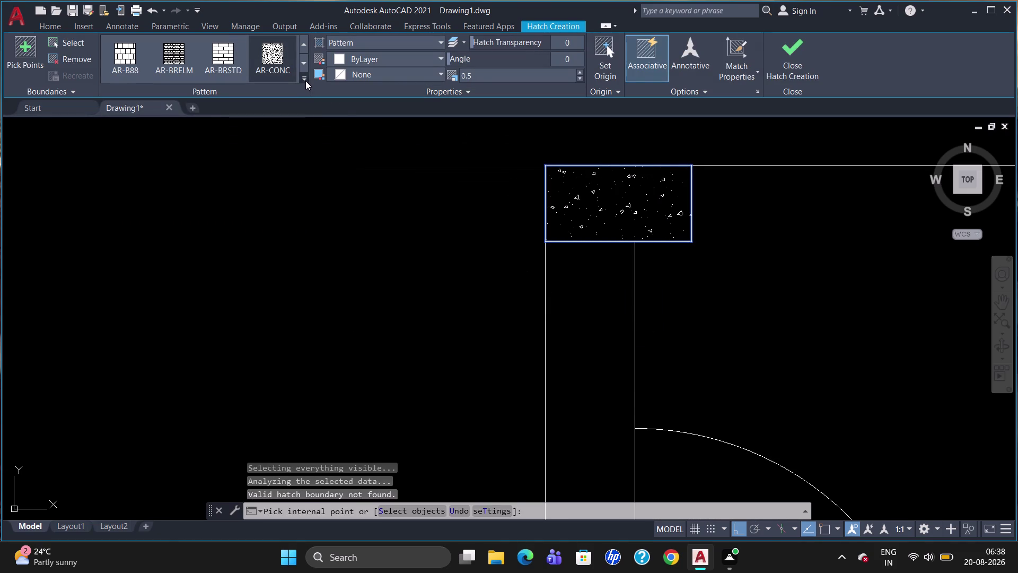
click(272, 64)
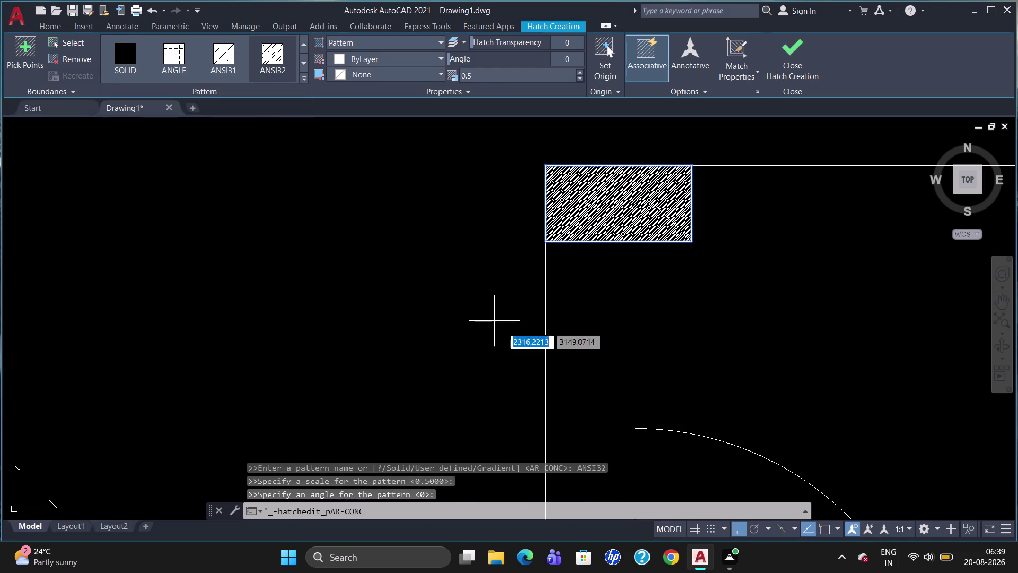
click(588, 360)
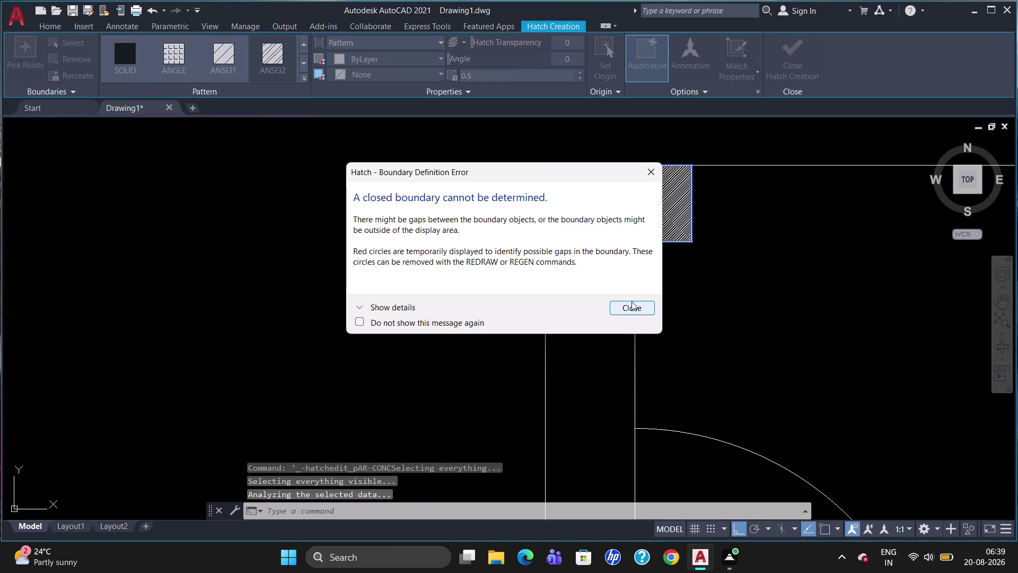
click(633, 305)
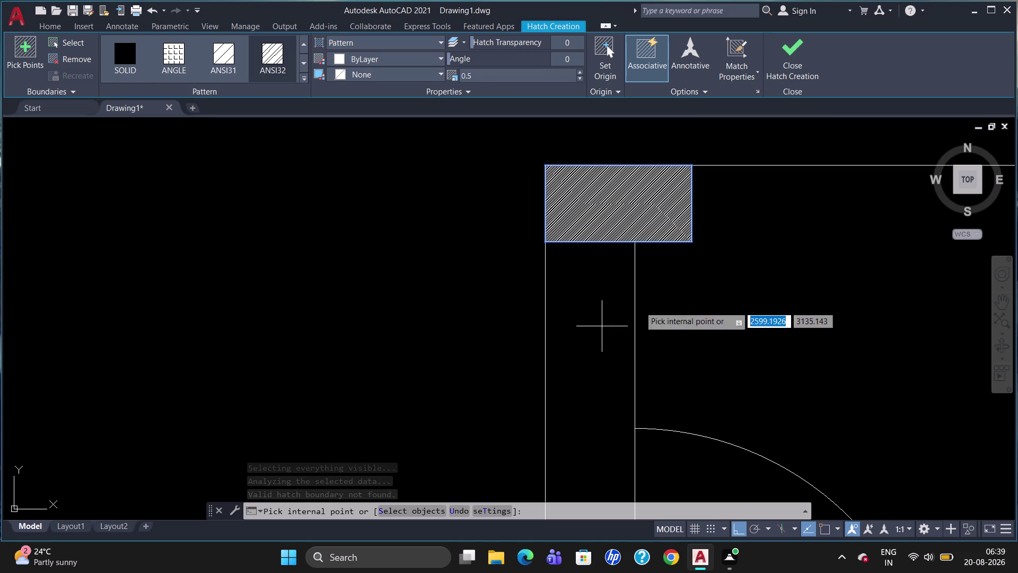
Finish the corner block hatch, then select that hatch and delete it.
scroll(down, 3)
scroll(down, 3)
scroll(up, 3)
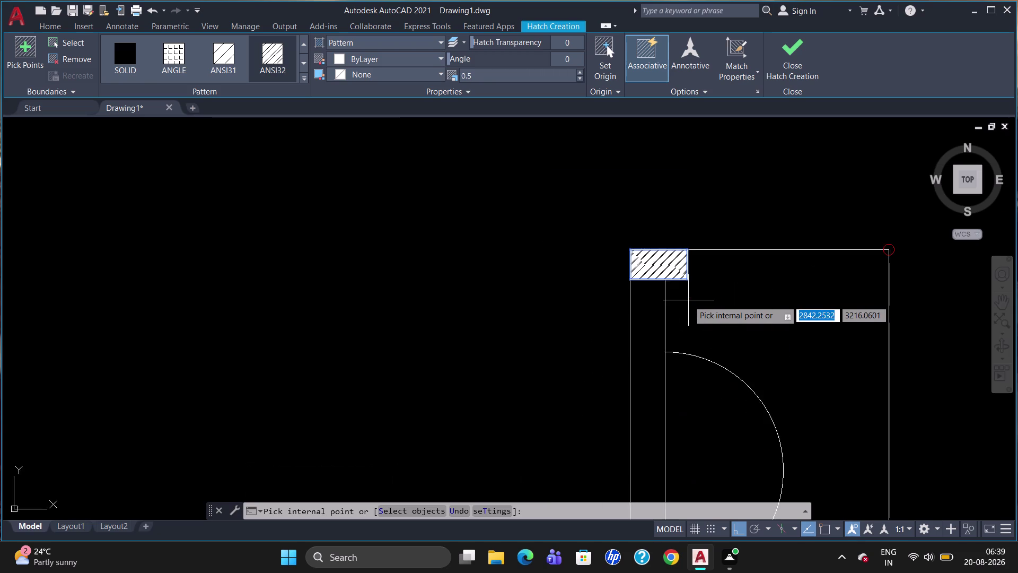
scroll(up, 3)
scroll(down, 3)
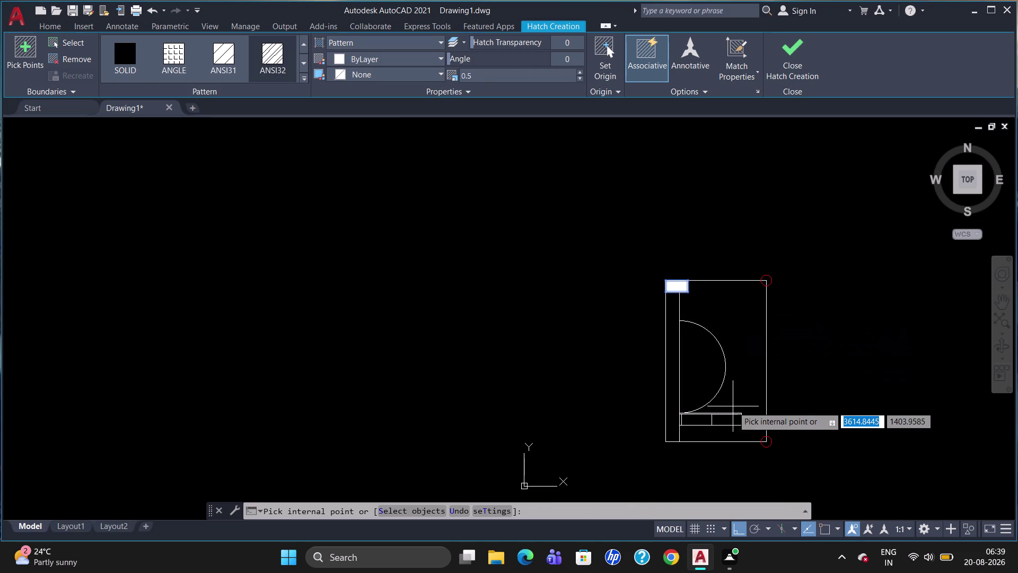
key(Escape)
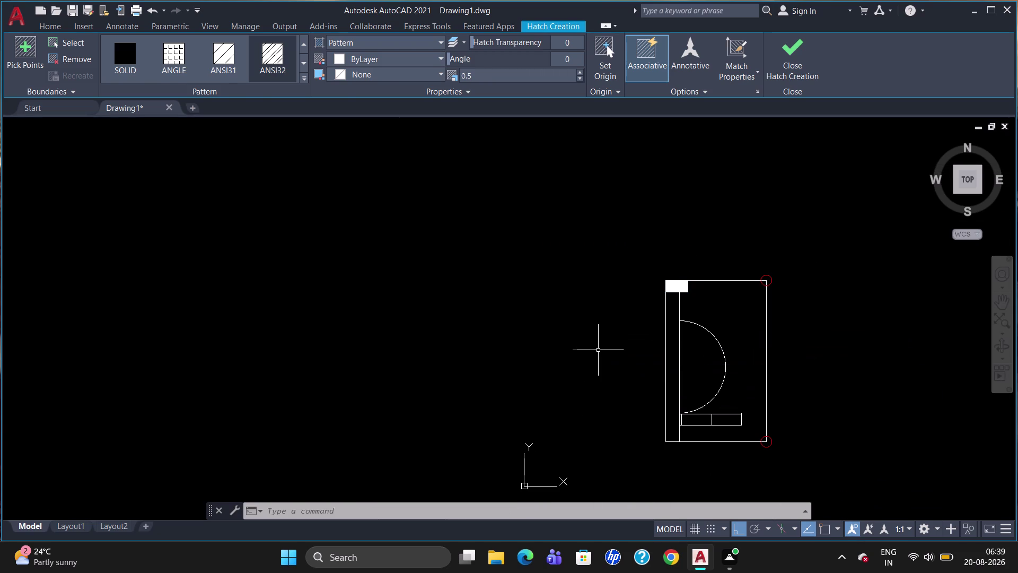
scroll(up, 3)
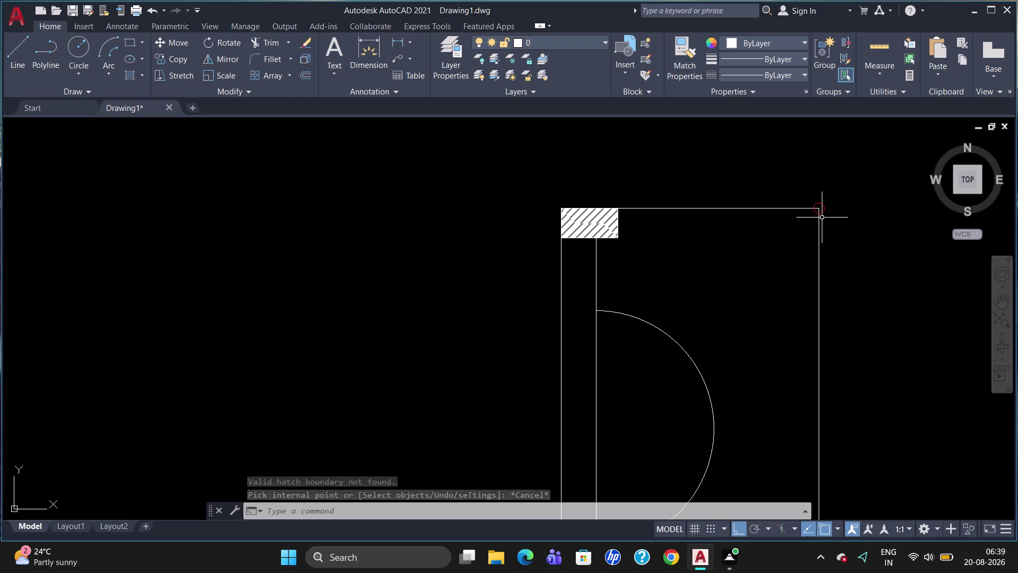
scroll(up, 3)
scroll(down, 3)
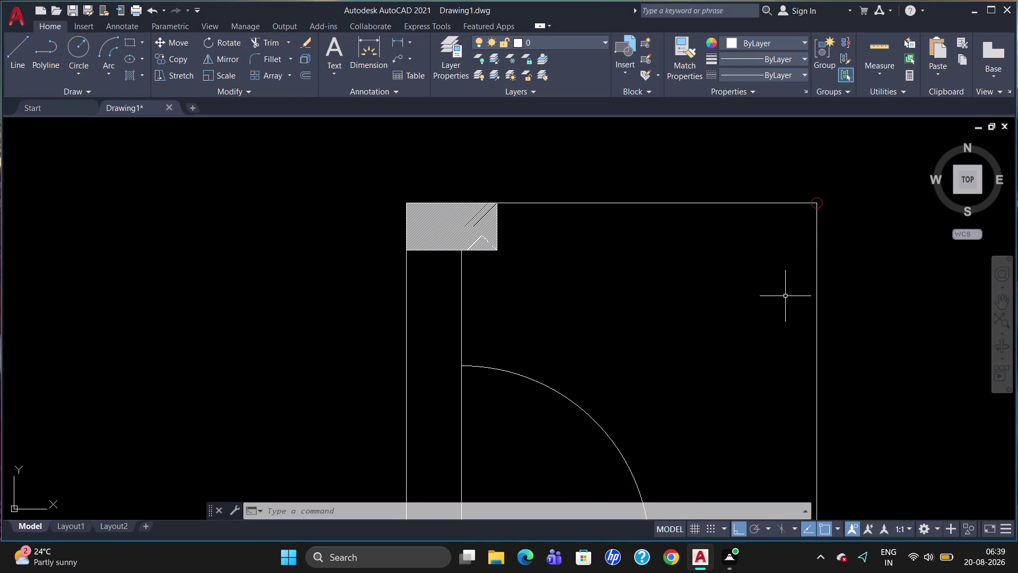
click(473, 241)
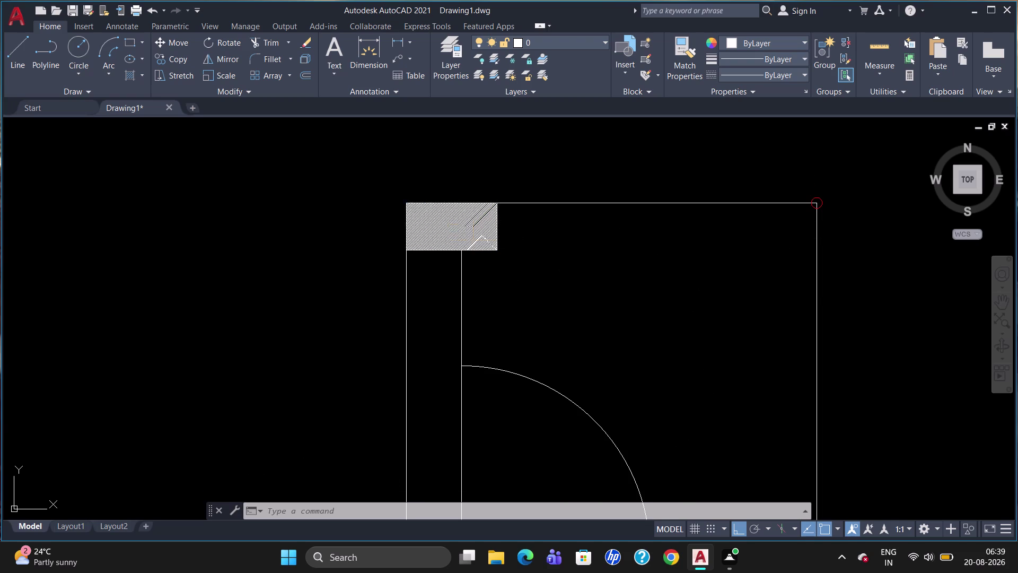
key(Delete)
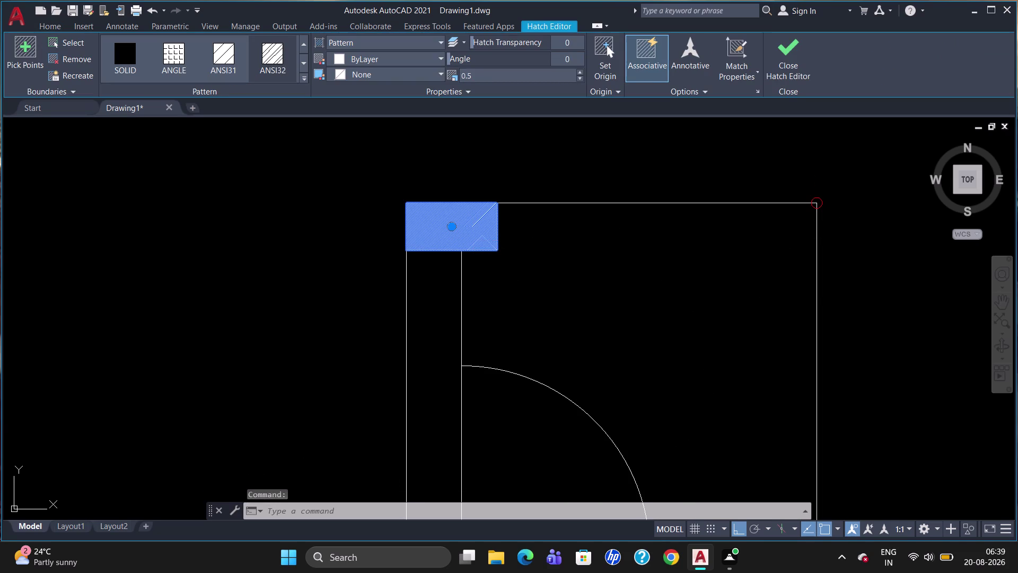
Zoom and pan around the whole plan, then select the bottom outline line.
scroll(down, 3)
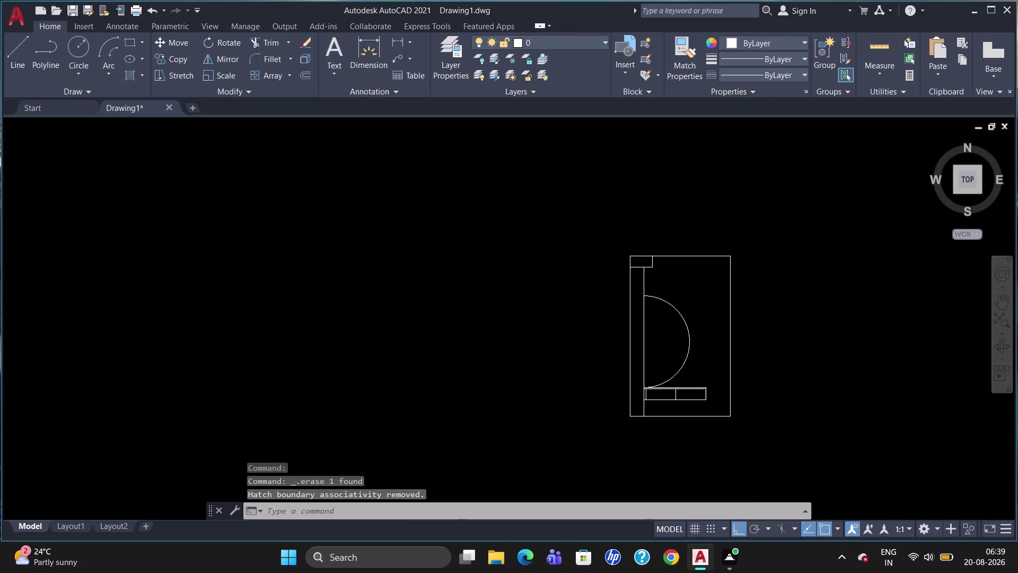
scroll(up, 3)
scroll(up, 3)
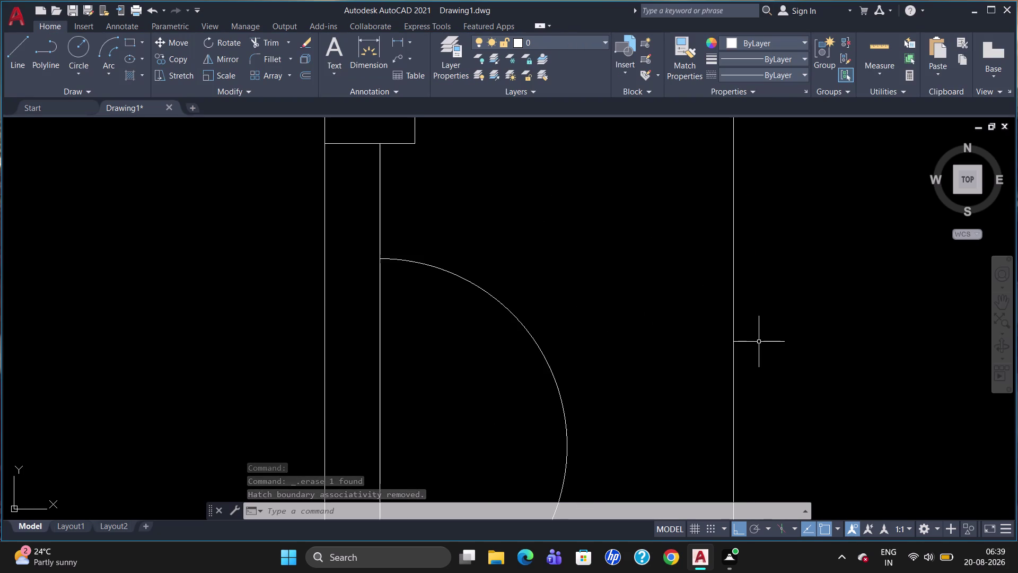
scroll(down, 3)
scroll(up, 3)
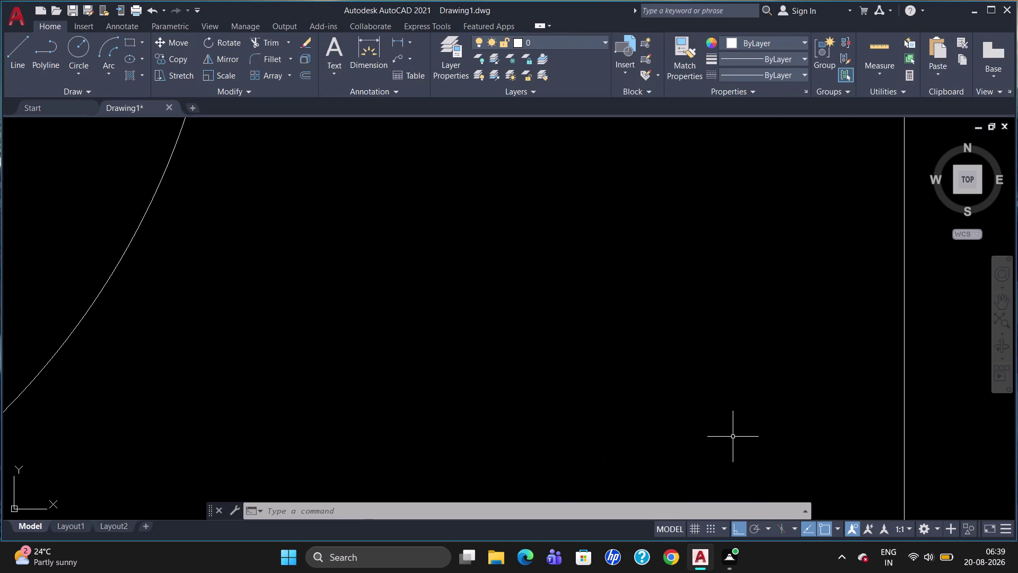
scroll(down, 3)
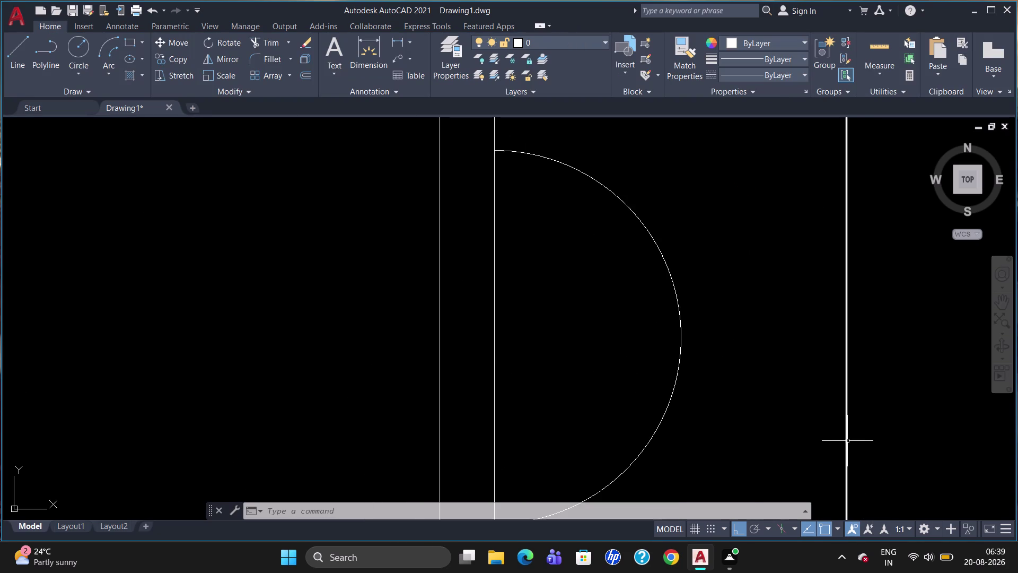
scroll(down, 3)
scroll(right, 3)
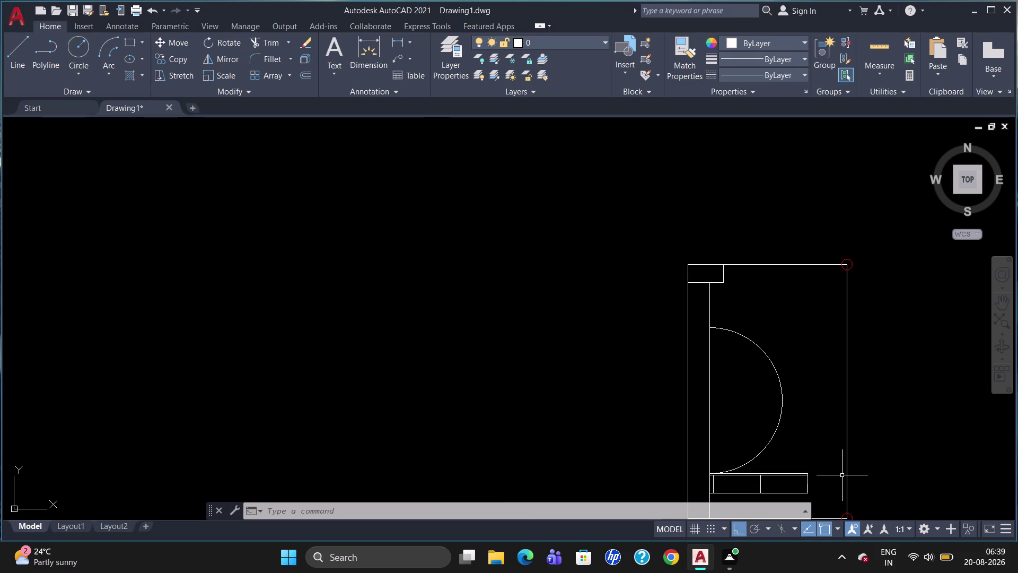
scroll(up, 3)
scroll(down, 3)
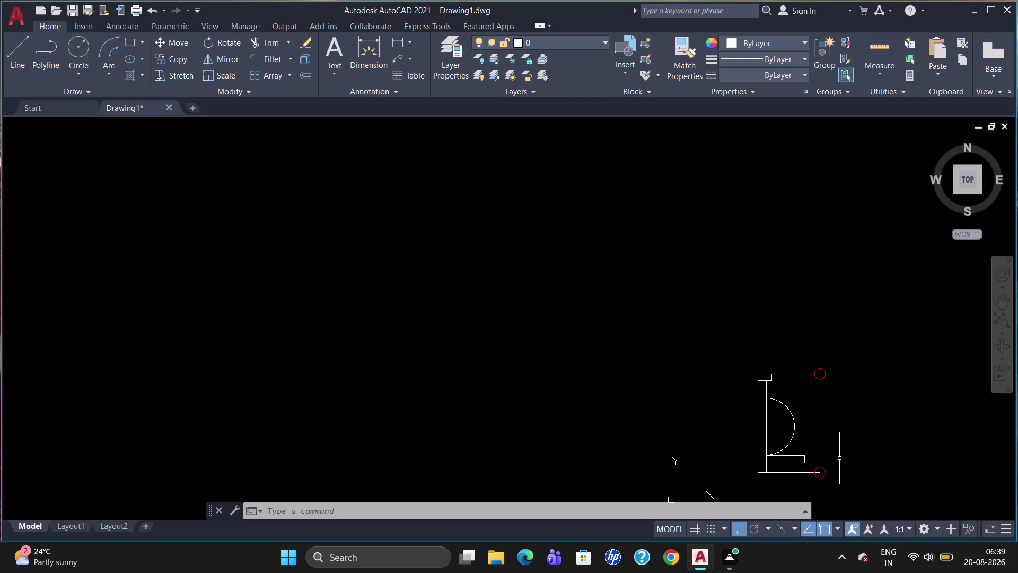
scroll(up, 3)
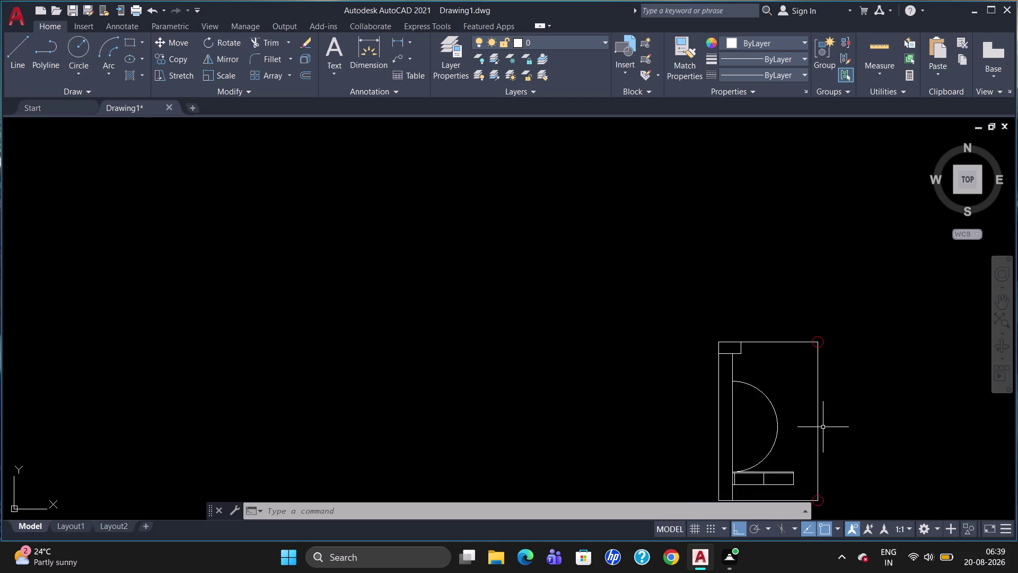
scroll(up, 3)
scroll(up, 3)
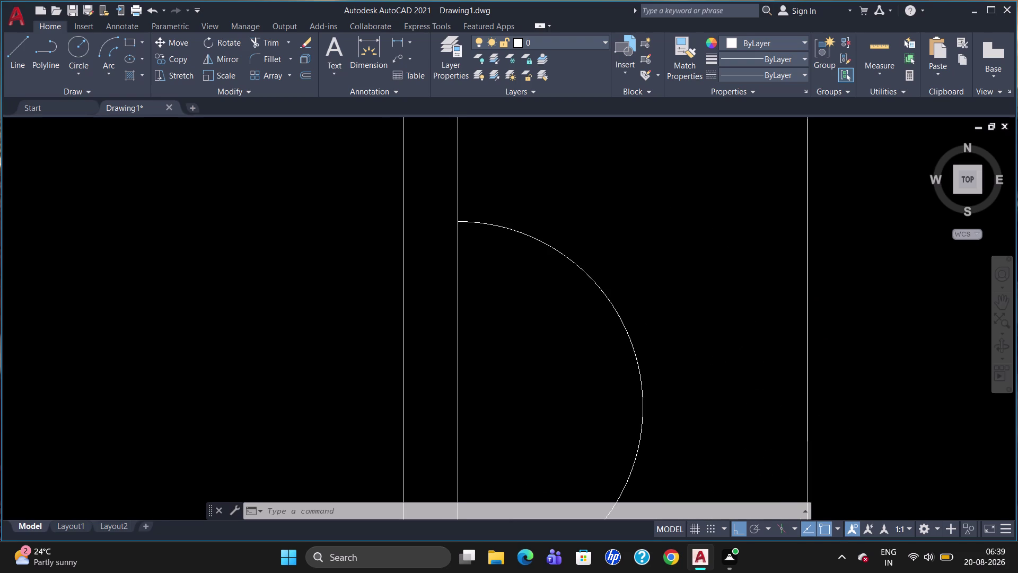
scroll(down, 3)
scroll(up, 3)
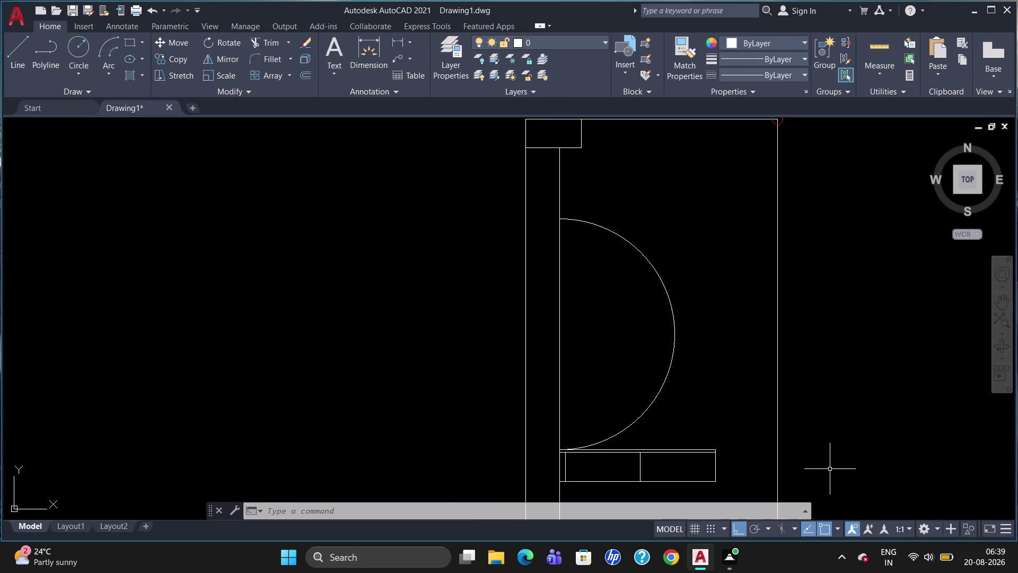
scroll(down, 3)
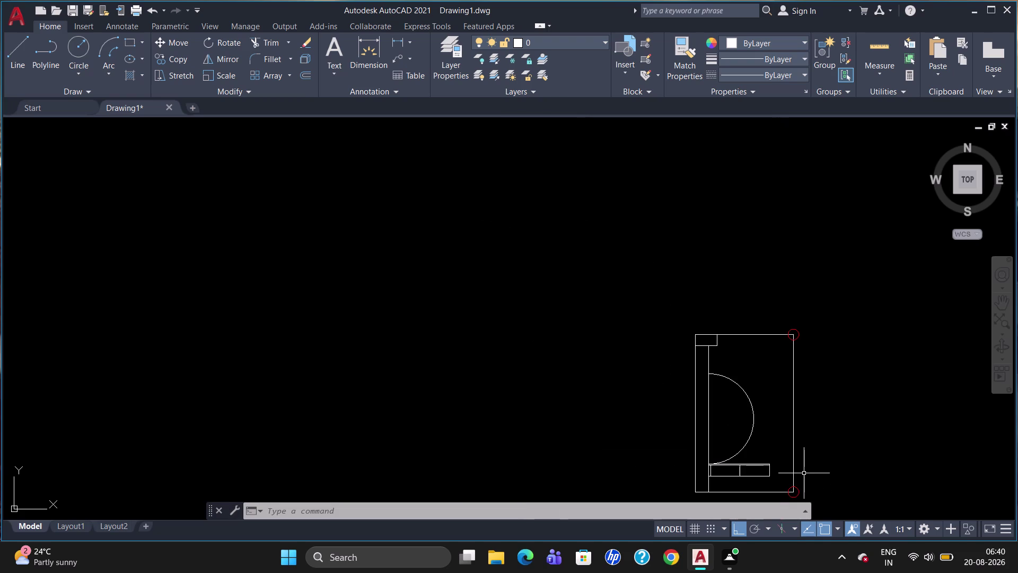
scroll(up, 3)
scroll(down, 3)
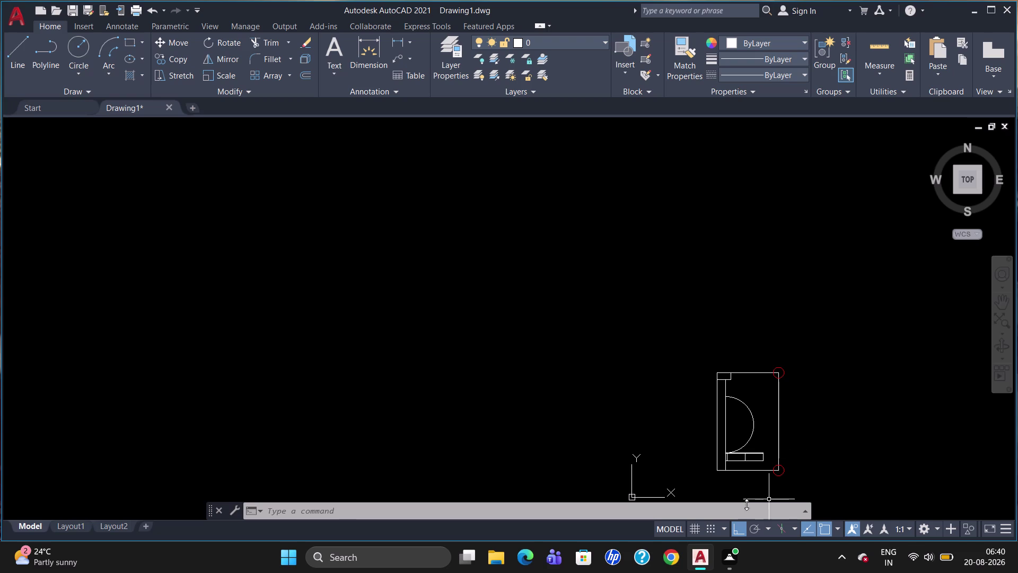
click(752, 471)
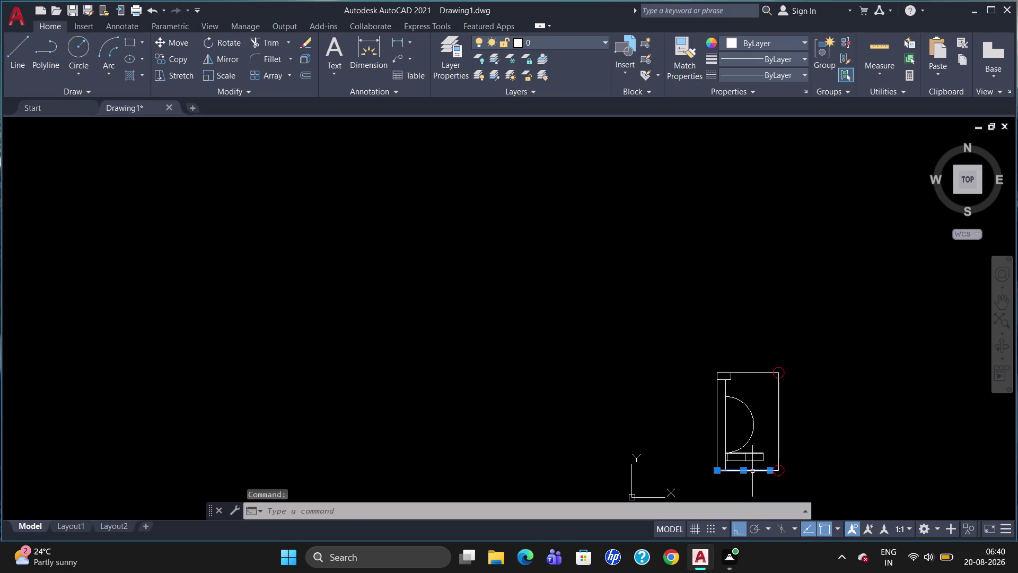
Add the right and another outline line to the selection, erase them, and zoom on the drawers.
click(778, 469)
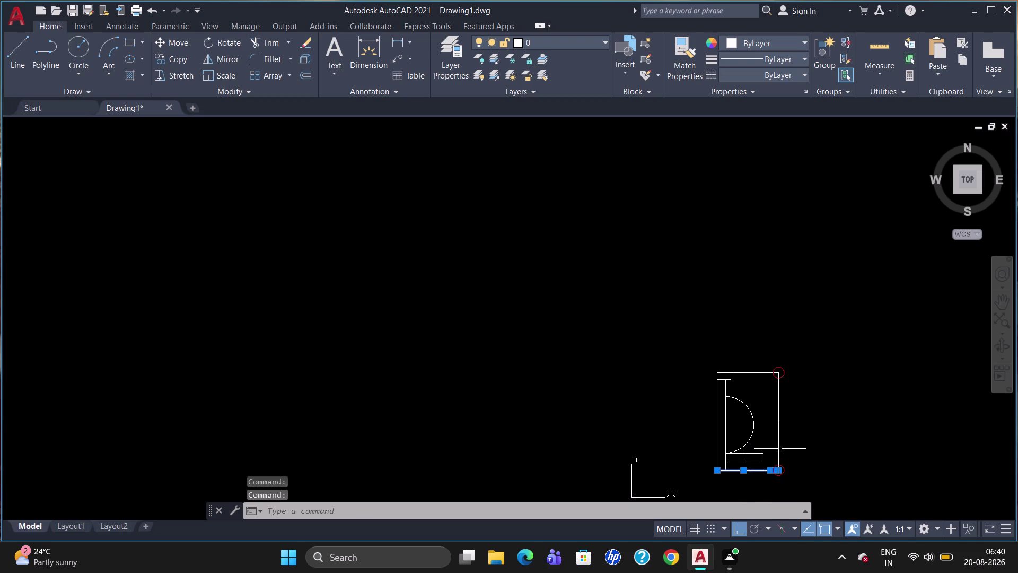
click(777, 402)
key(Delete)
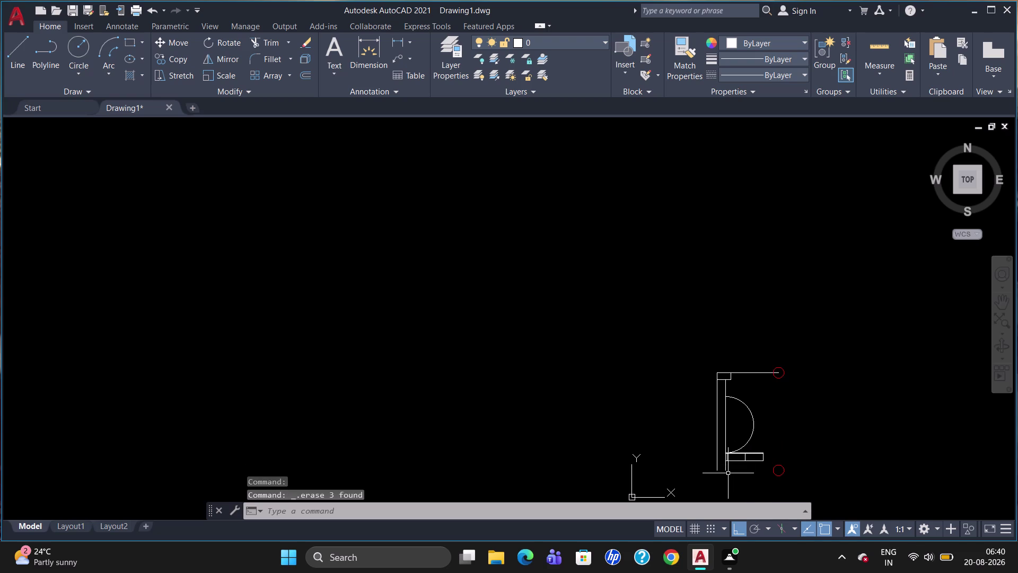
scroll(up, 3)
scroll(up, 3)
scroll(down, 3)
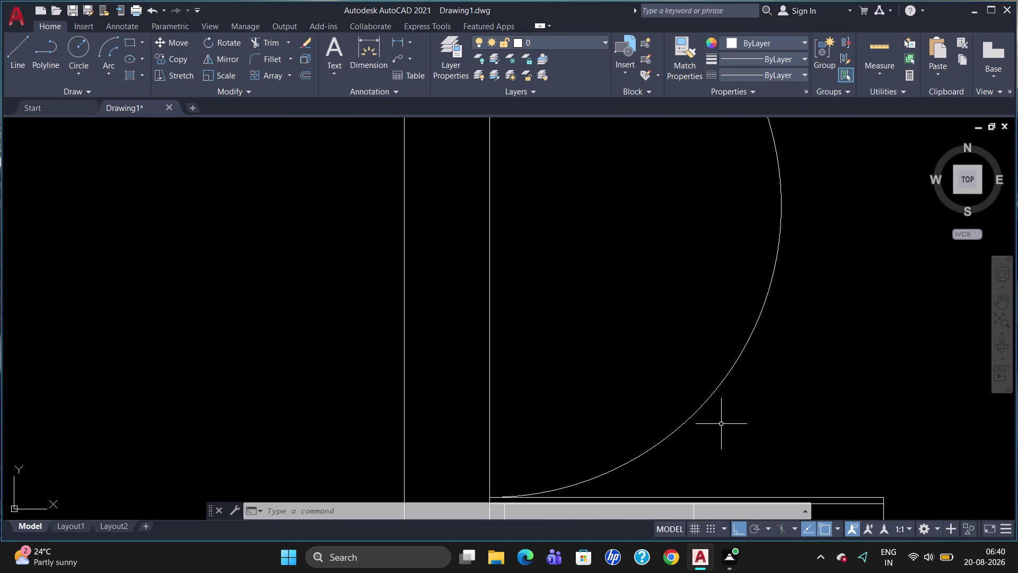
scroll(down, 3)
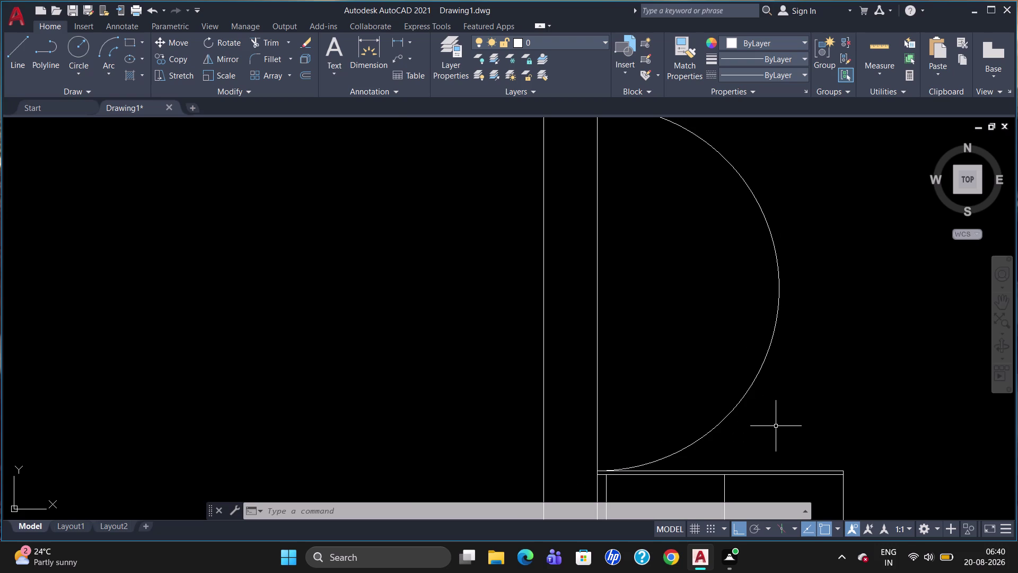
scroll(down, 3)
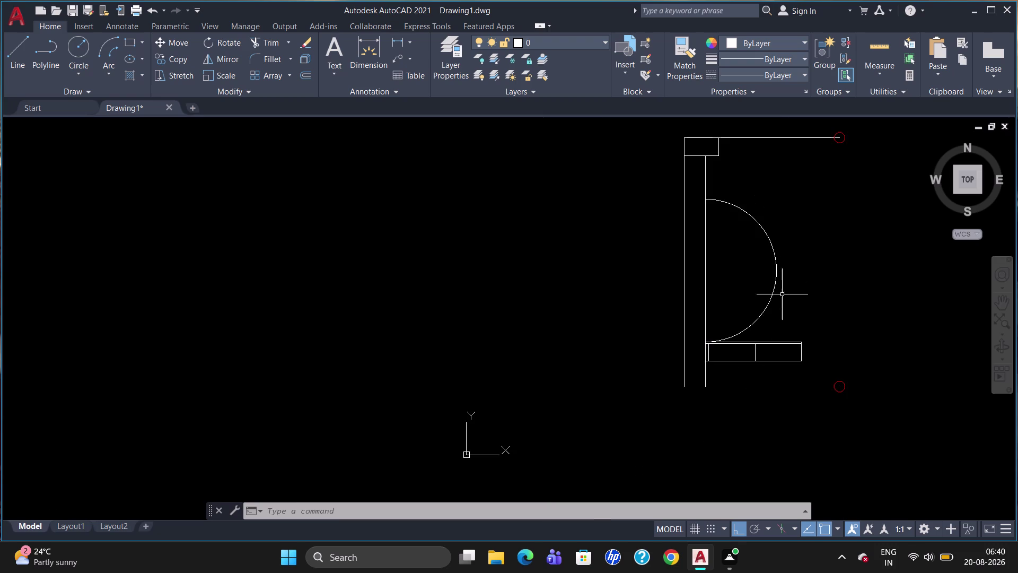
scroll(up, 3)
scroll(down, 3)
scroll(up, 3)
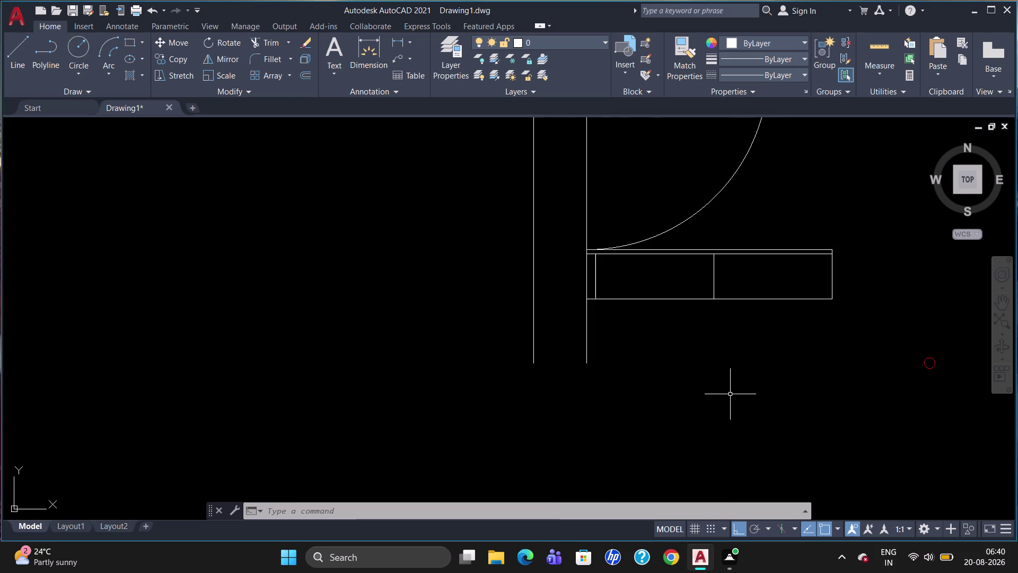
key(l)
key(Return)
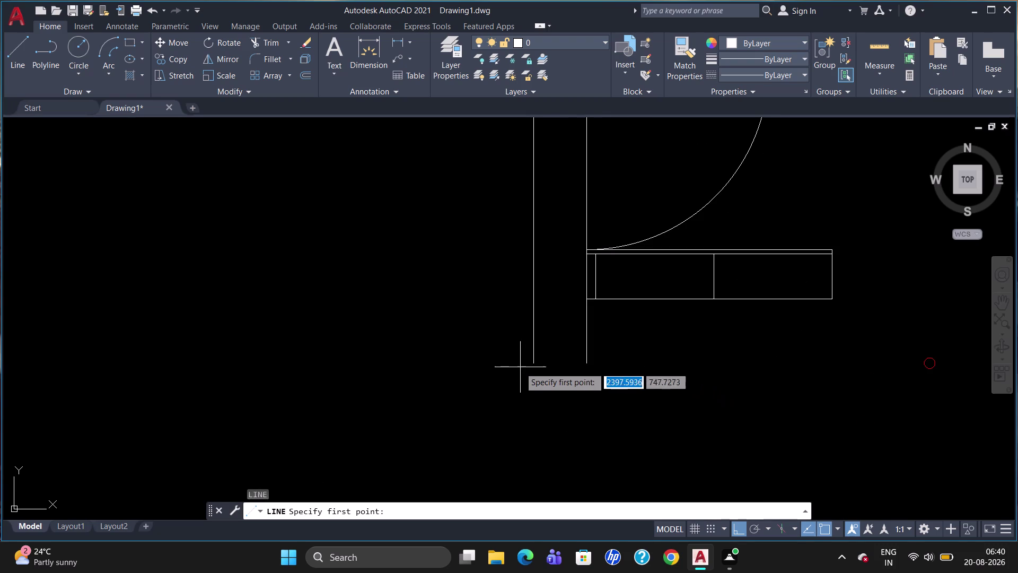
click(531, 366)
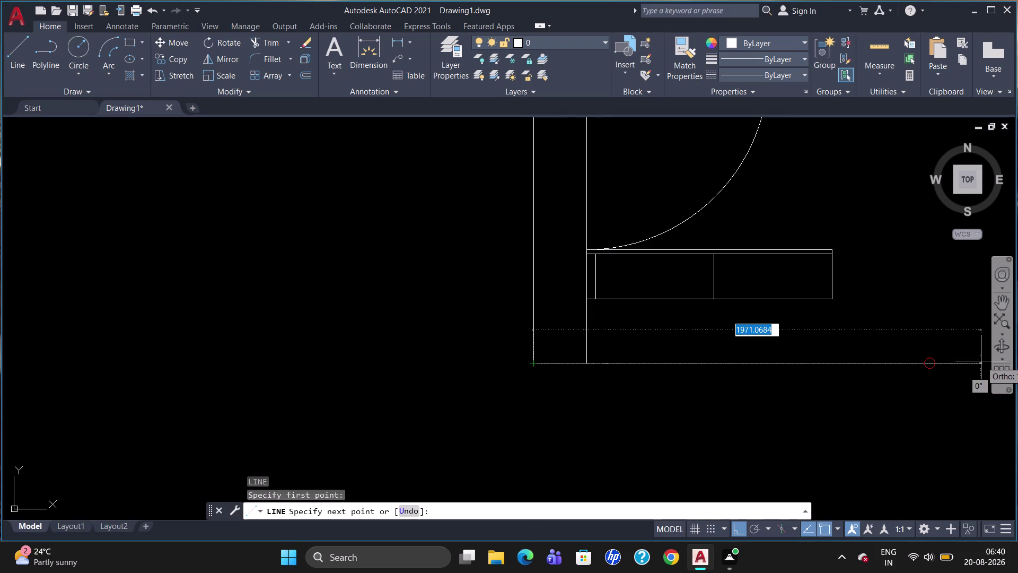
click(981, 362)
key(Escape)
scroll(down, 3)
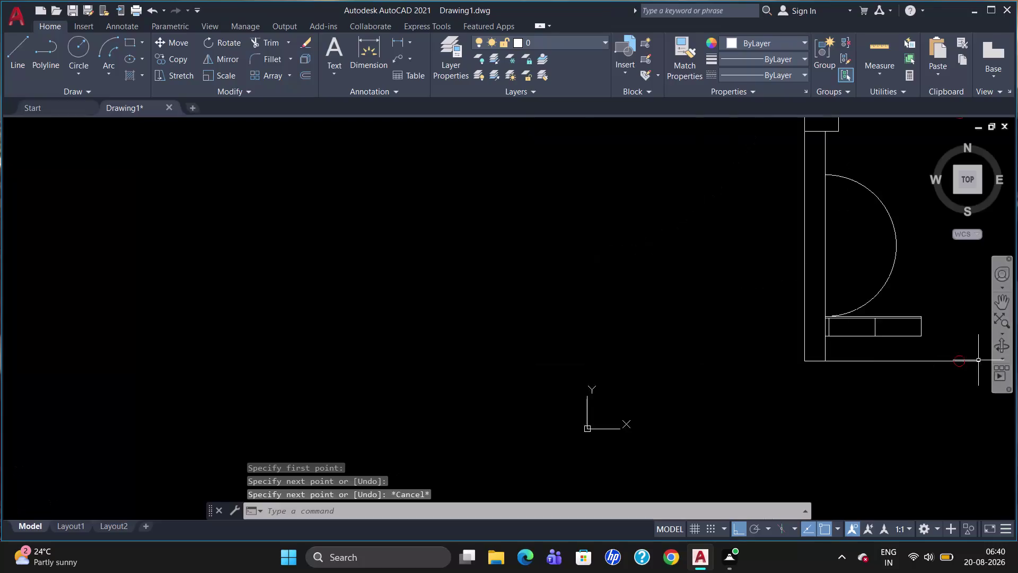
scroll(down, 3)
scroll(up, 3)
scroll(down, 3)
scroll(up, 3)
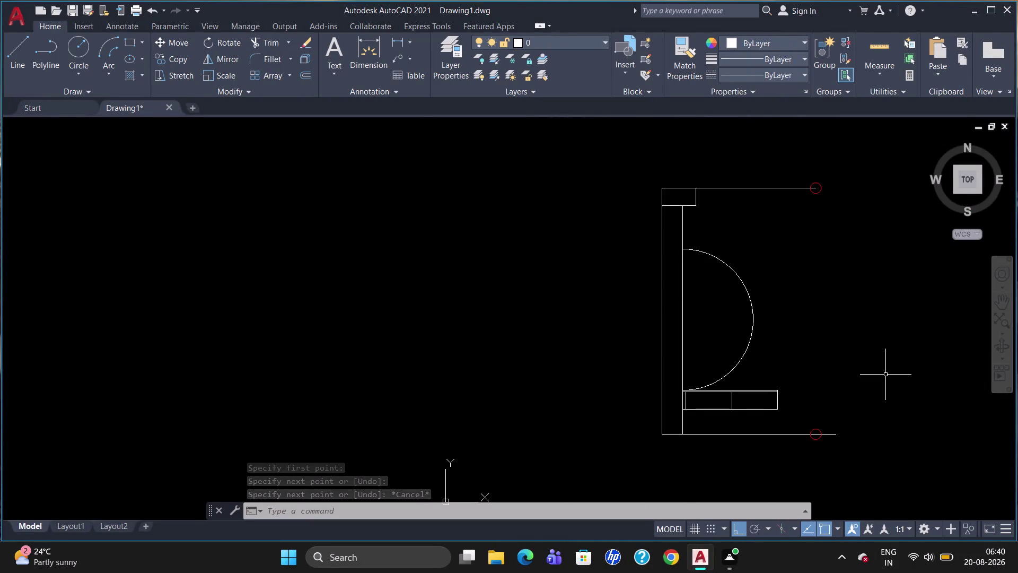
key(l)
key(Return)
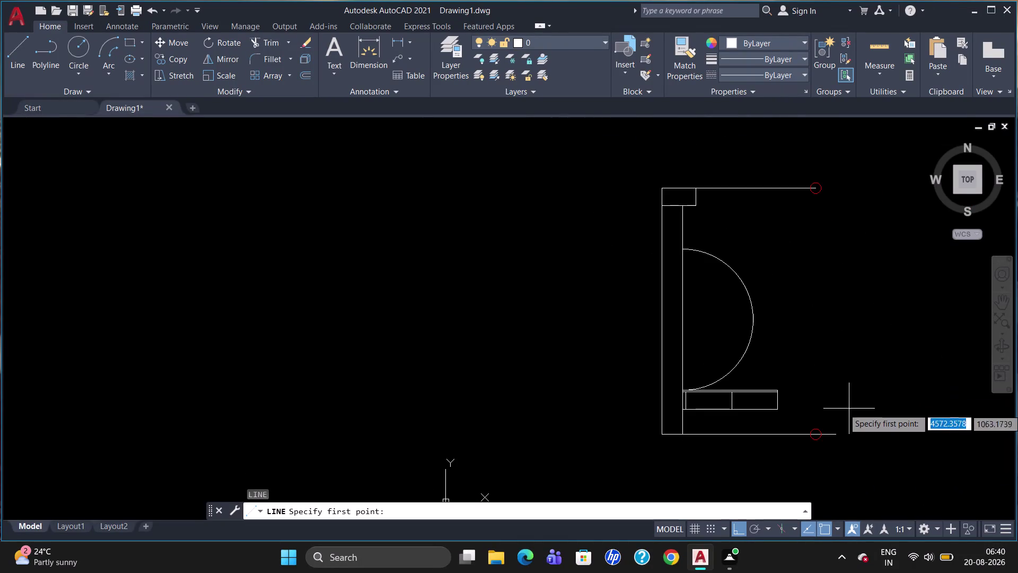
click(816, 192)
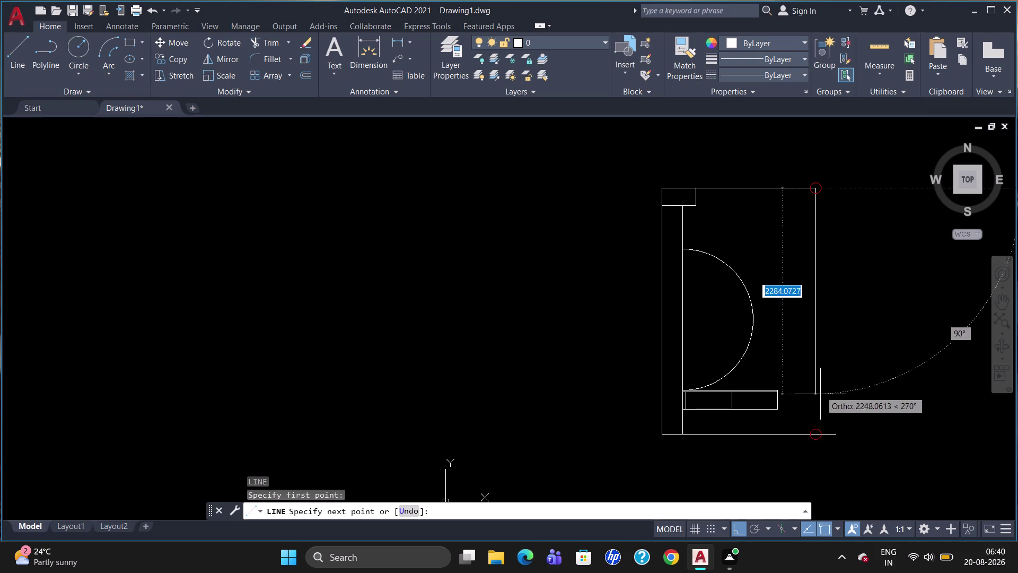
click(825, 459)
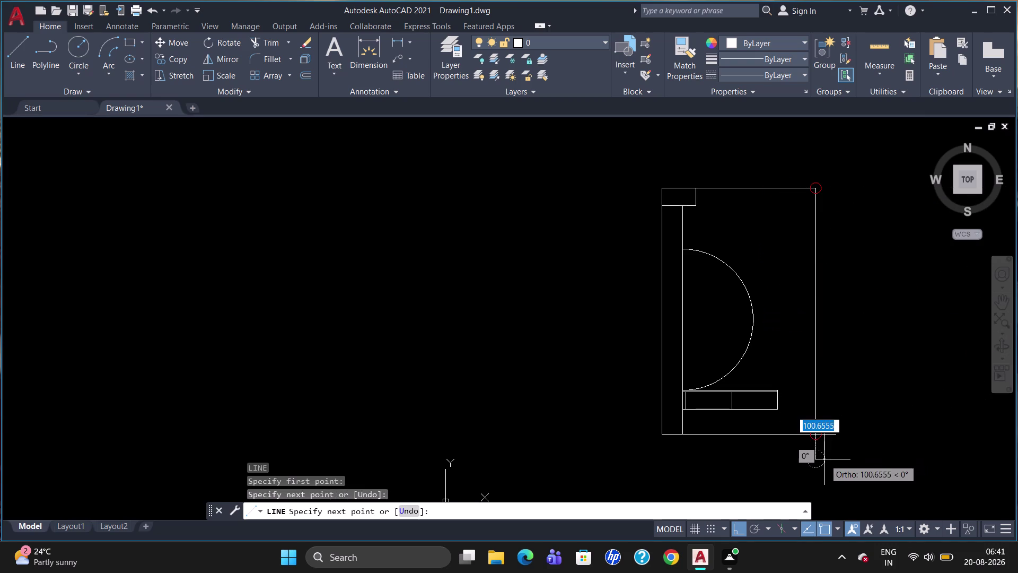
key(Escape)
text(t)
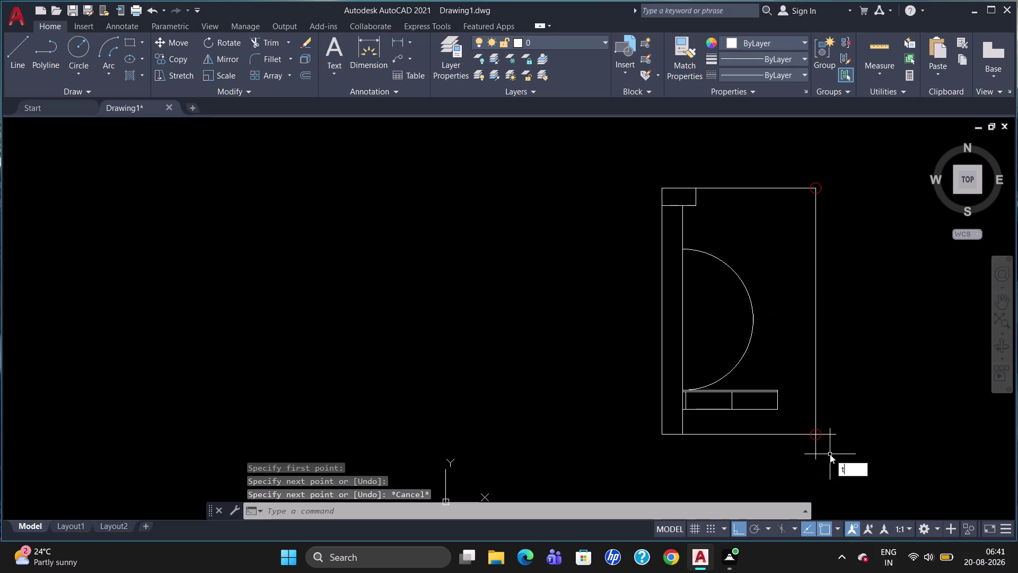
text(r)
key(Return)
key(Return)
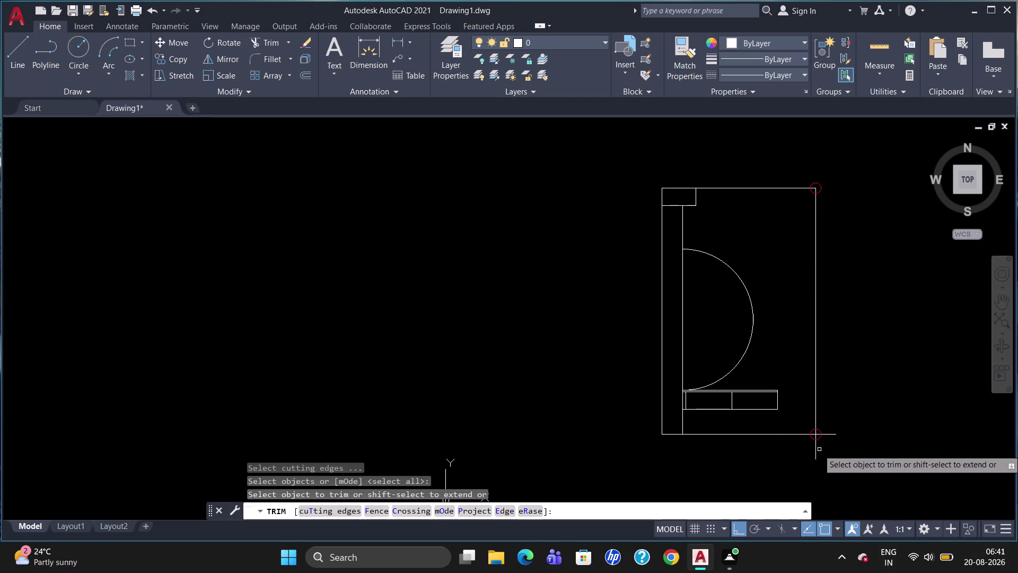
click(817, 450)
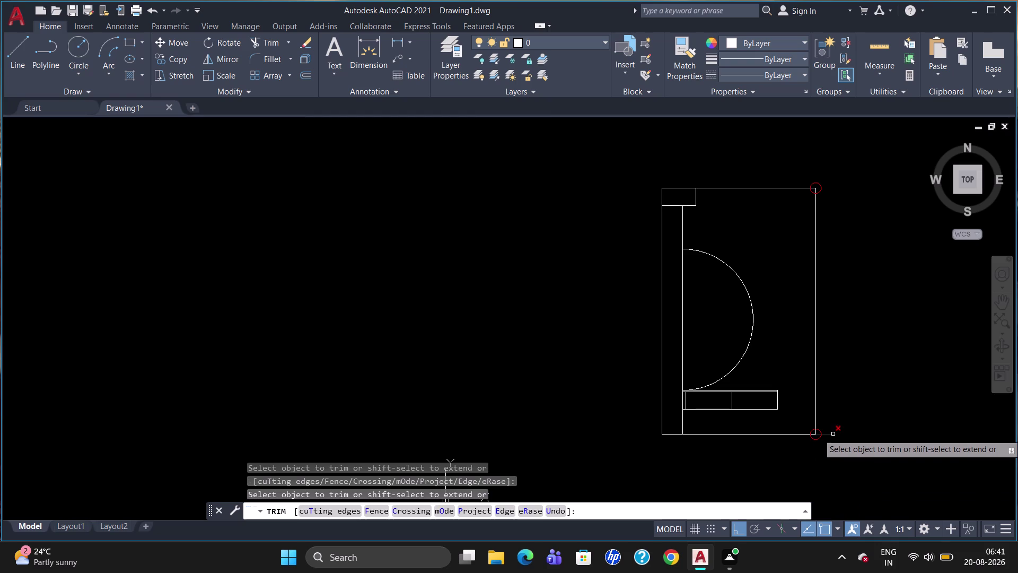
click(827, 436)
key(Escape)
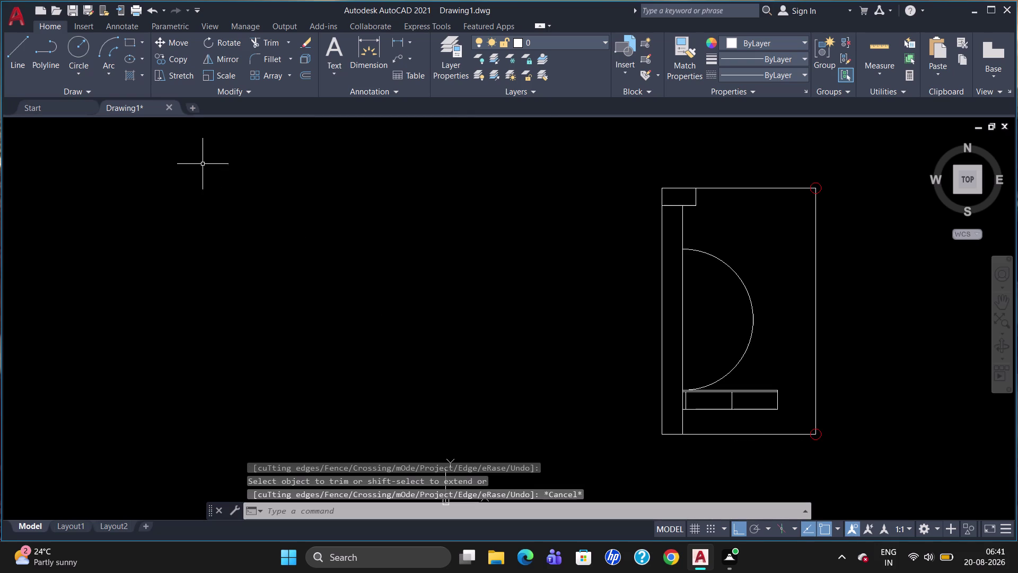
click(142, 79)
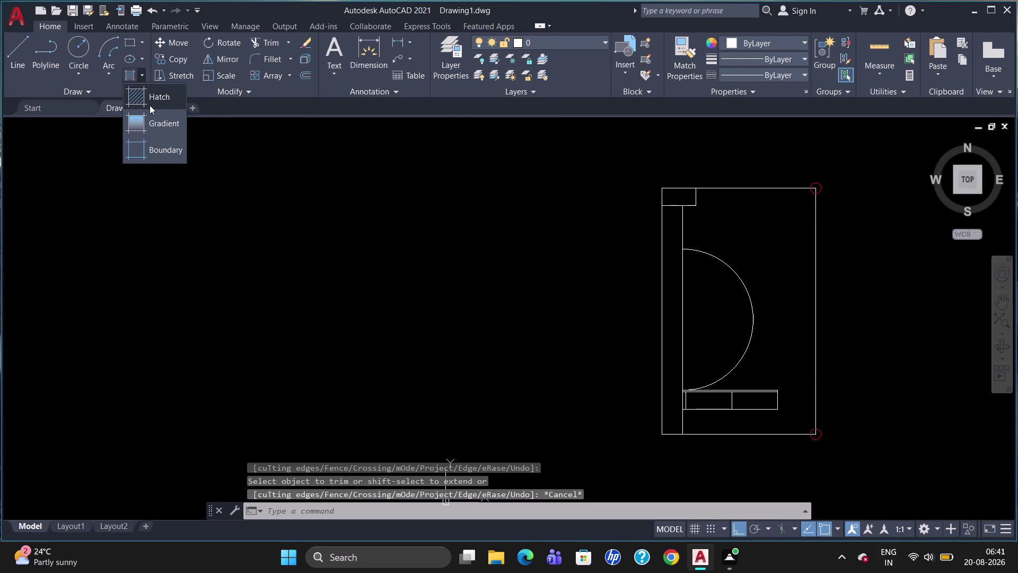
Hatch the left wall strip with the ANSI31 diagonal-line pattern at scale 10.
click(150, 105)
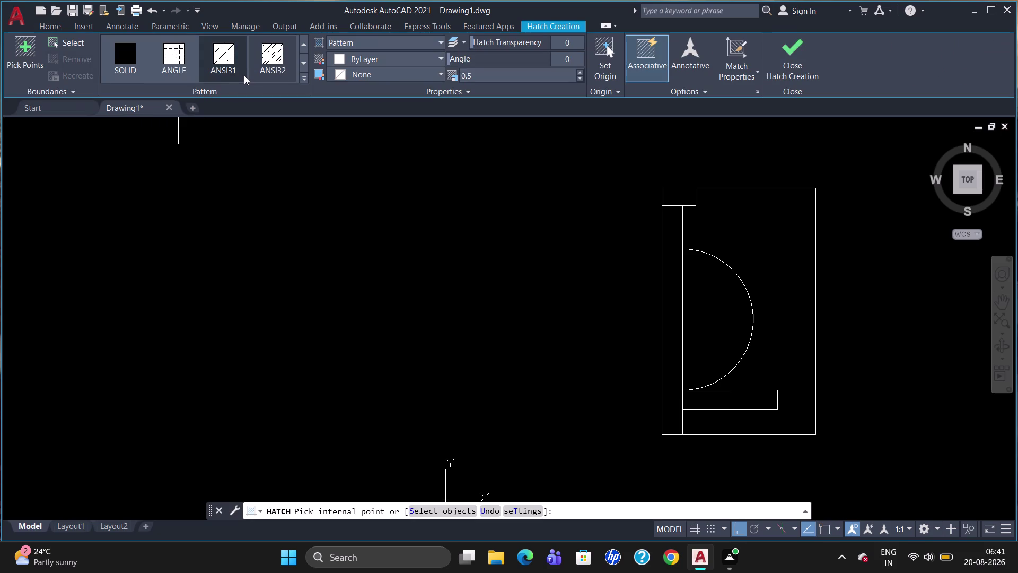
click(273, 62)
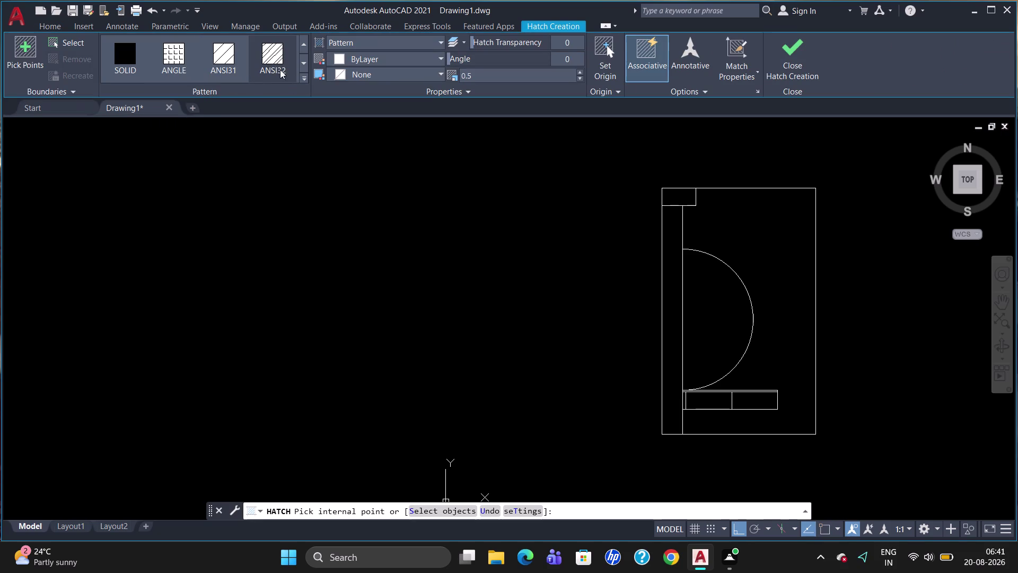
click(277, 63)
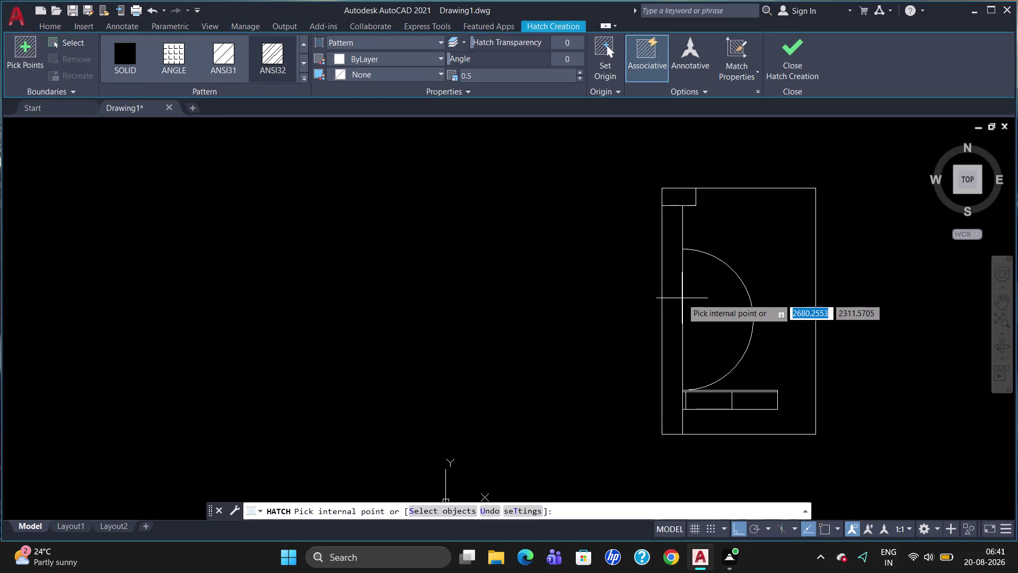
click(669, 301)
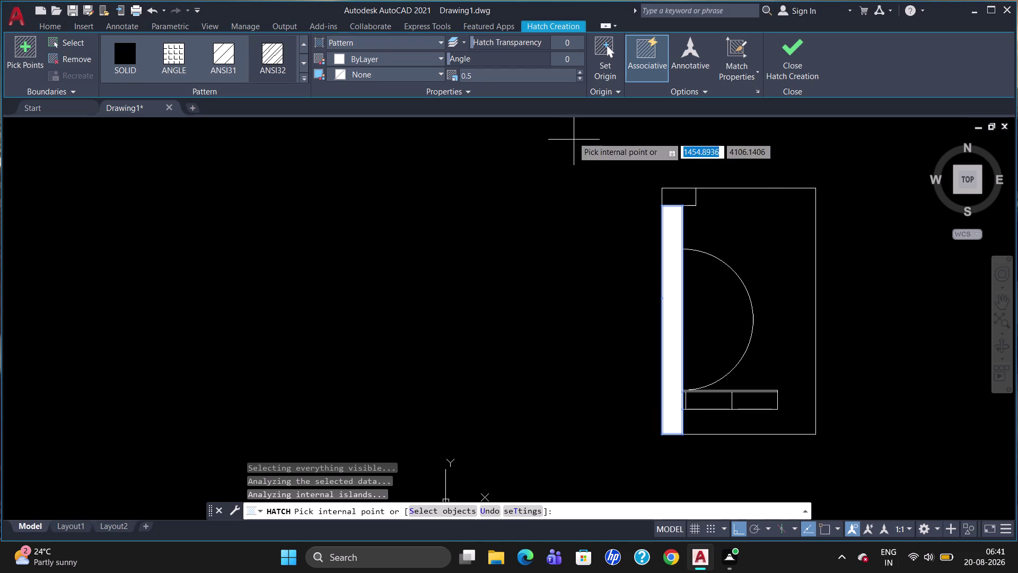
click(553, 79)
key(BackSpace)
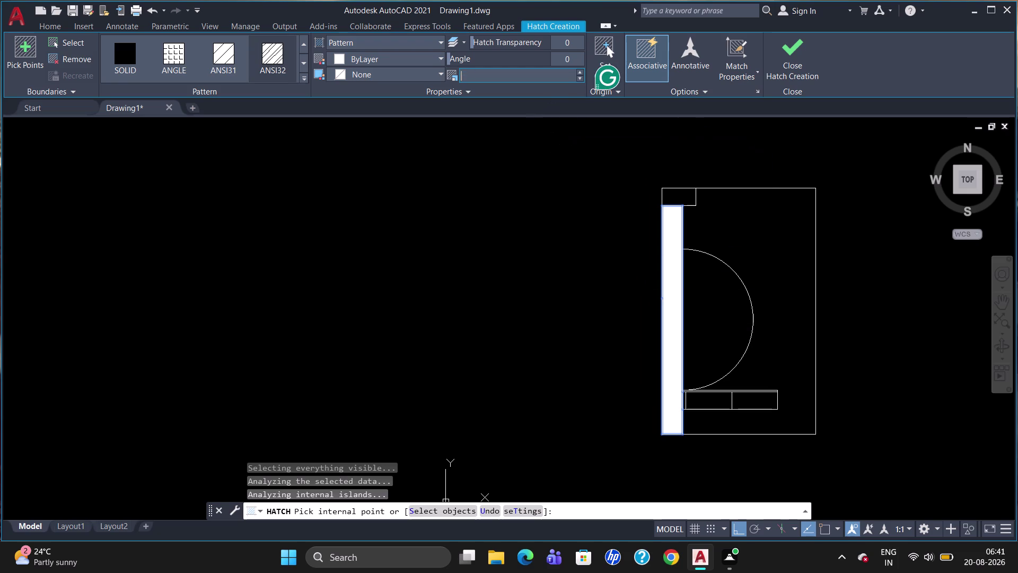
text(10)
key(Return)
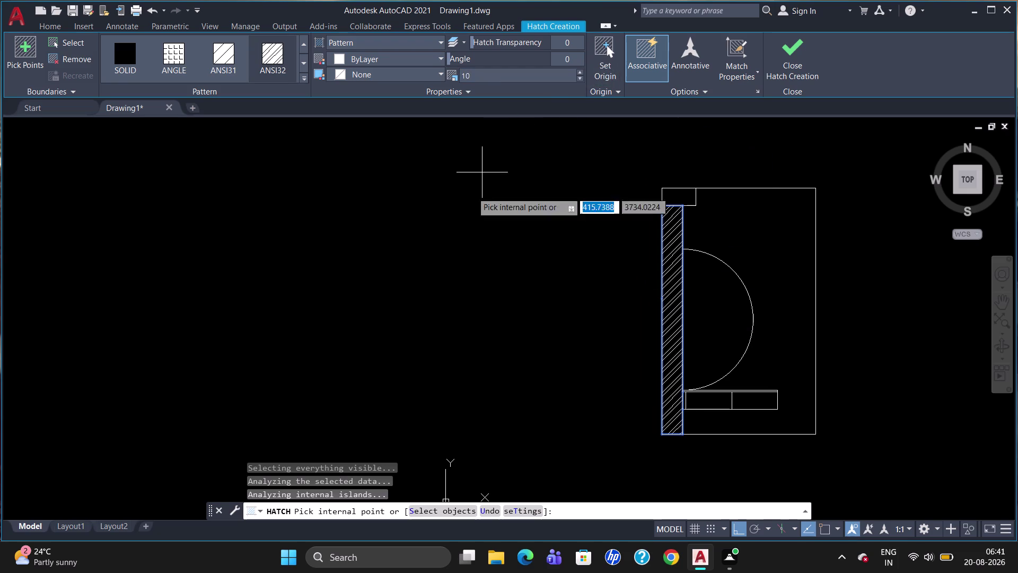
Undo the failed extra boundary picks and end the hatch command.
click(459, 290)
key(Escape)
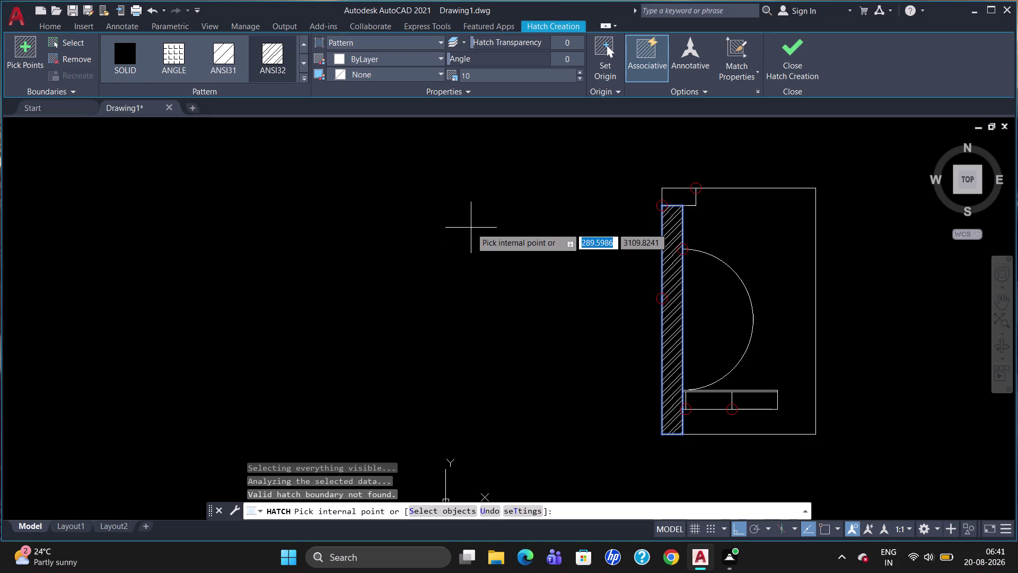
key(u)
key(Return)
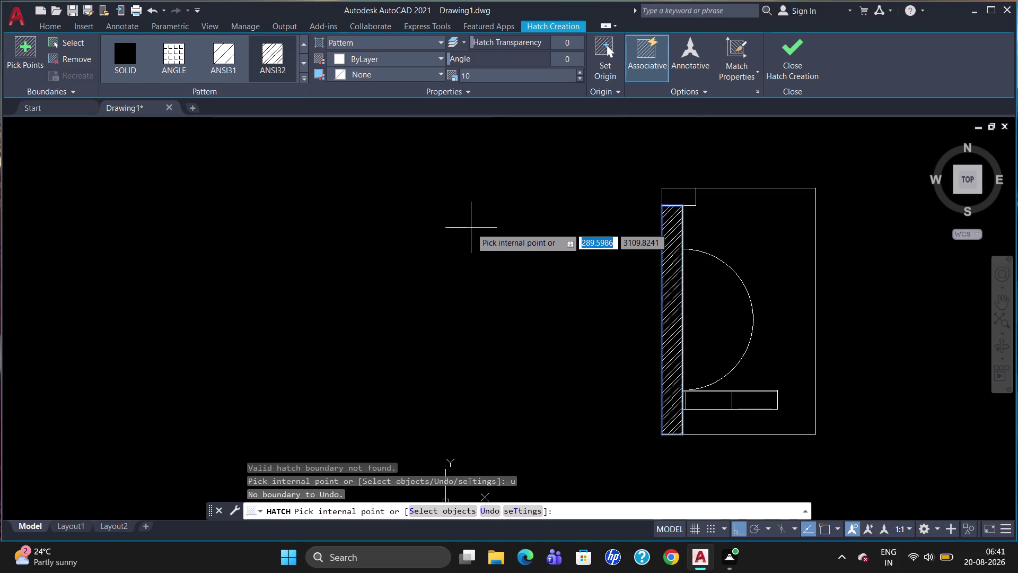
click(337, 164)
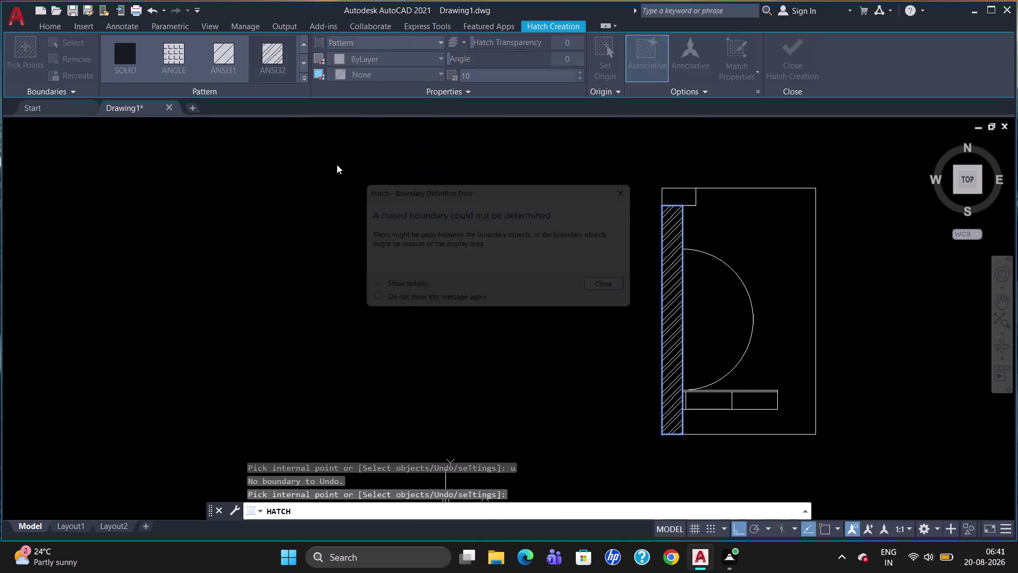
key(Escape)
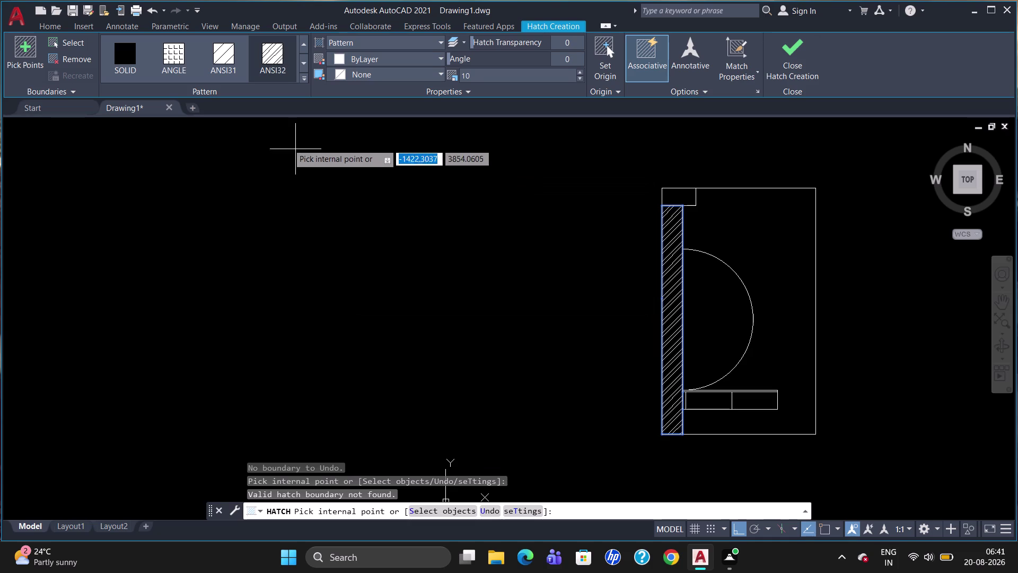
key(Escape)
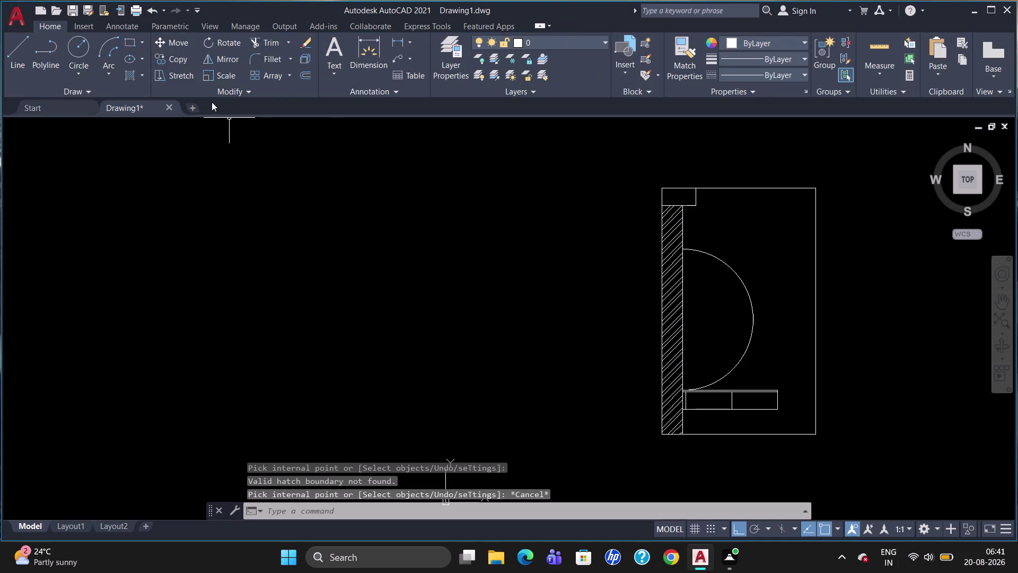
click(139, 67)
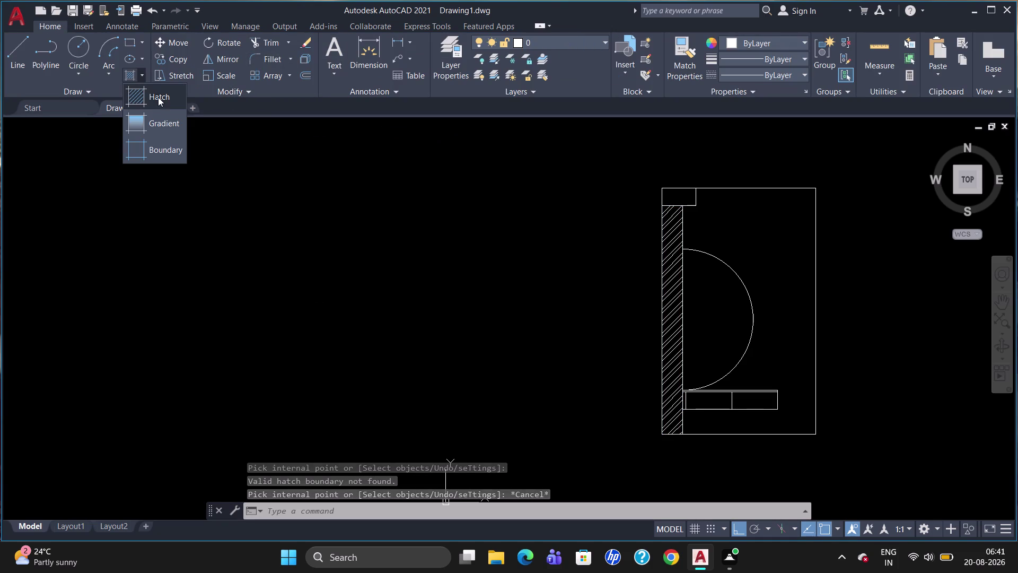
Start a hatch with the concrete pattern inside the small top-left box.
click(158, 97)
double_click(299, 72)
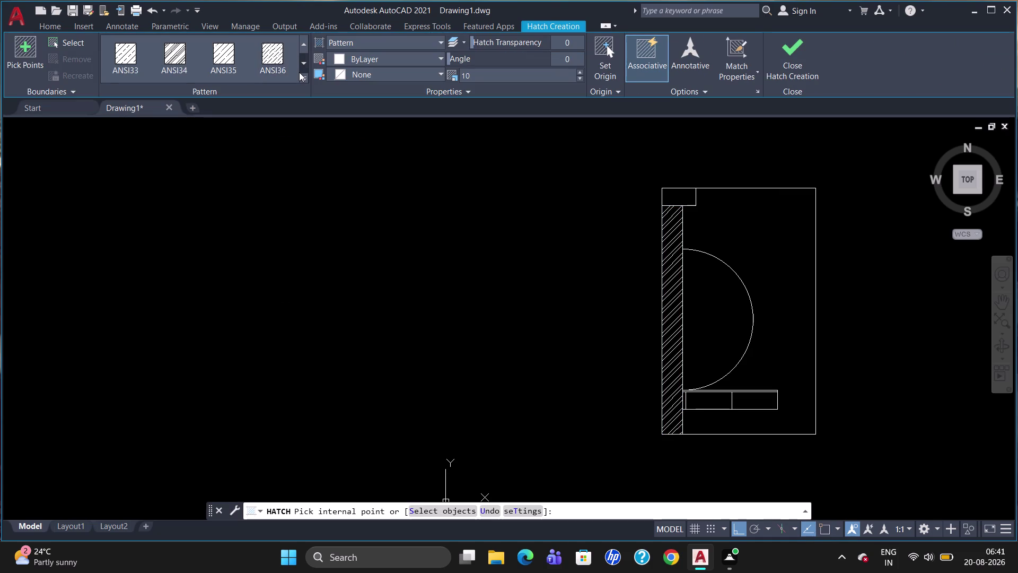
click(302, 75)
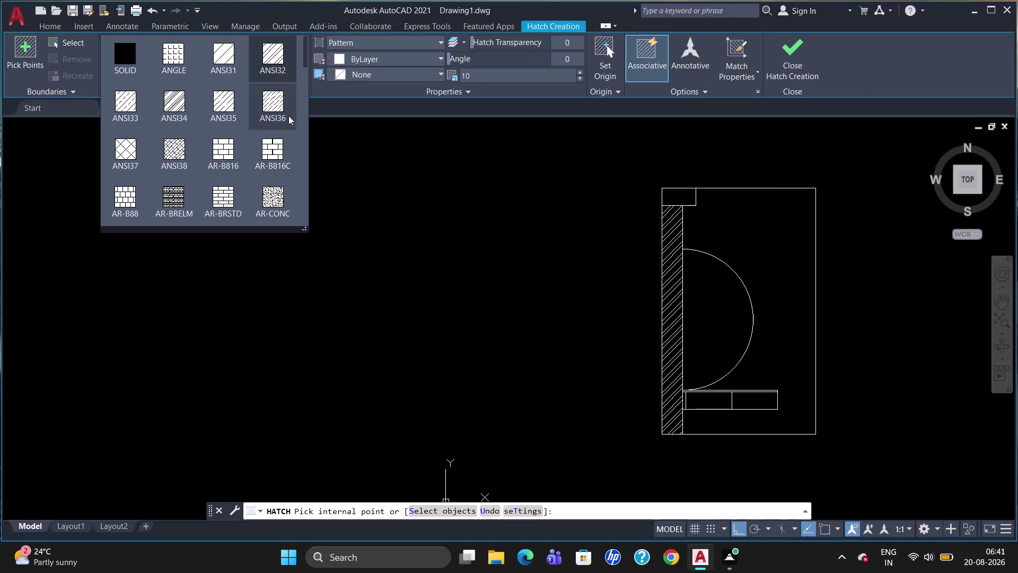
click(286, 201)
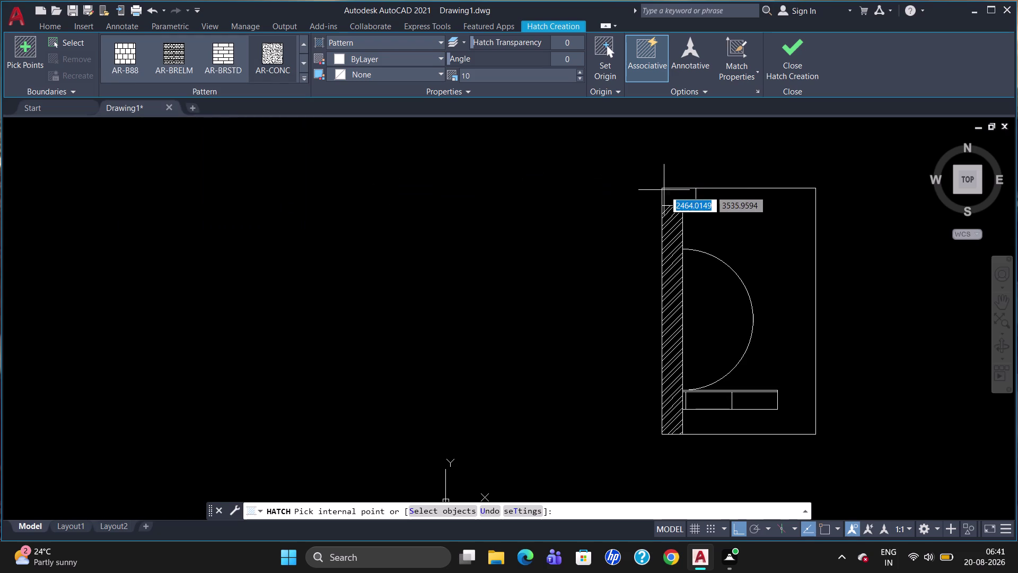
click(679, 192)
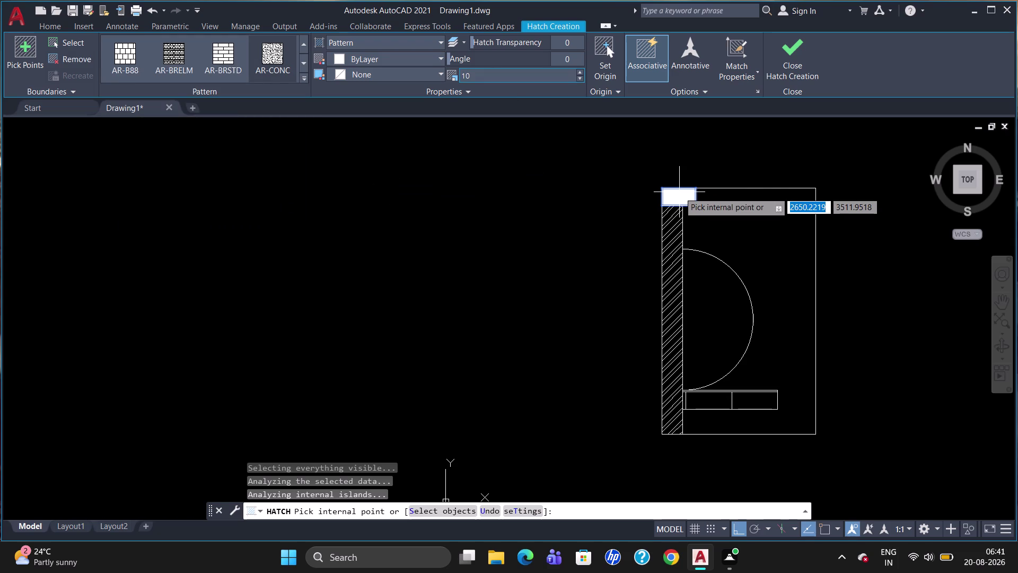
Set the concrete hatch scale to 0.5 and finish the fill.
click(508, 77)
key(BackSpace)
key(BackSpace)
text(0)
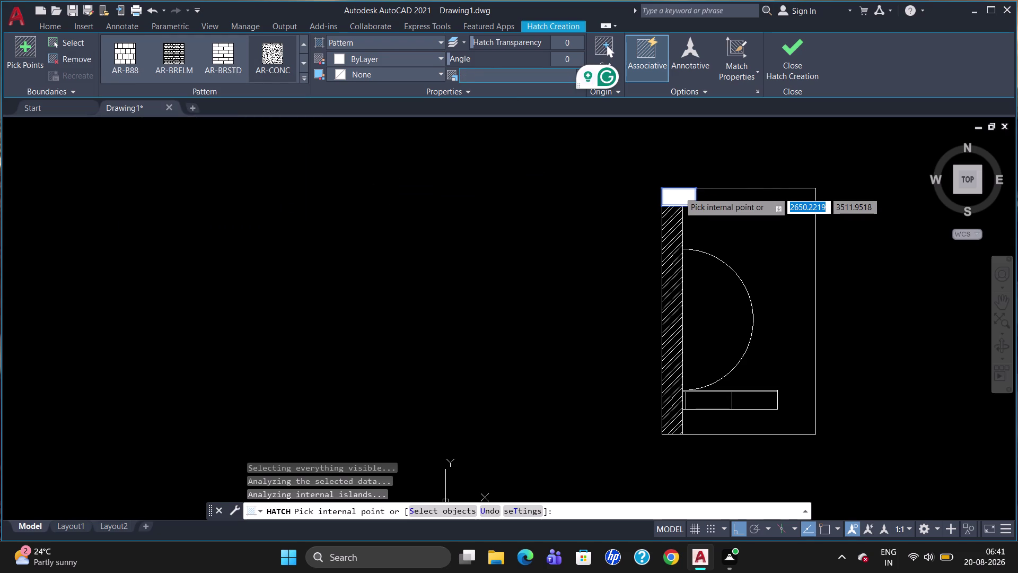
text(.5)
key(Return)
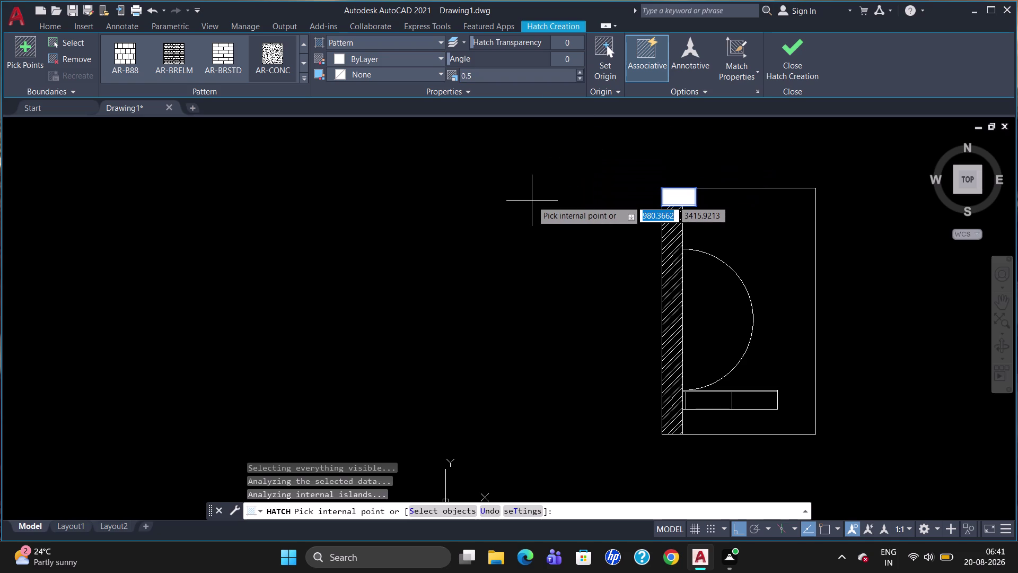
click(674, 201)
click(593, 212)
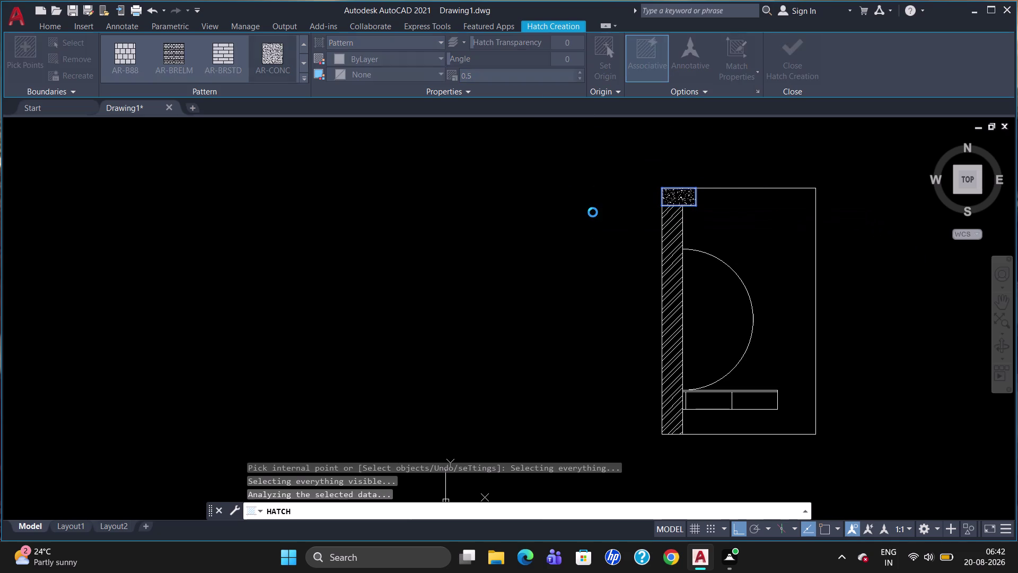
key(Escape)
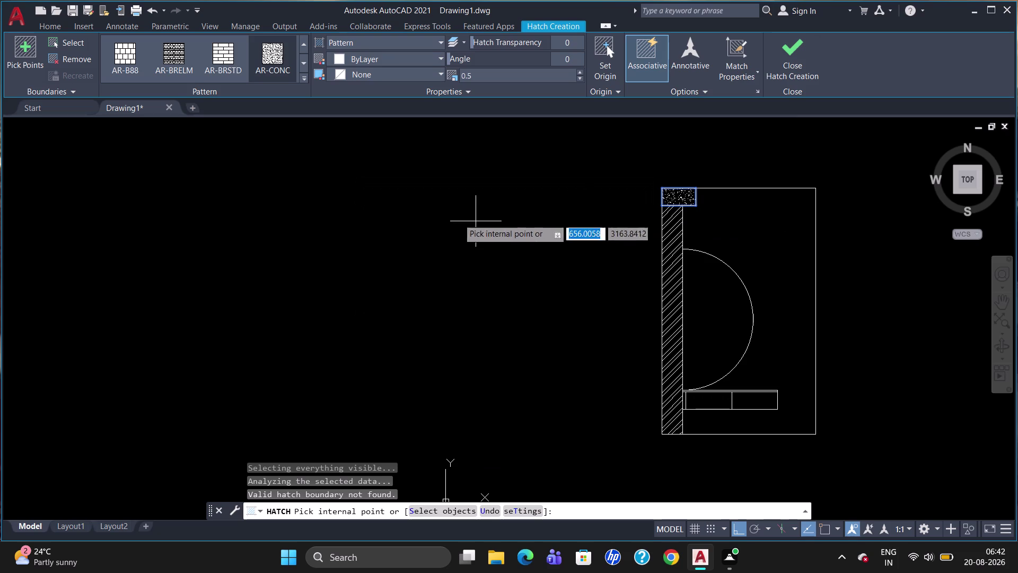
key(Escape)
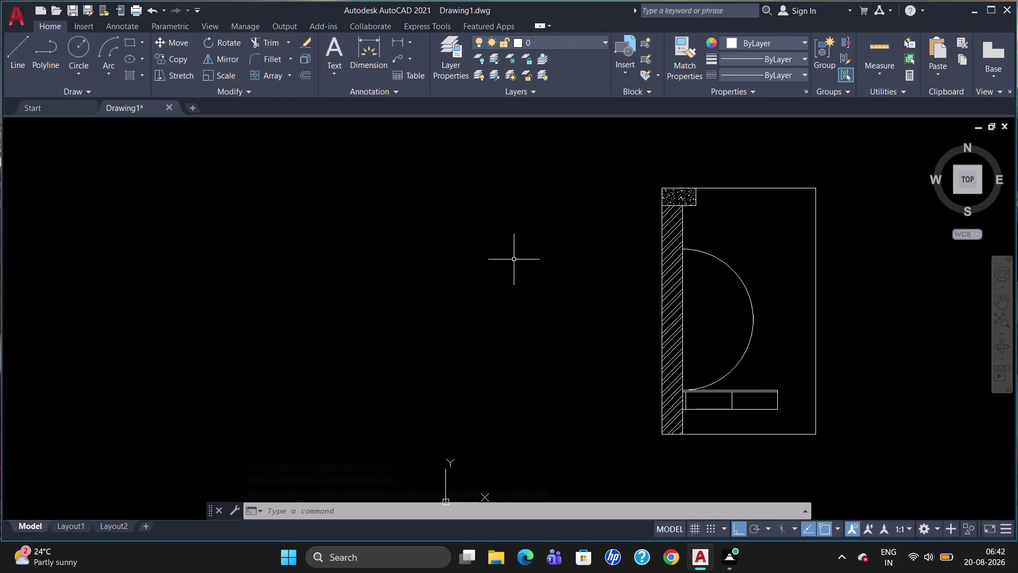
Start a new hatch and expand the pattern gallery.
click(138, 67)
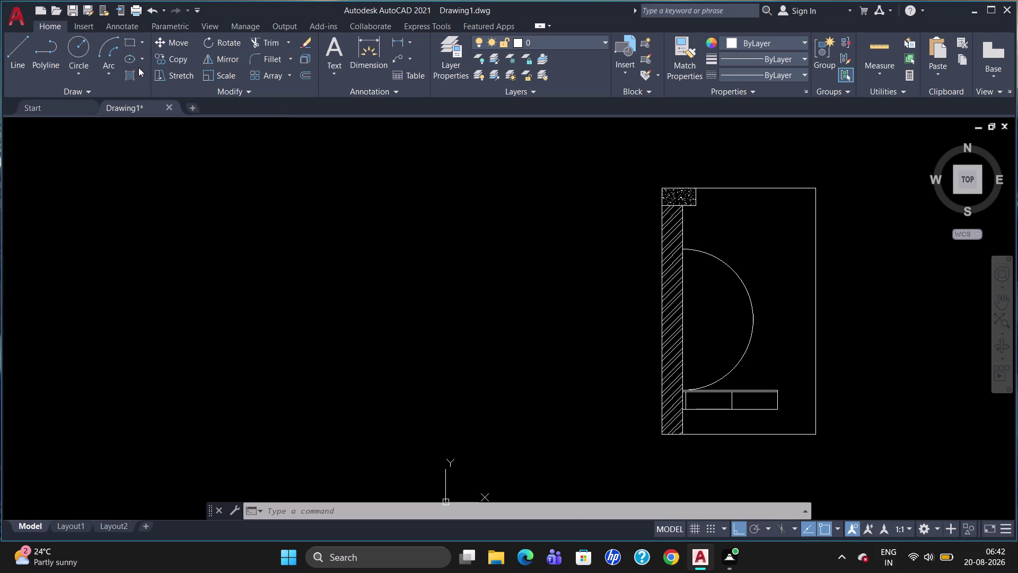
click(142, 73)
click(148, 96)
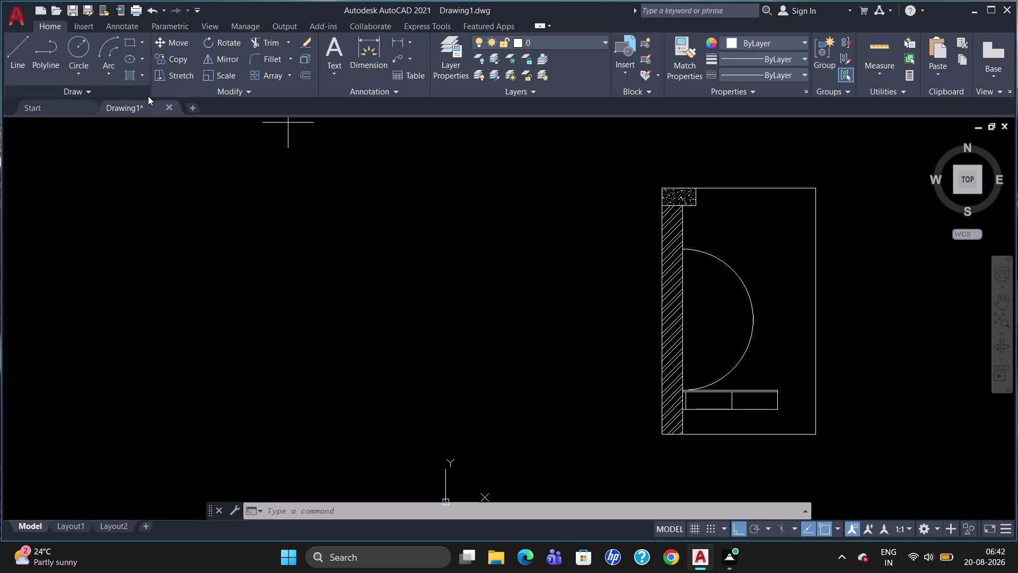
click(301, 77)
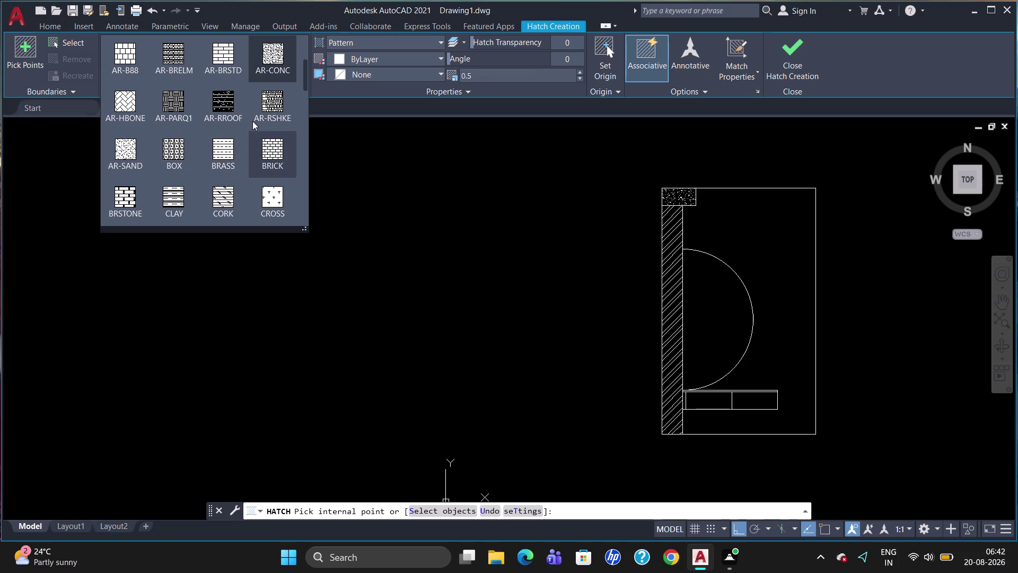
scroll(down, 3)
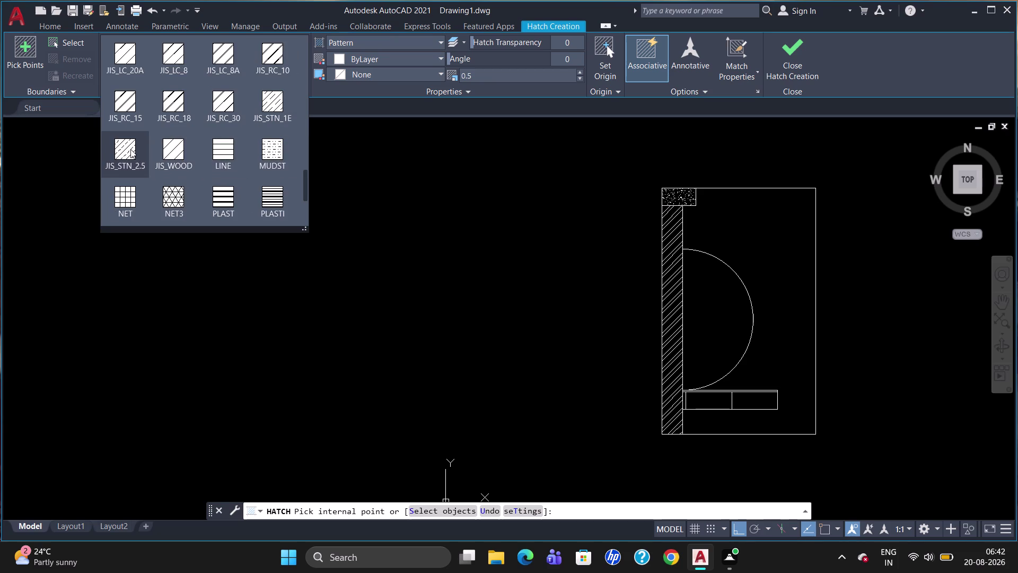
scroll(up, 3)
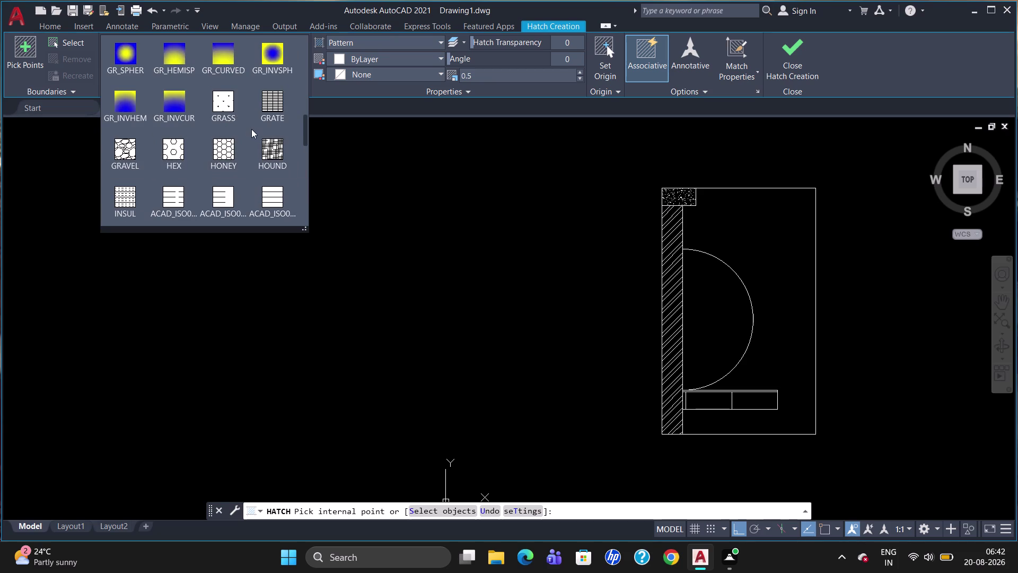
scroll(down, 3)
scroll(down, 3)
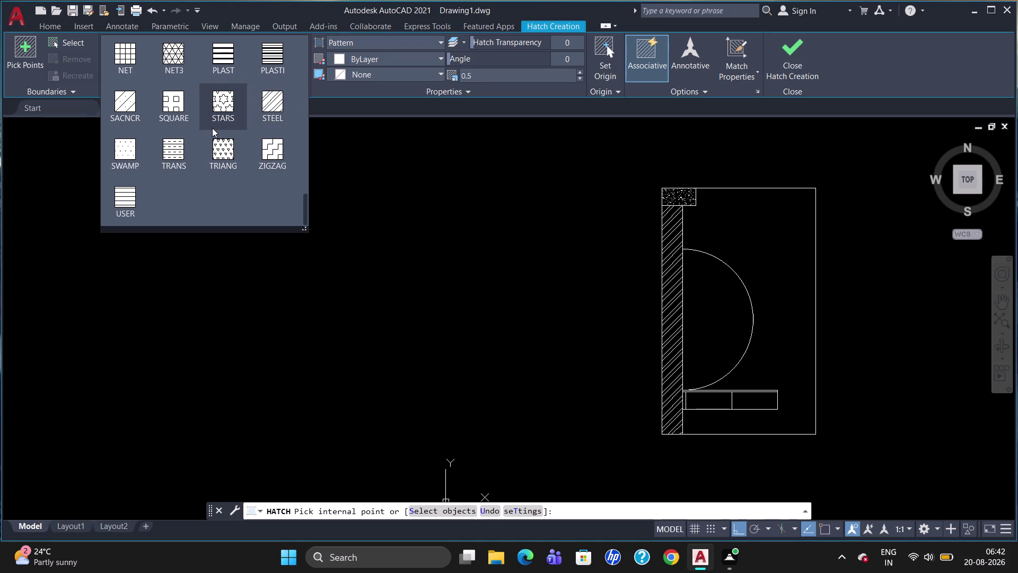
Browse through the JIS, ISO, GRASS and gradient patterns and pick one for the door swing.
key(Up)
key(Up)
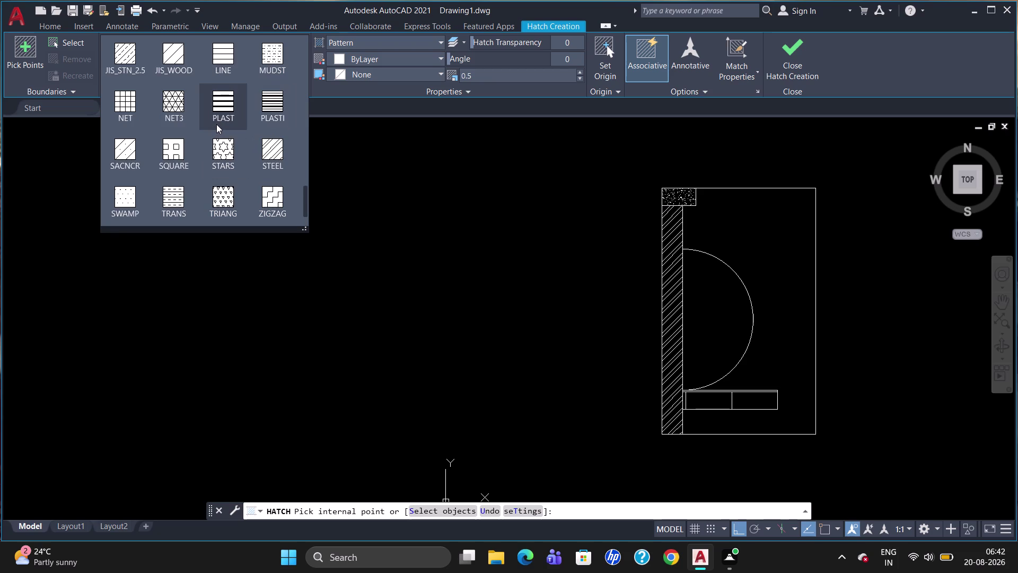
key(Up)
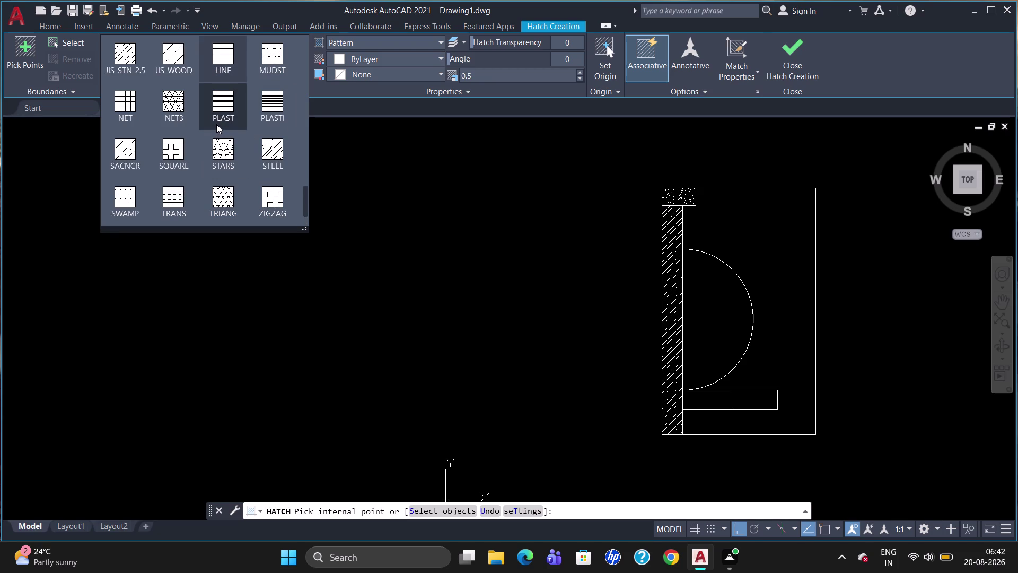
key(Up)
key(Up)
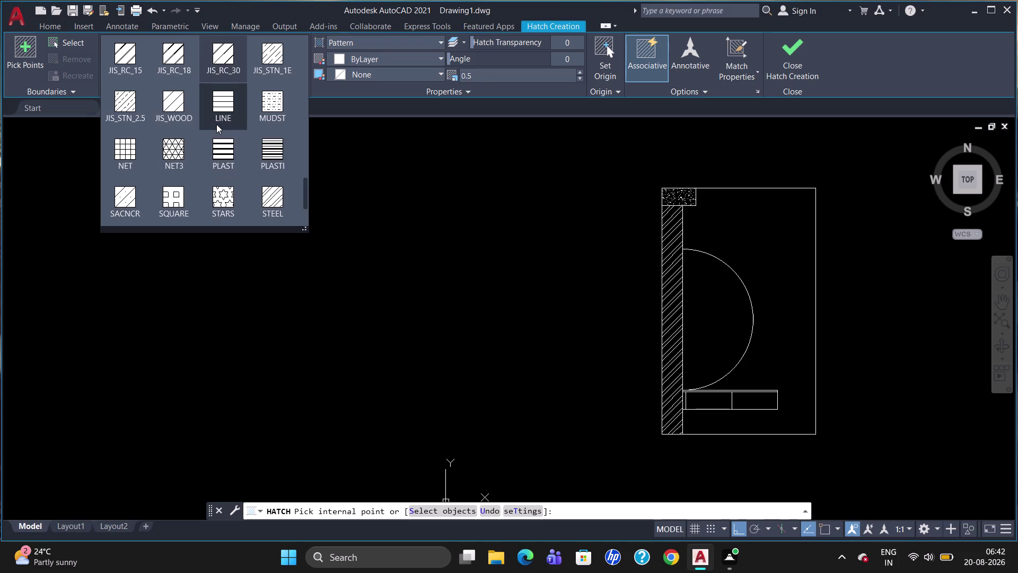
key(Up)
key(Up)
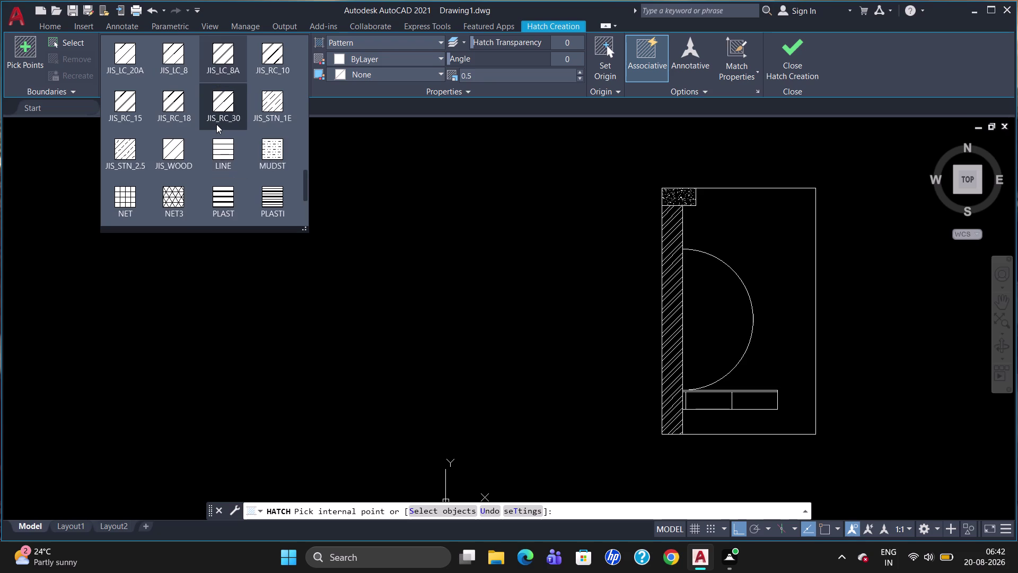
key(Up)
key(Up)
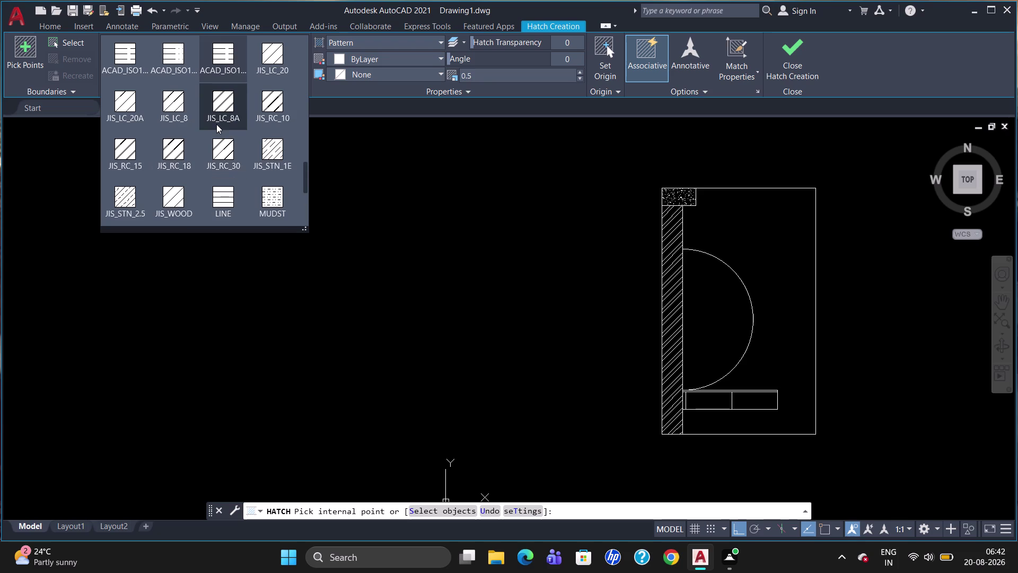
key(Up)
key(Up)
key(Up)
key(Up)
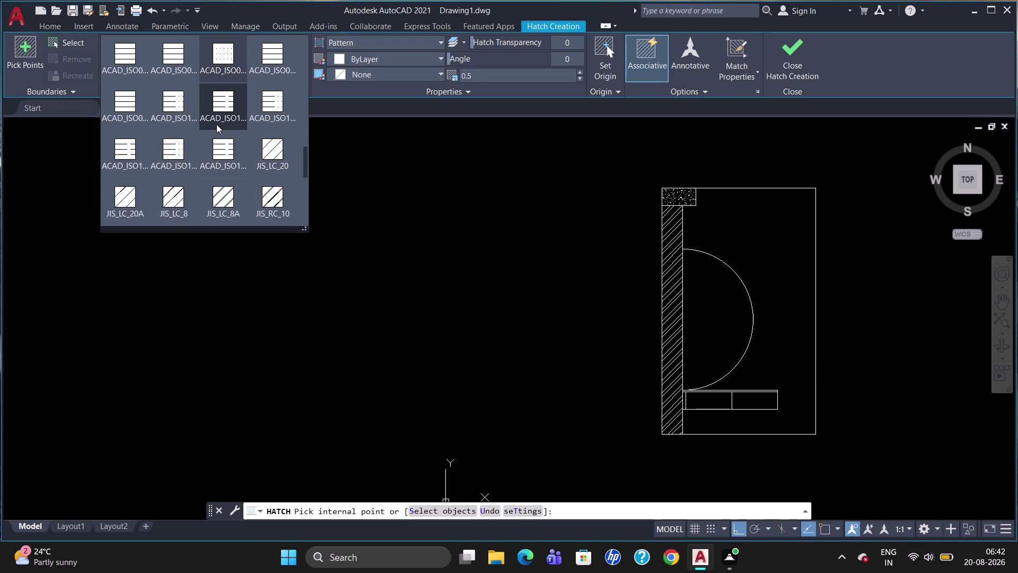
key(Up)
key(Up)
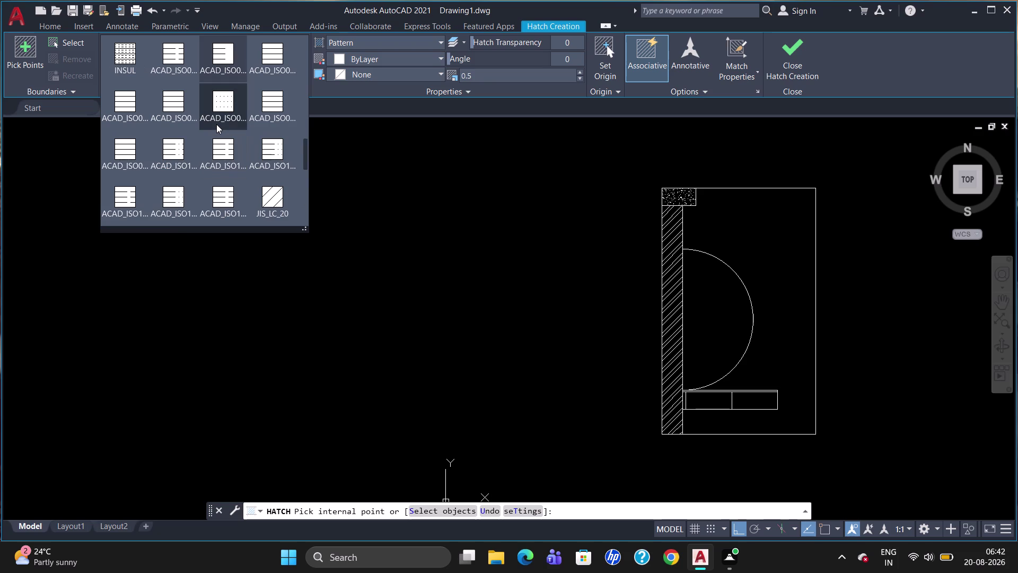
key(Up)
key(Up)
key(Up)
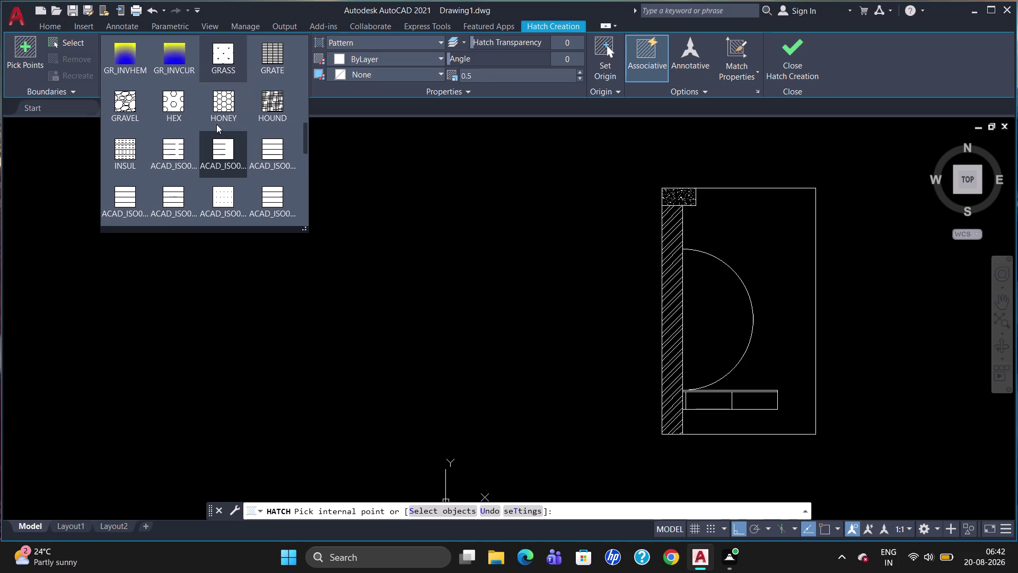
key(Up)
key(Up)
key(Up)
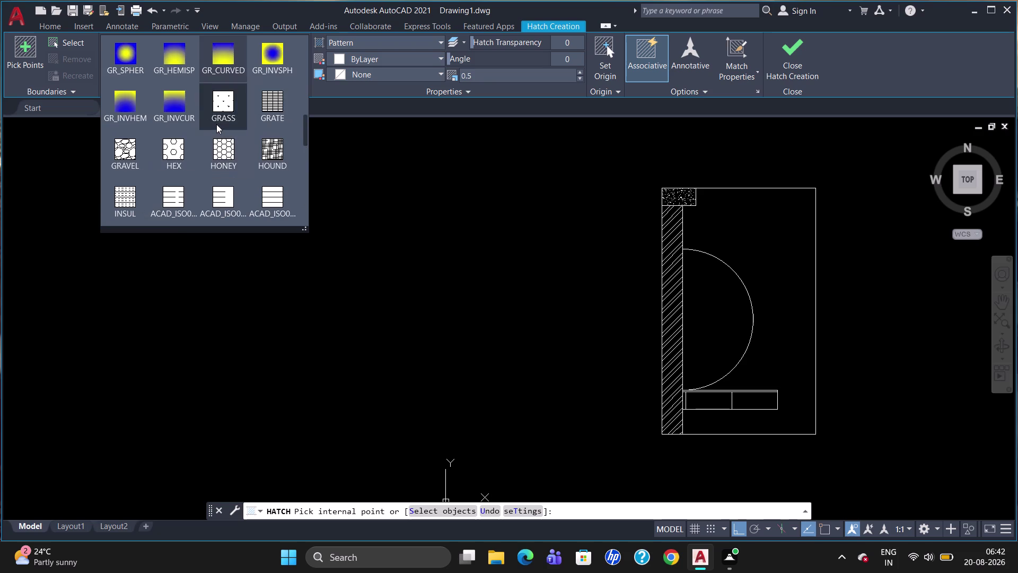
key(Up)
key(Up)
key(Up)
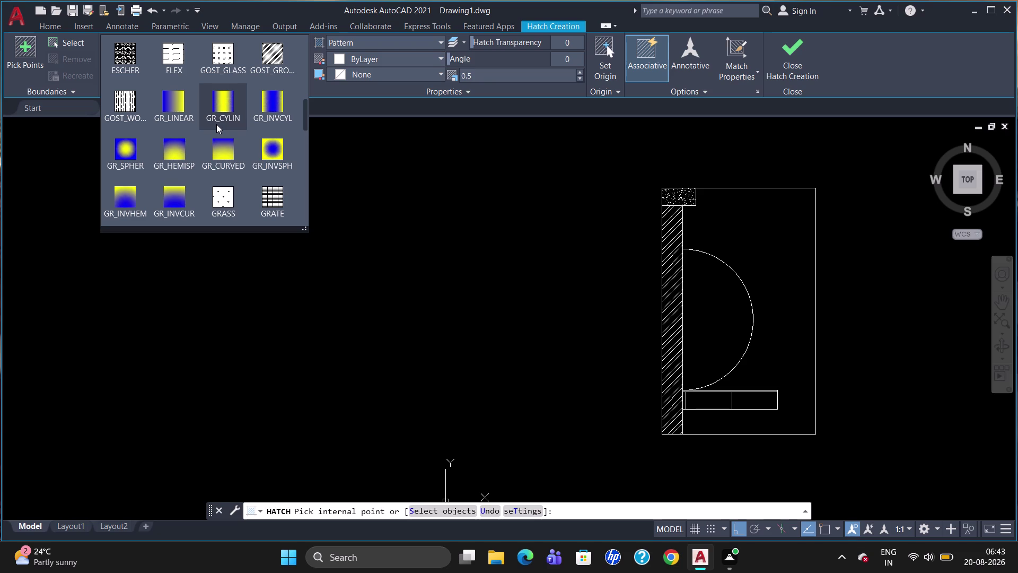
click(234, 53)
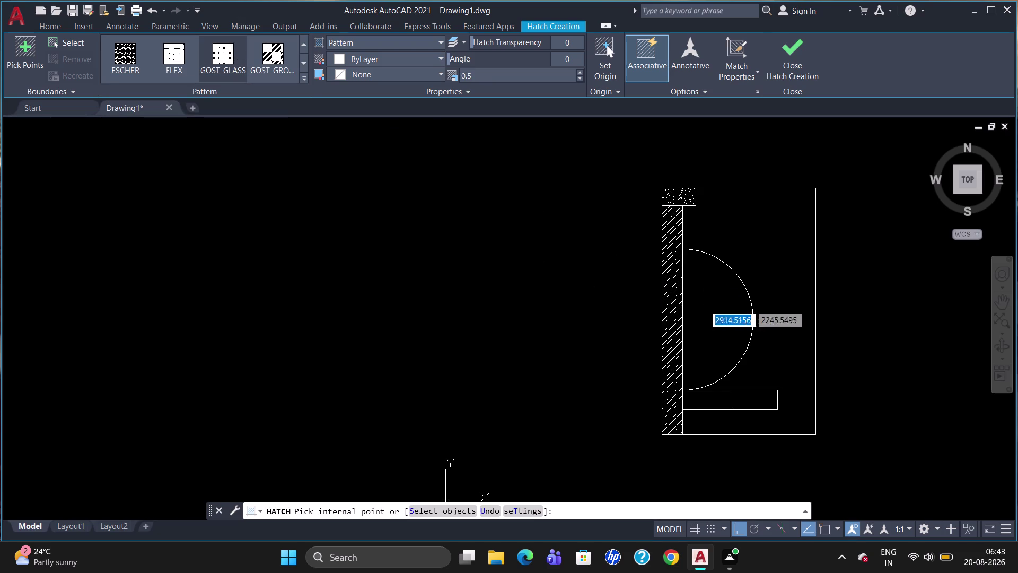
Hatch inside the door swing arc at scale 20 and select the new hatch.
click(708, 307)
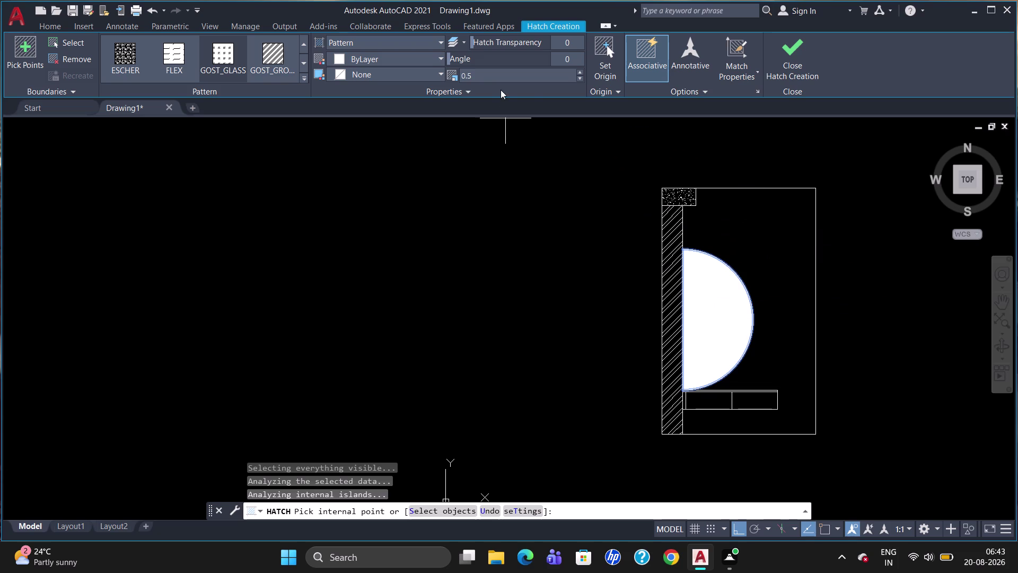
click(509, 78)
key(BackSpace)
key(BackSpace)
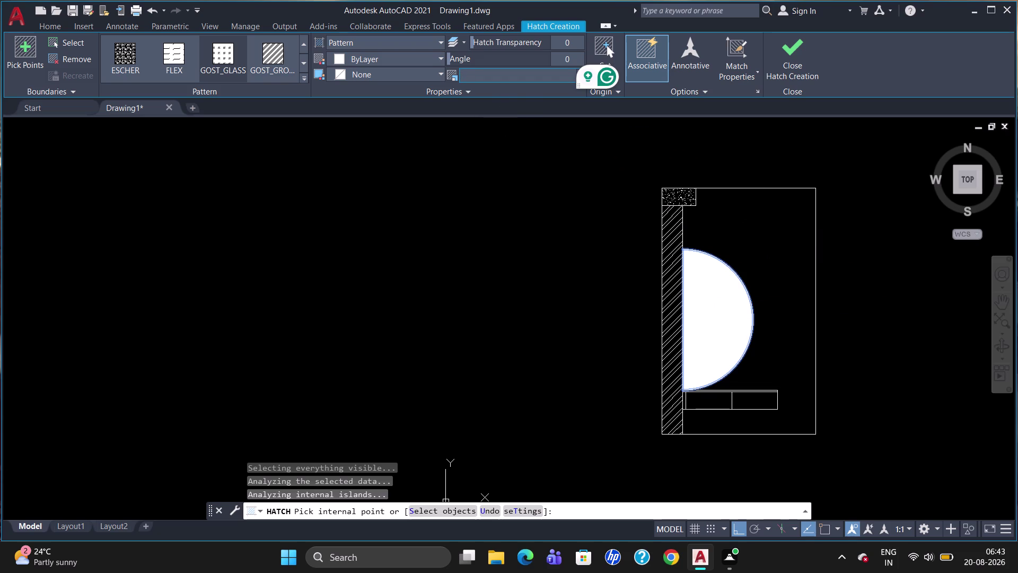
text(20)
key(Return)
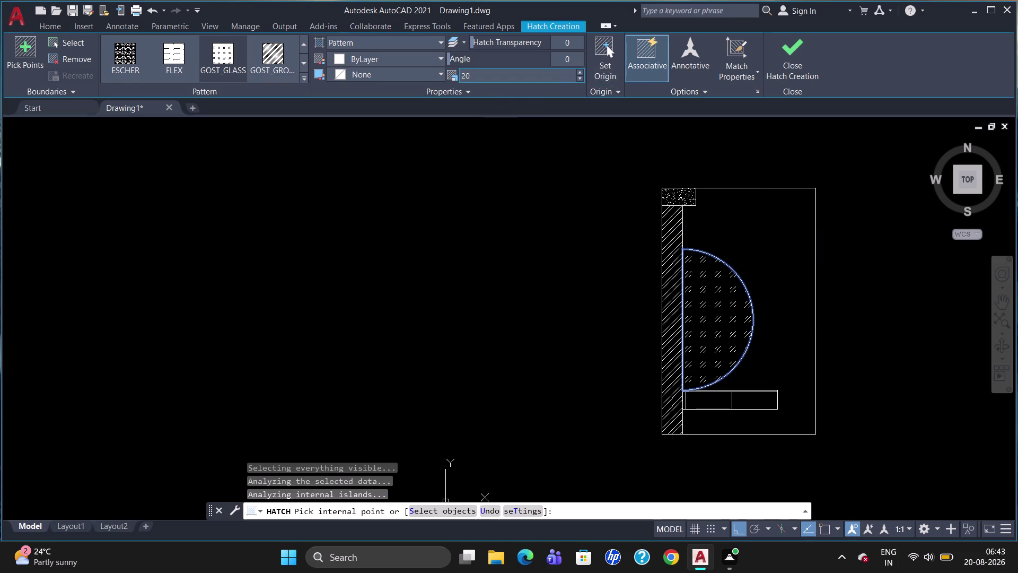
key(Escape)
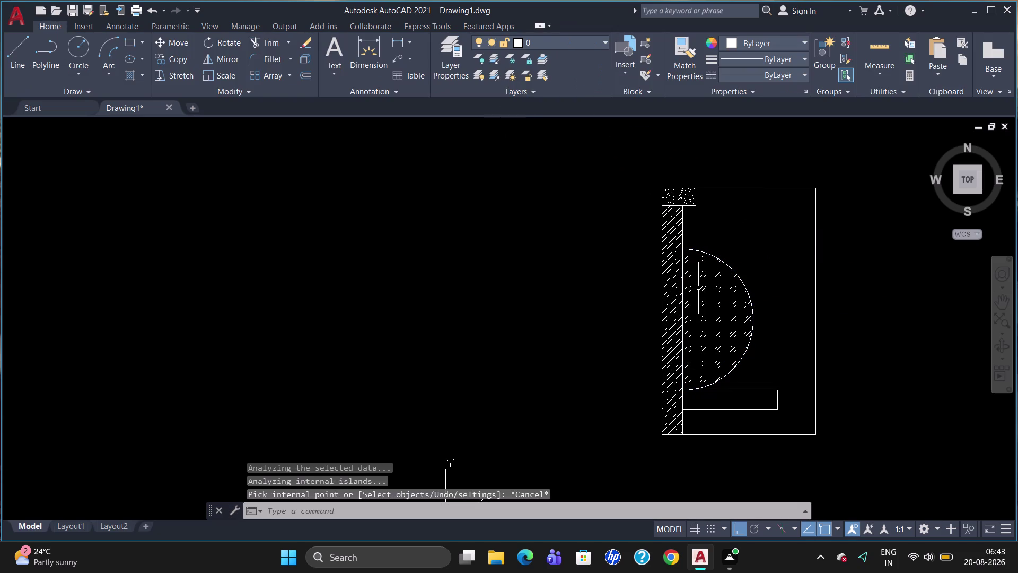
click(720, 316)
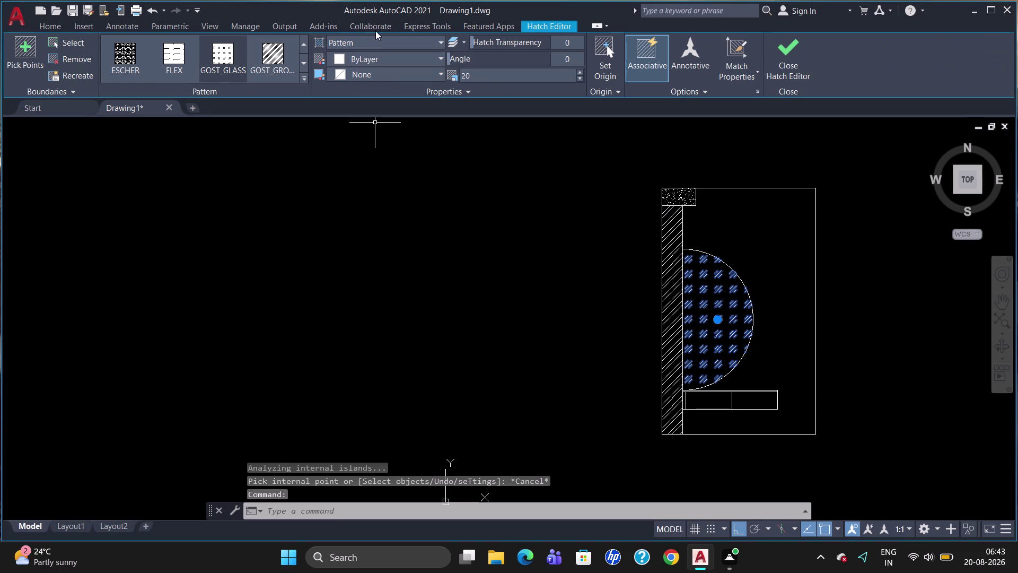
Change the door swing hatch colour to Cyan.
click(386, 64)
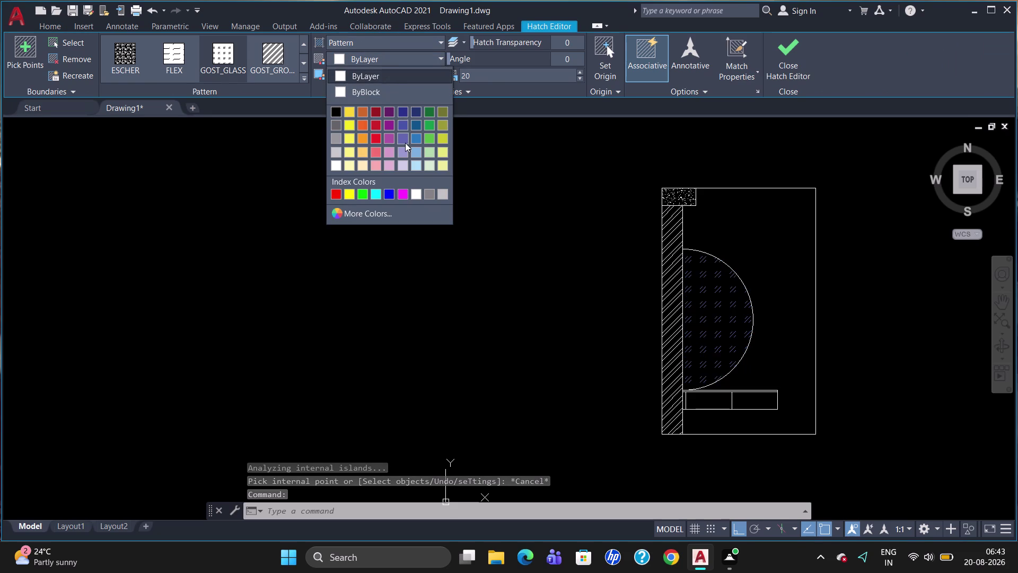
drag(379, 200, 376, 194)
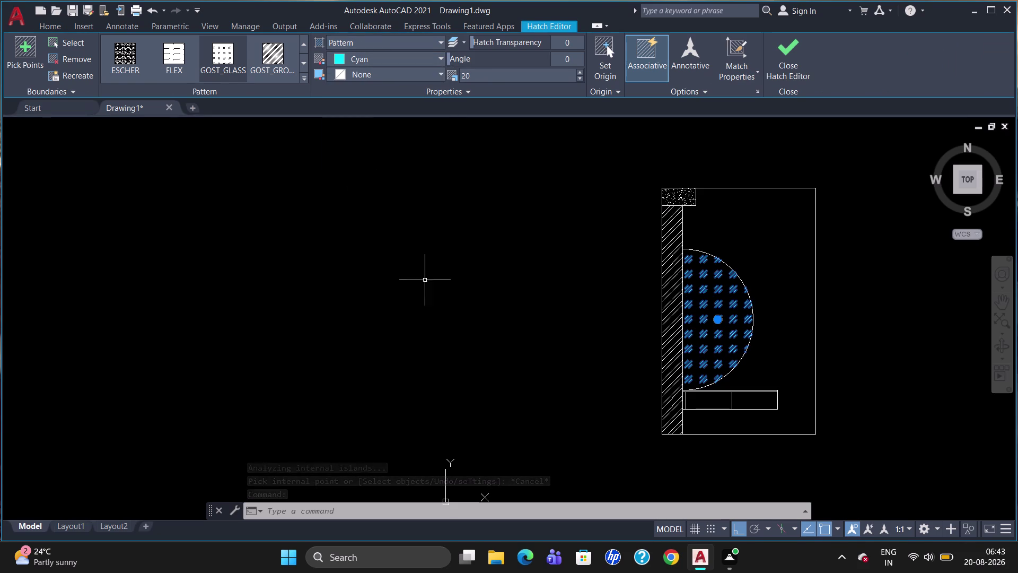
key(Escape)
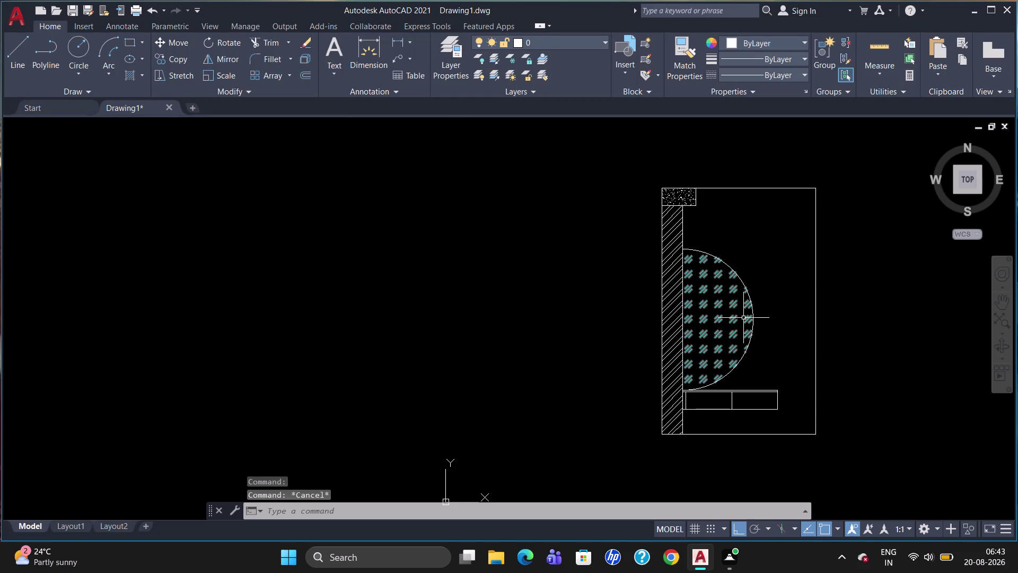
Select and clear the door swing arc, then show the layer properties list.
click(750, 296)
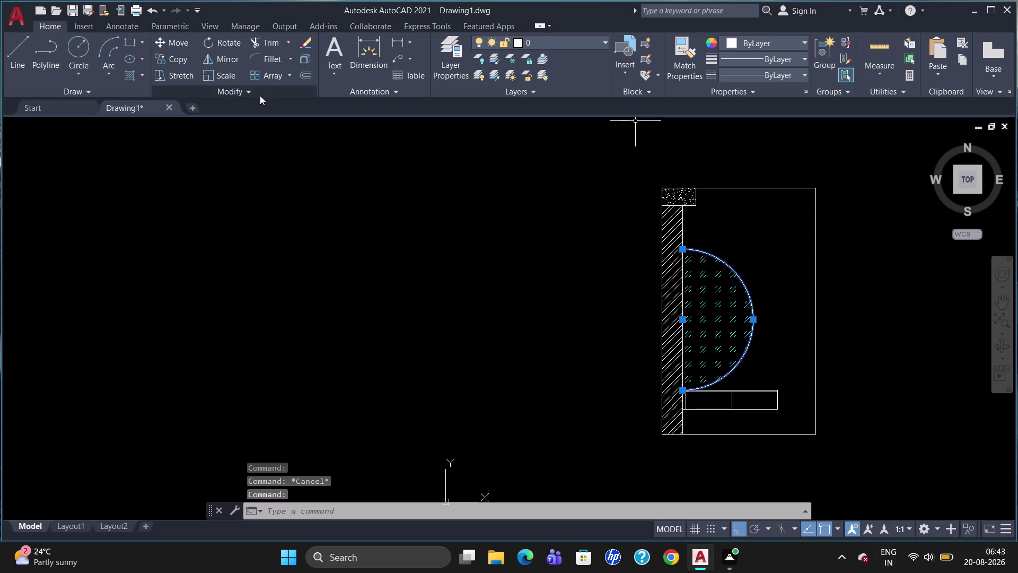
click(248, 112)
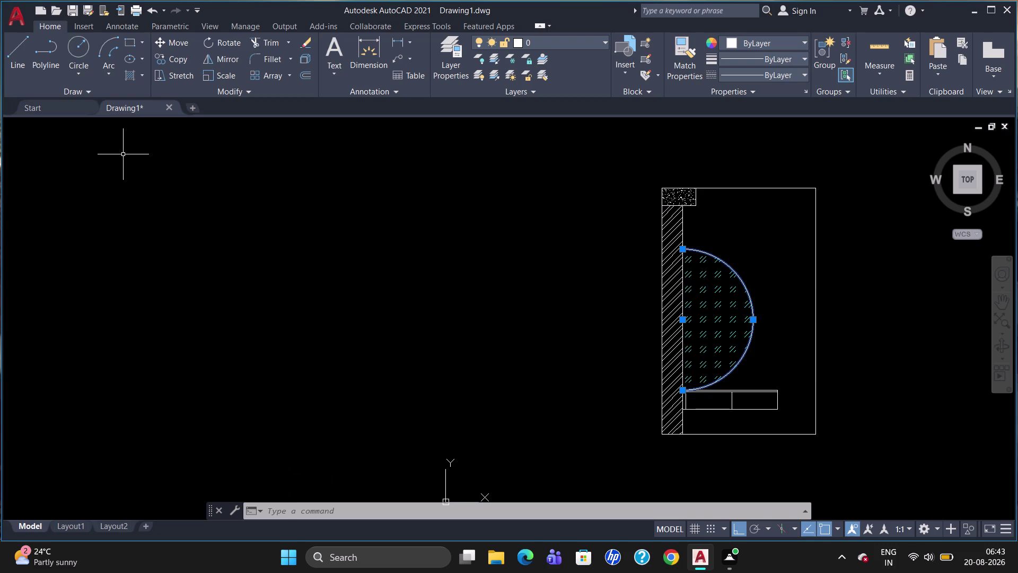
key(Escape)
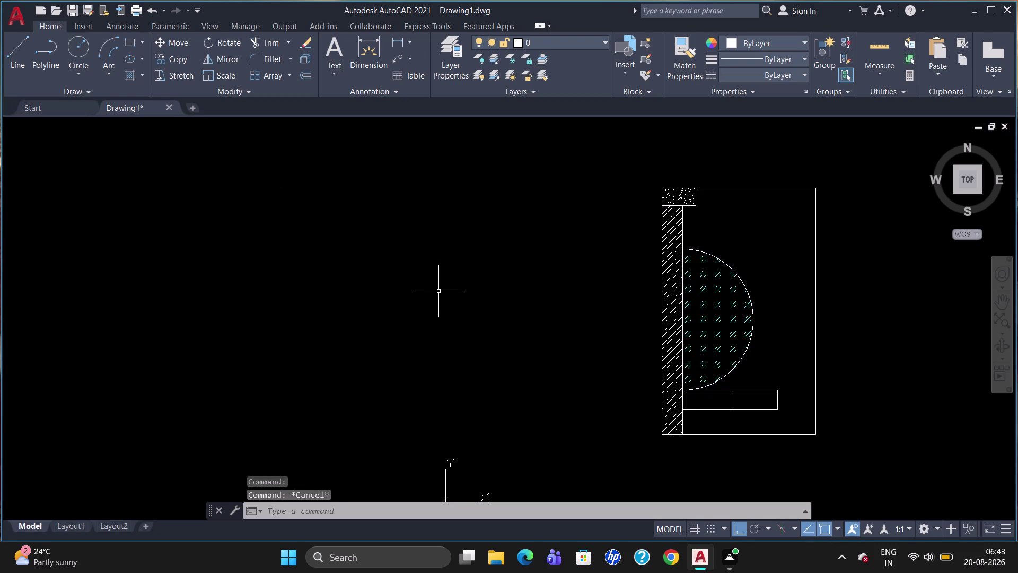
click(586, 42)
click(586, 42)
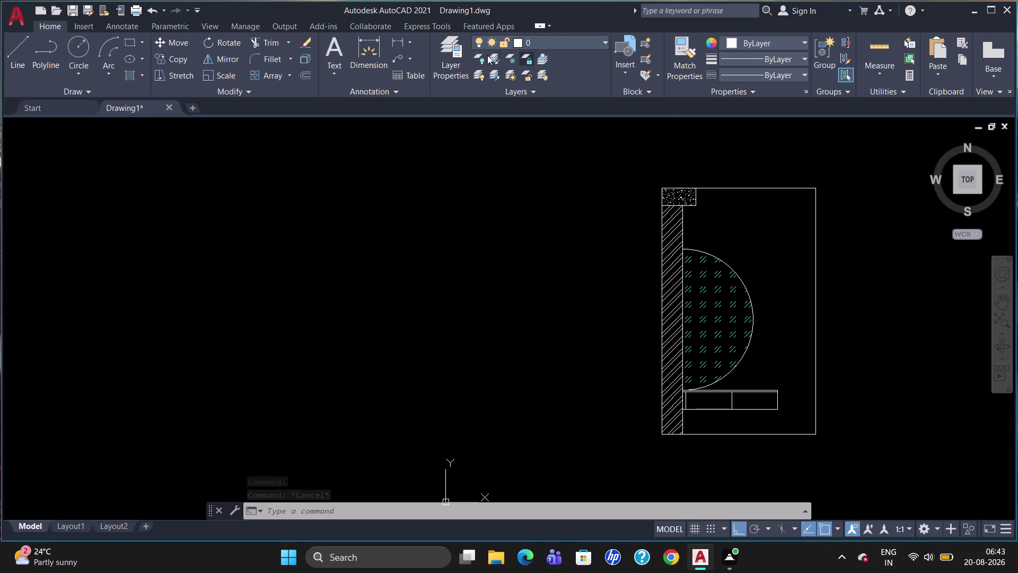
click(463, 48)
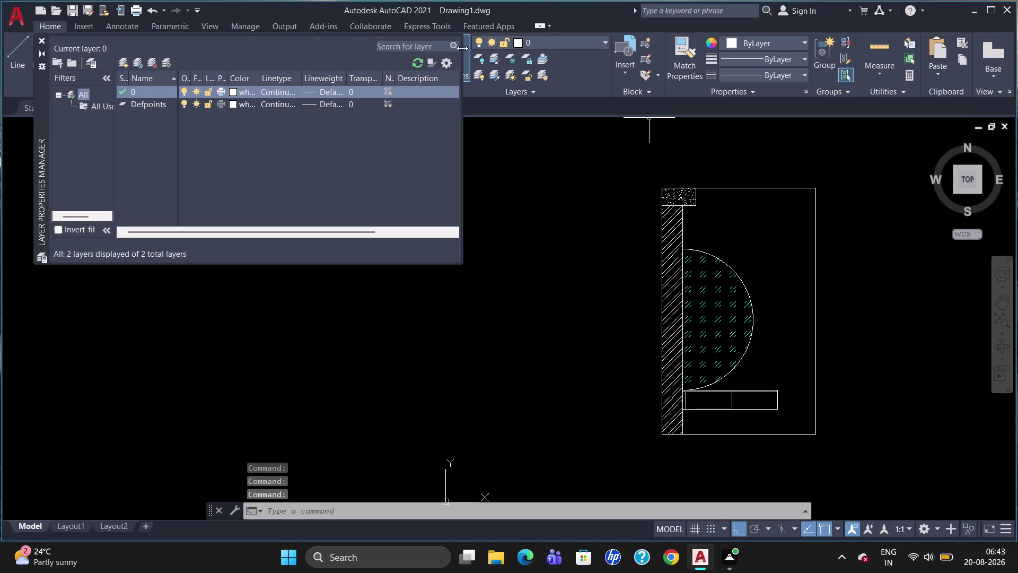
Create Layer1 with colour 40.
click(121, 65)
click(230, 105)
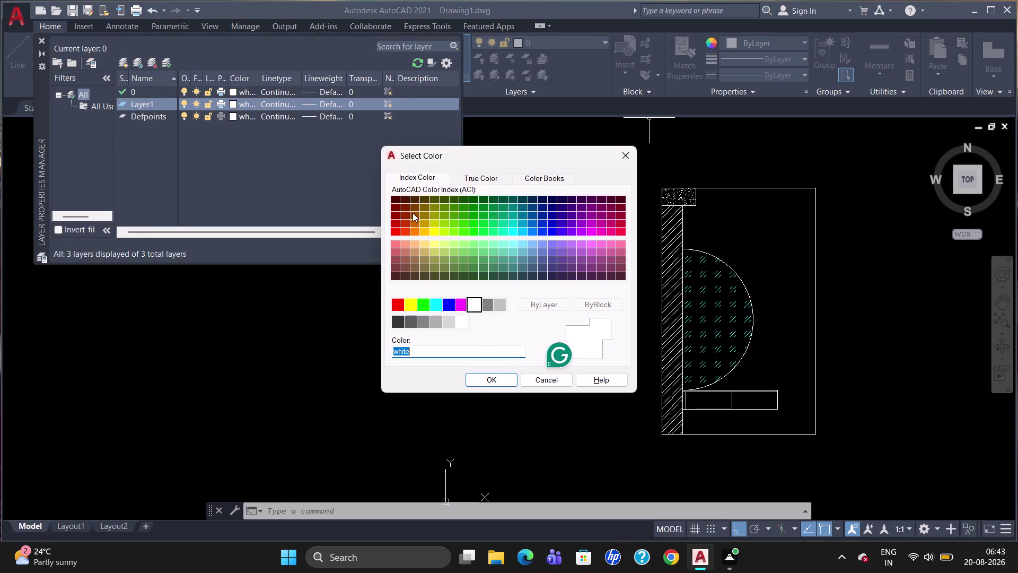
click(415, 229)
click(424, 231)
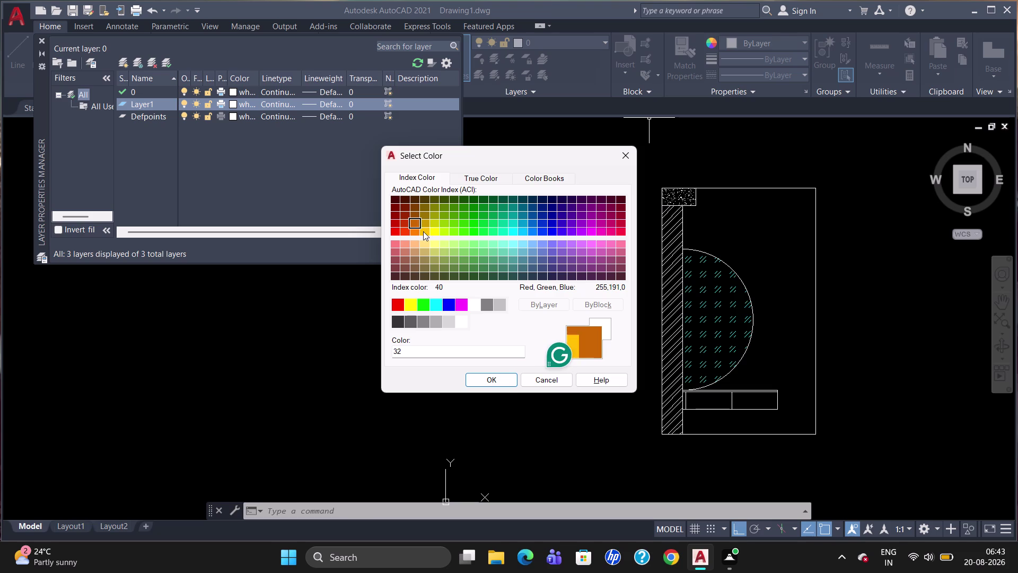
click(490, 381)
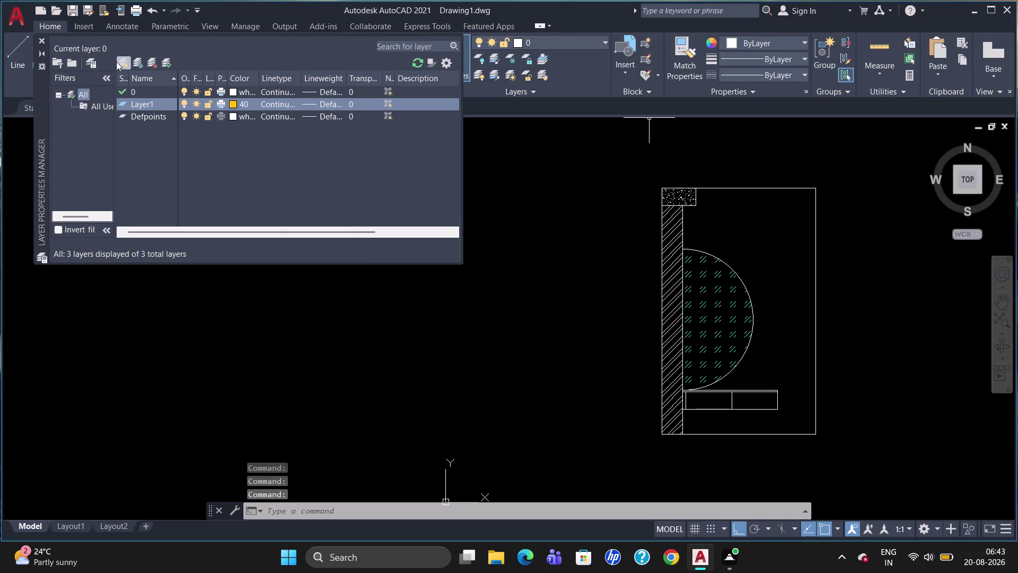
Add Layer2 and set its colour to green 126.
click(128, 62)
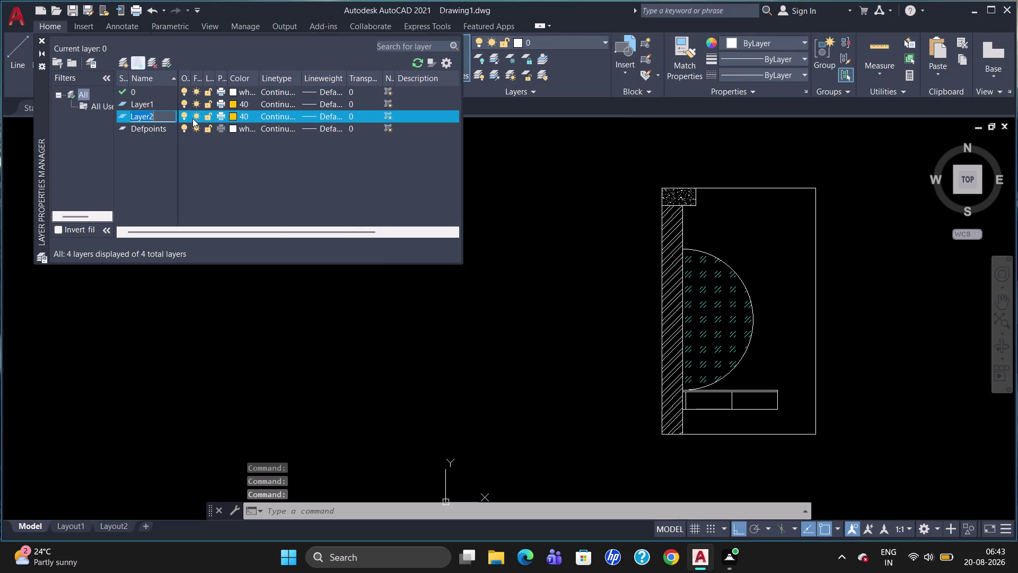
click(232, 115)
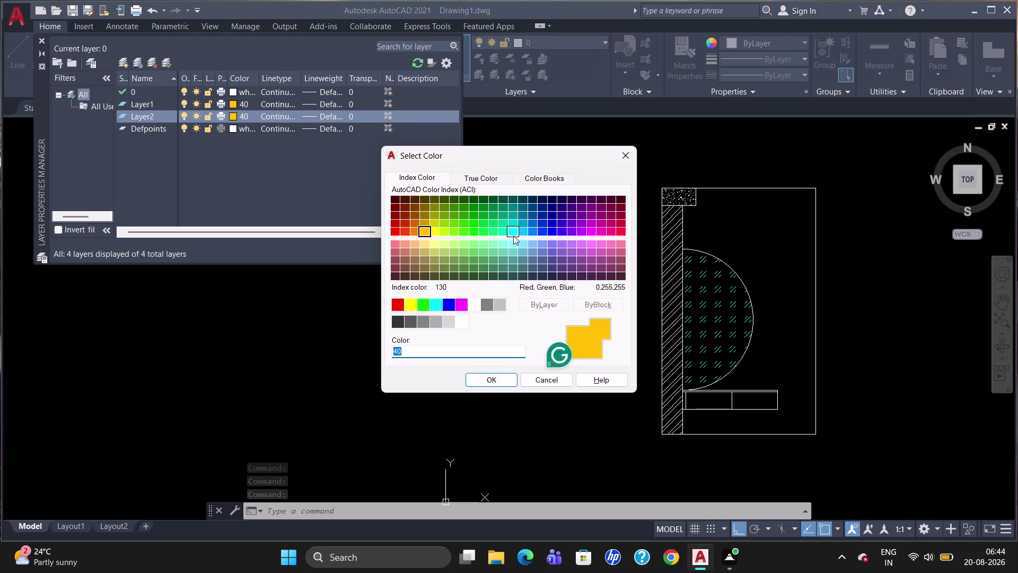
click(504, 204)
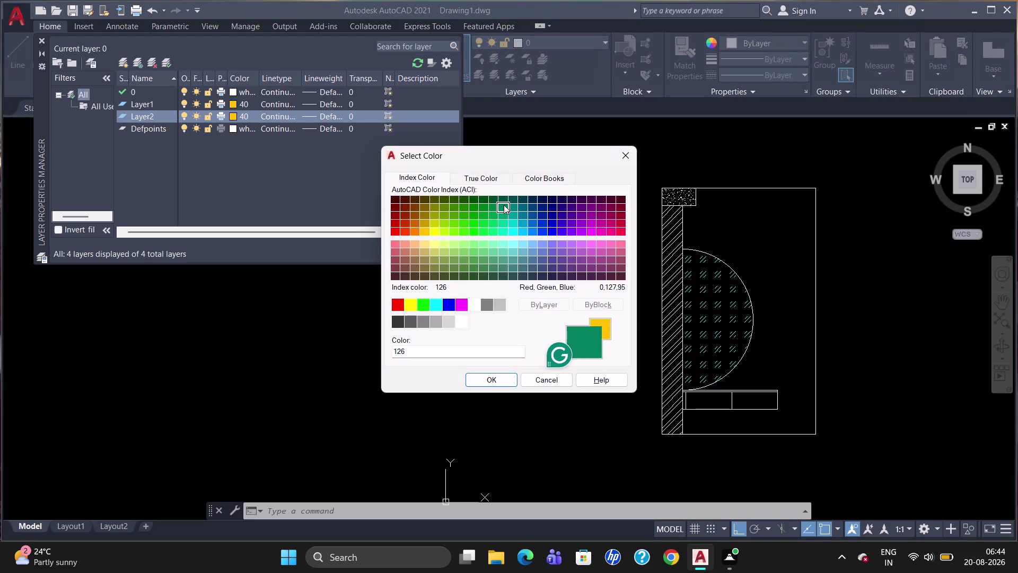
click(506, 377)
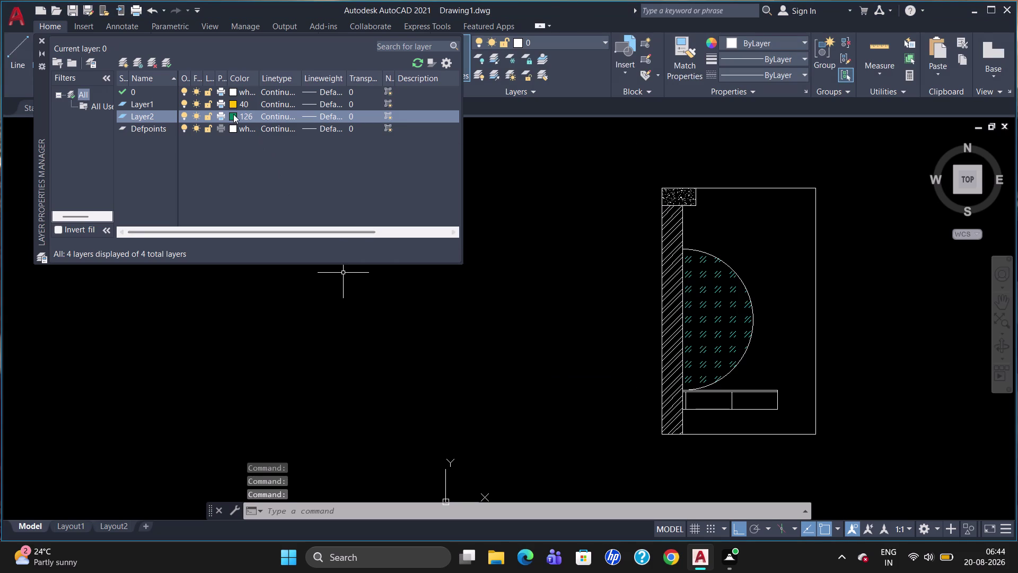
click(234, 115)
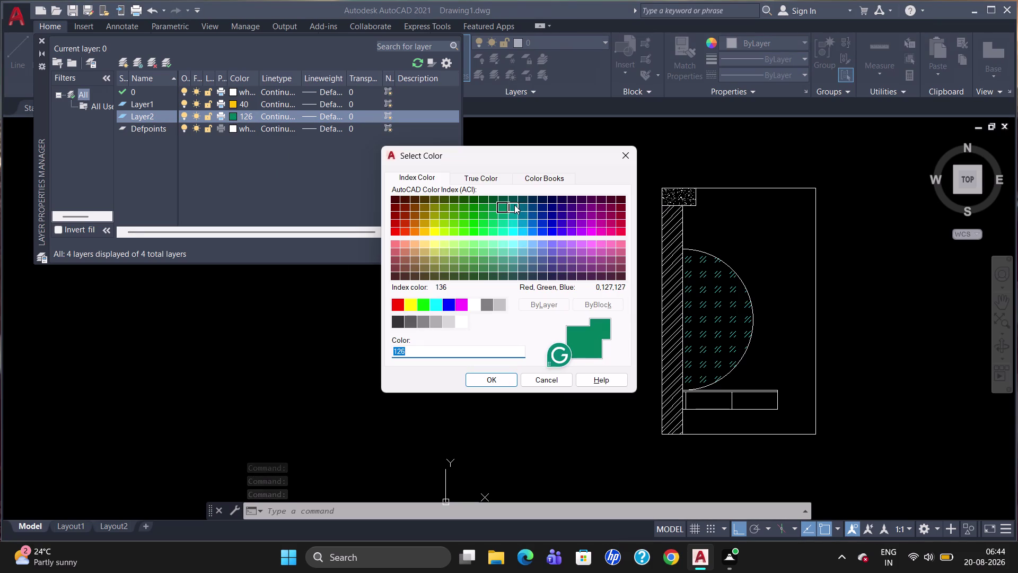
click(514, 205)
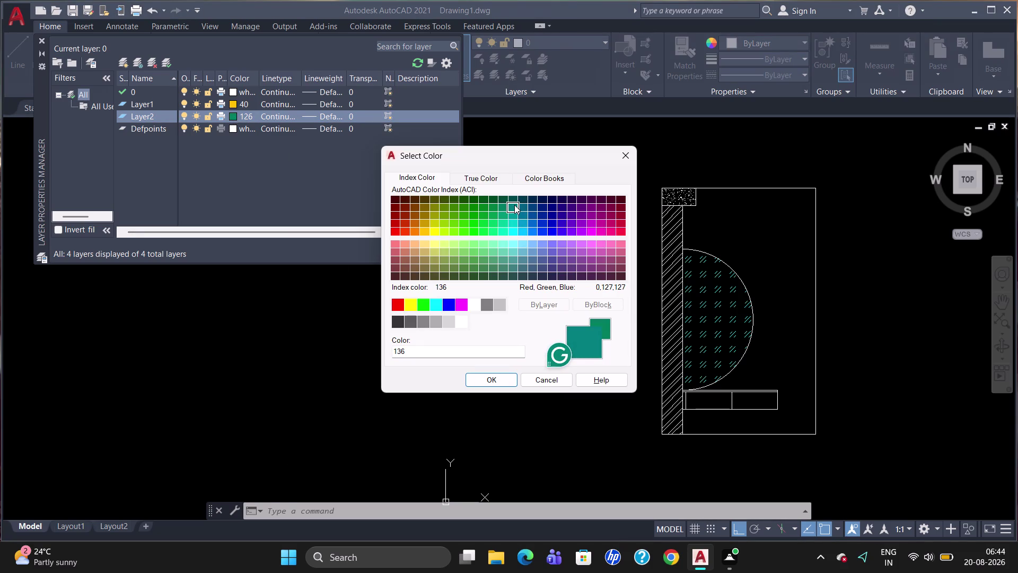
click(514, 196)
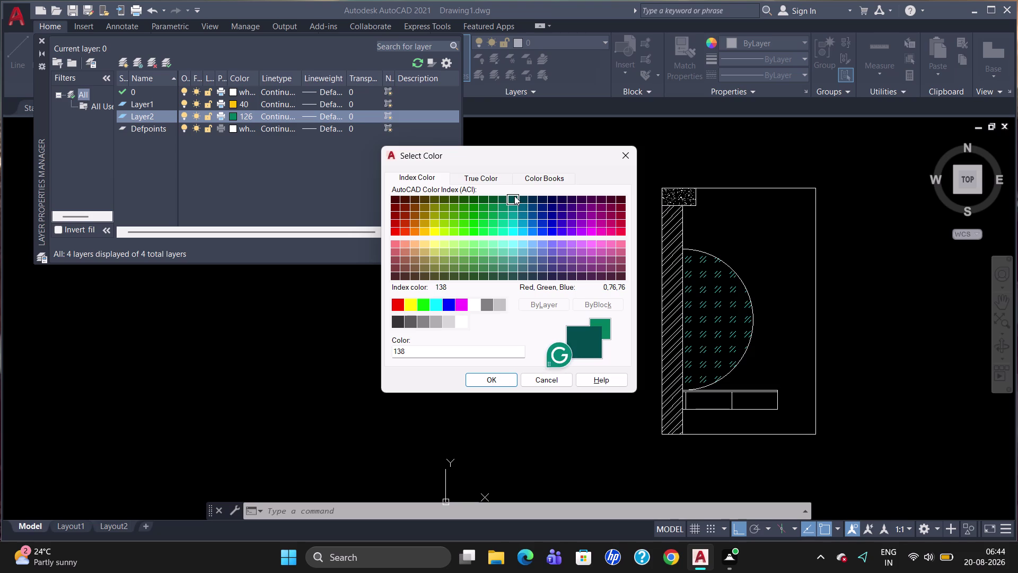
click(500, 207)
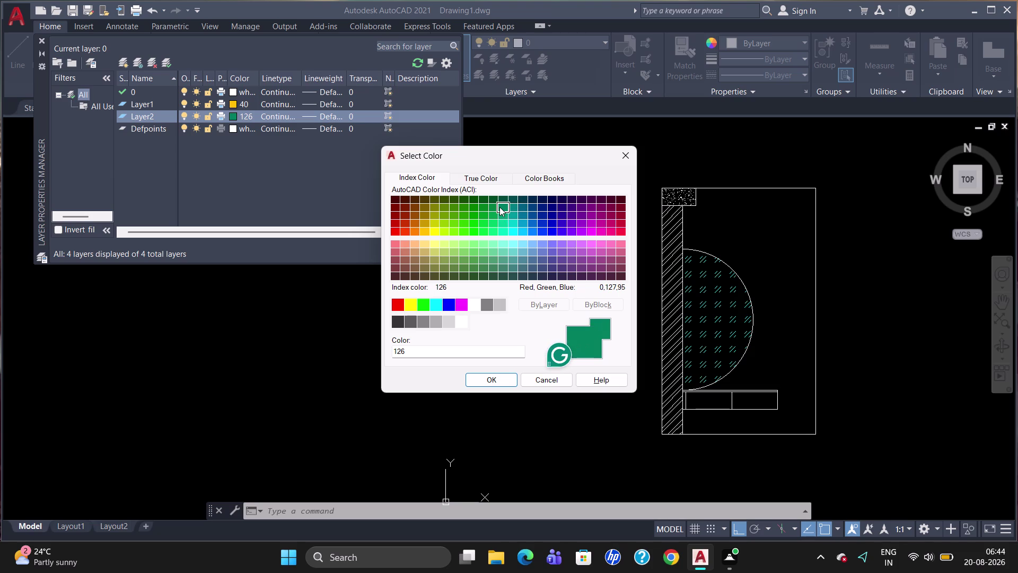
click(501, 379)
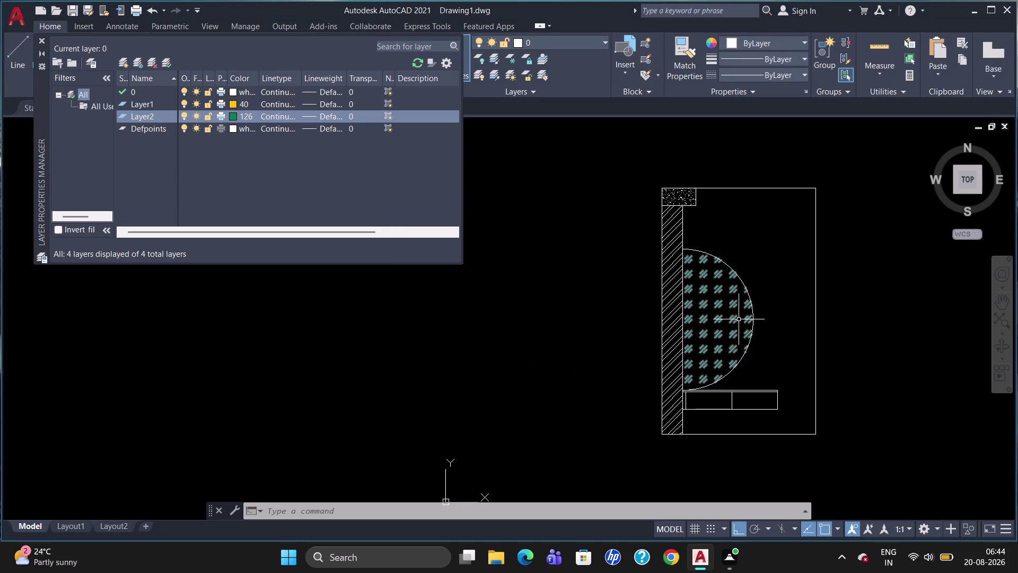
click(752, 313)
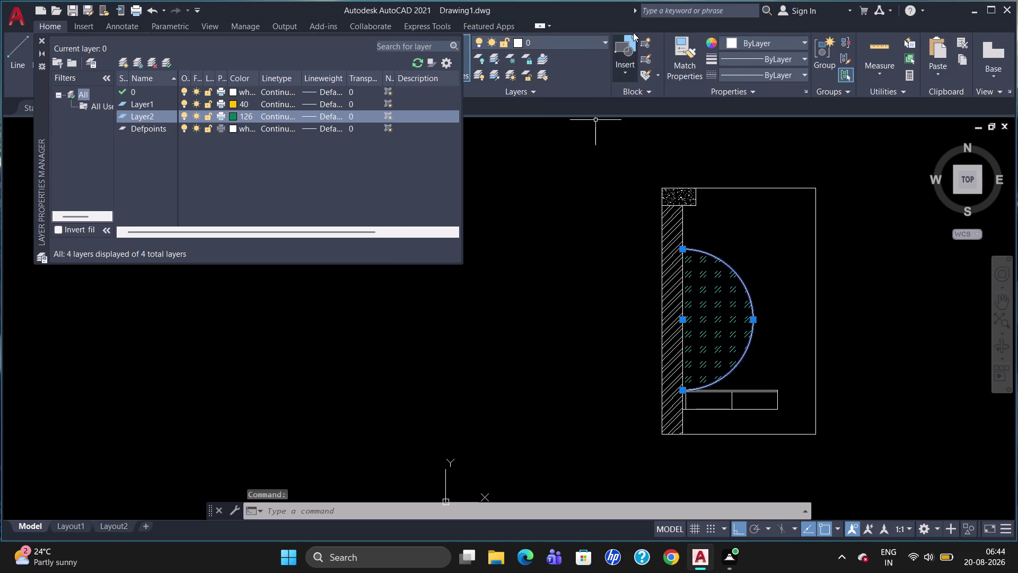
Put the selected door swing arc on Layer2 and clear the selection.
click(599, 40)
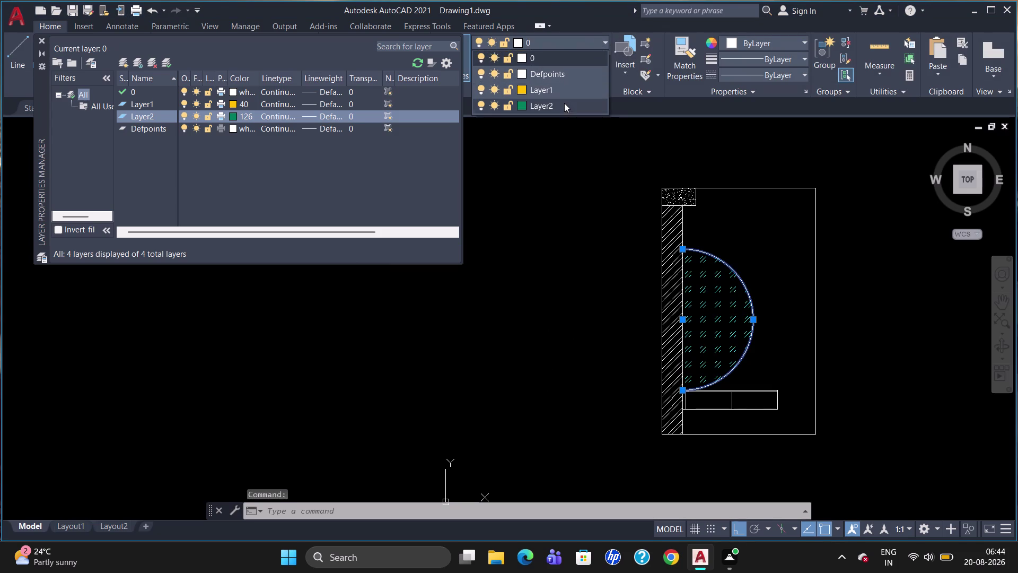
click(564, 106)
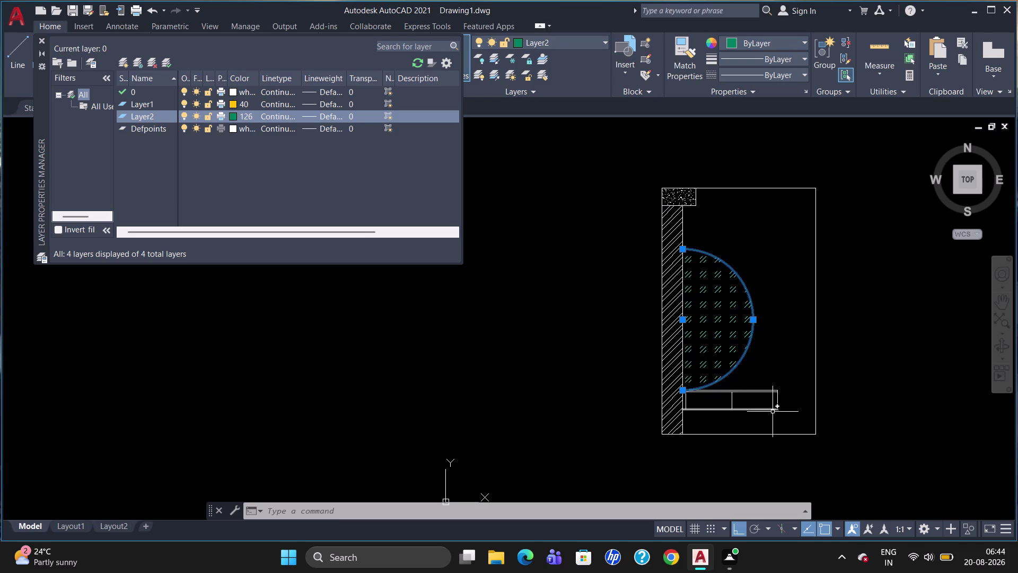
scroll(down, 3)
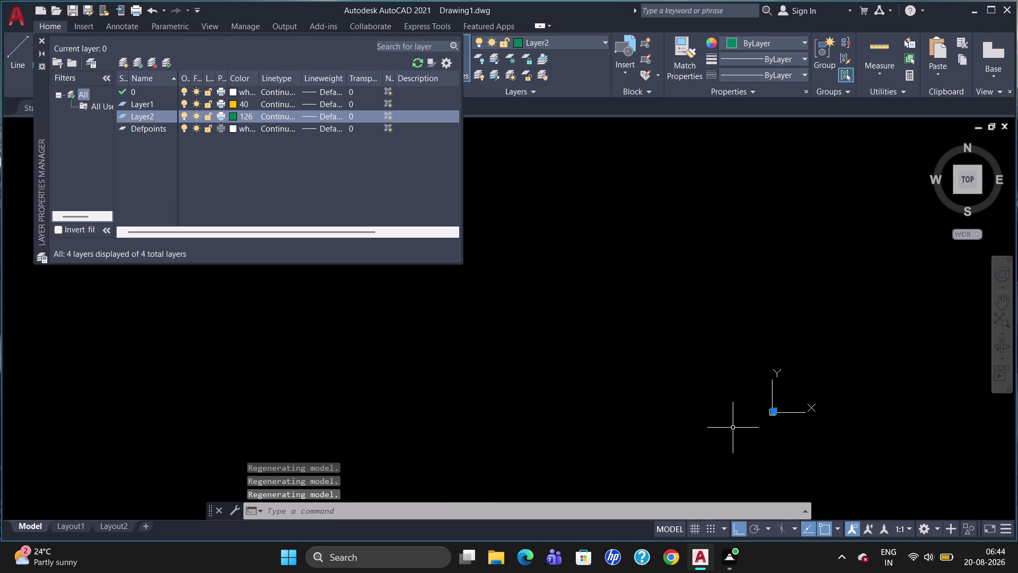
scroll(up, 3)
scroll(down, 3)
scroll(up, 3)
scroll(right, 3)
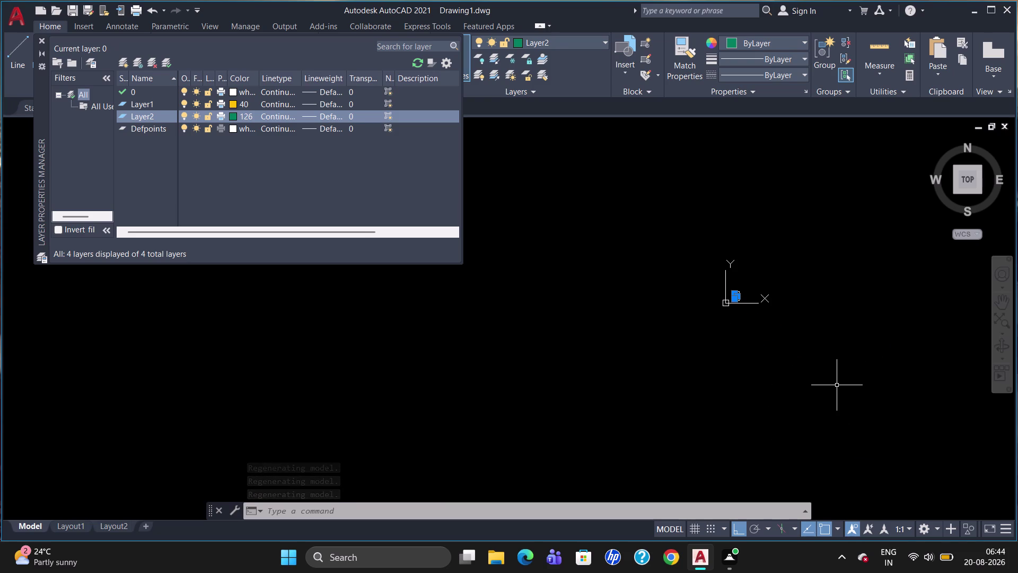
scroll(up, 3)
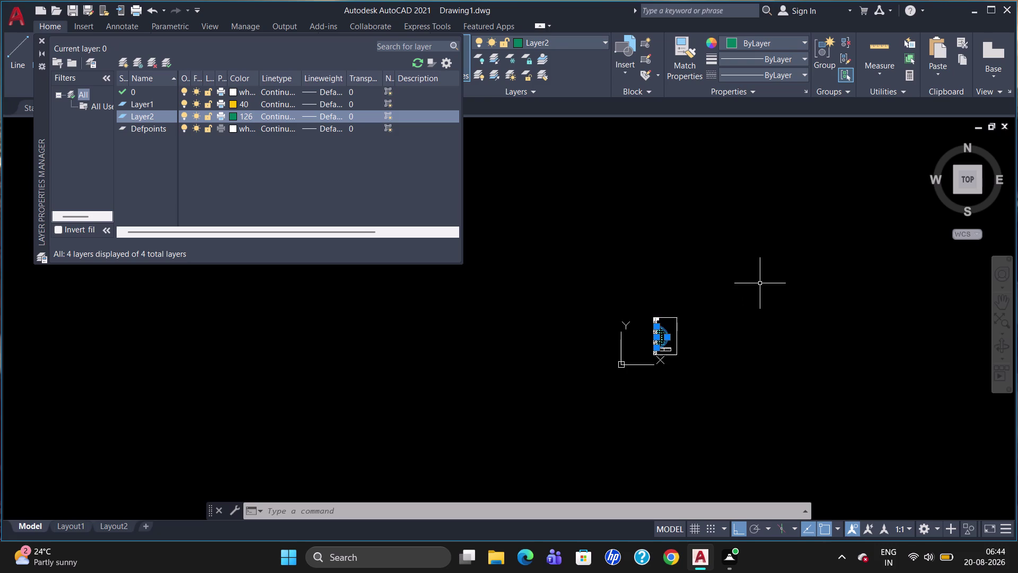
key(Escape)
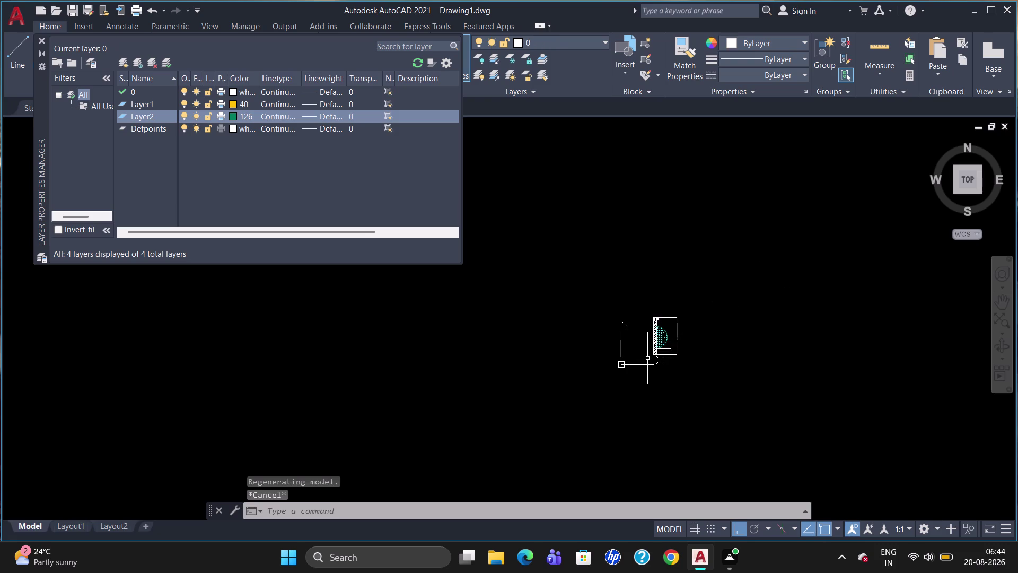
Move all the drawer rectangle lines onto Layer1 and close the layer manager.
scroll(up, 3)
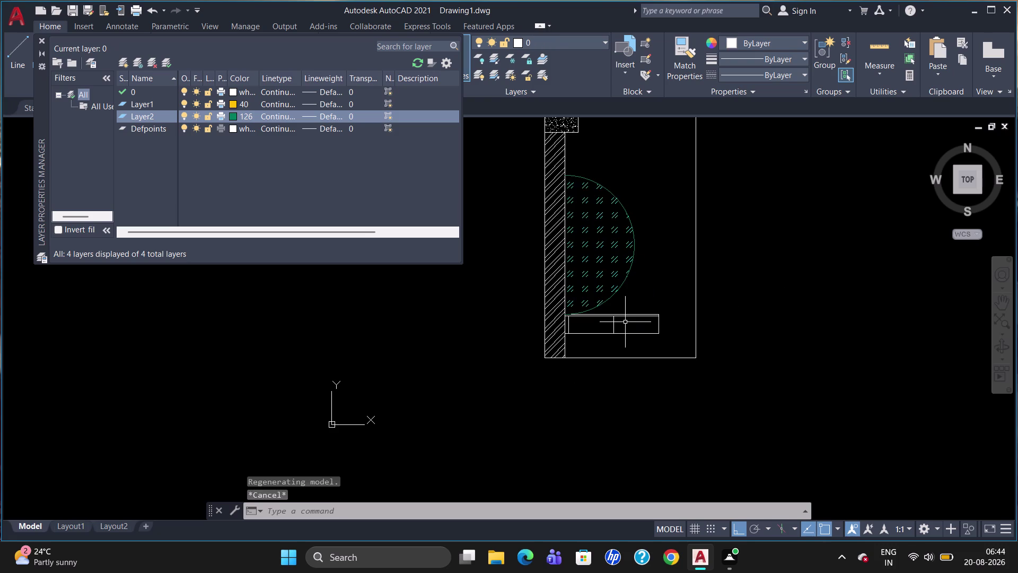
click(626, 313)
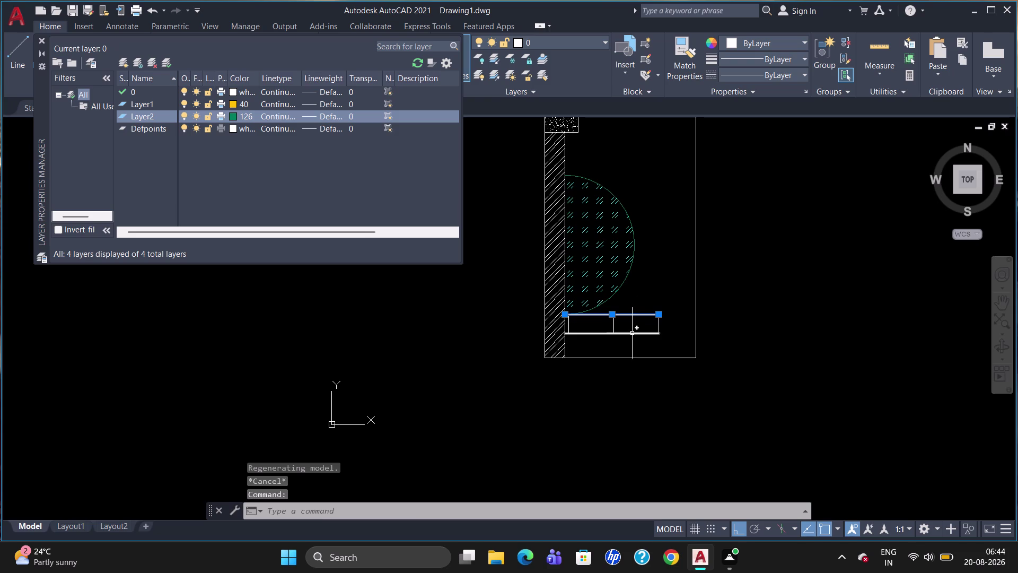
click(632, 332)
drag(614, 328, 645, 323)
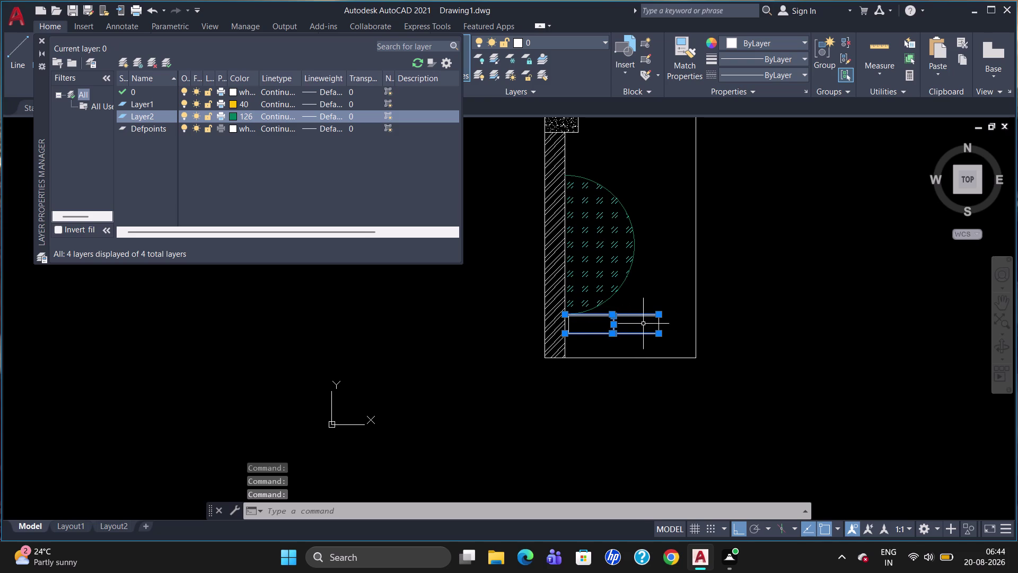
drag(645, 324, 664, 321)
click(658, 322)
click(567, 321)
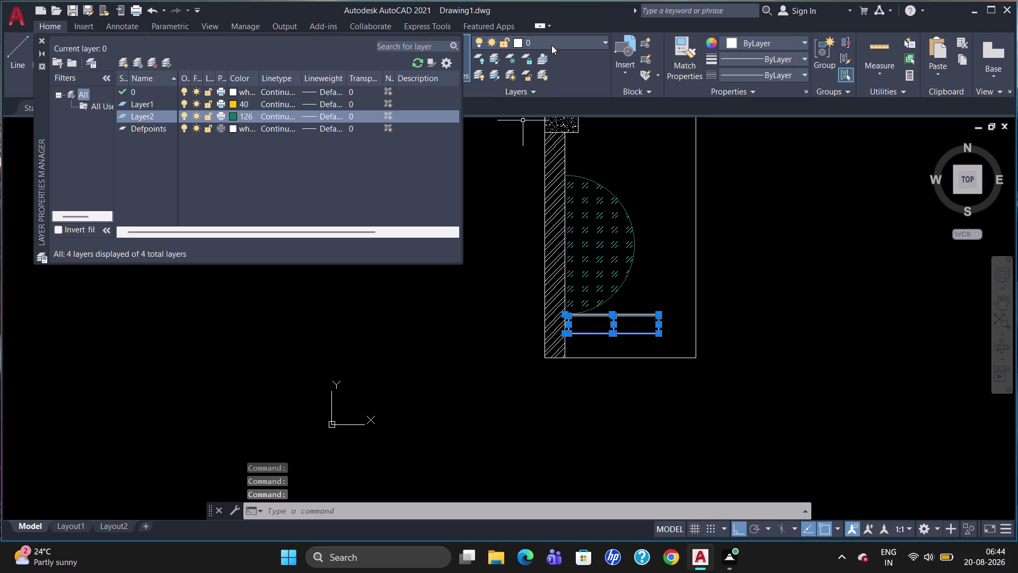
click(555, 43)
click(555, 91)
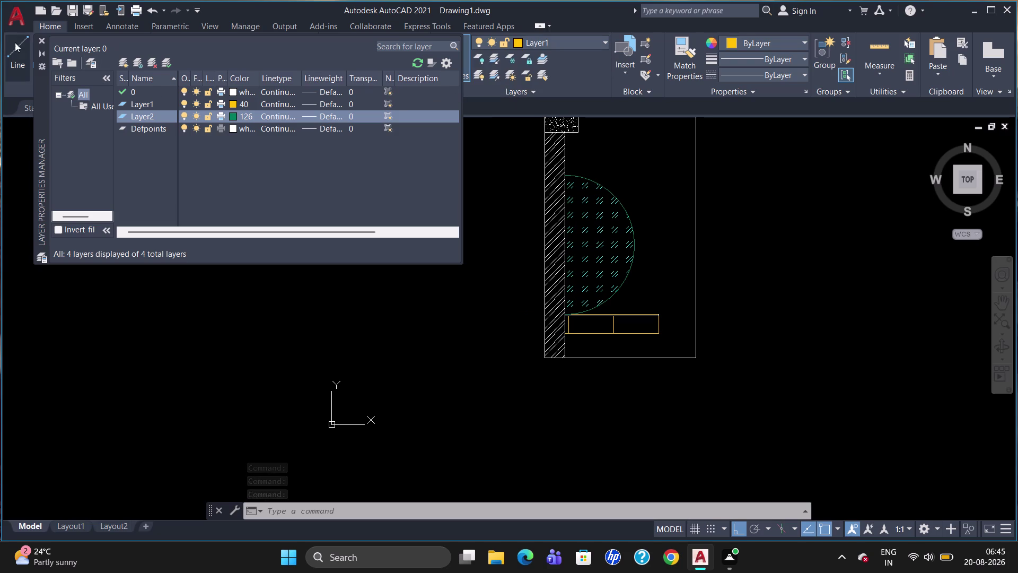
click(42, 38)
key(Escape)
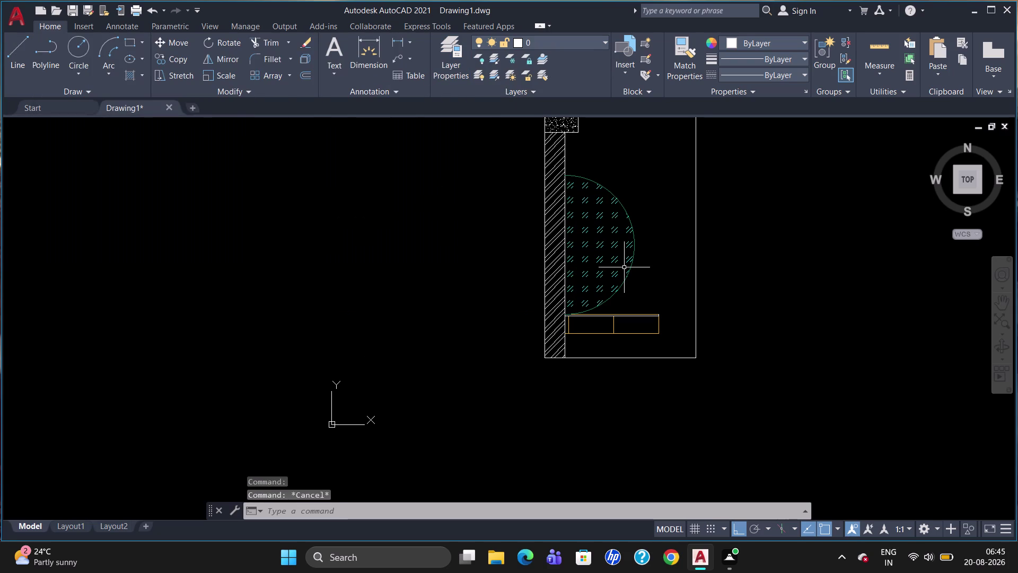
Move the line above the drawers onto Layer1.
scroll(up, 3)
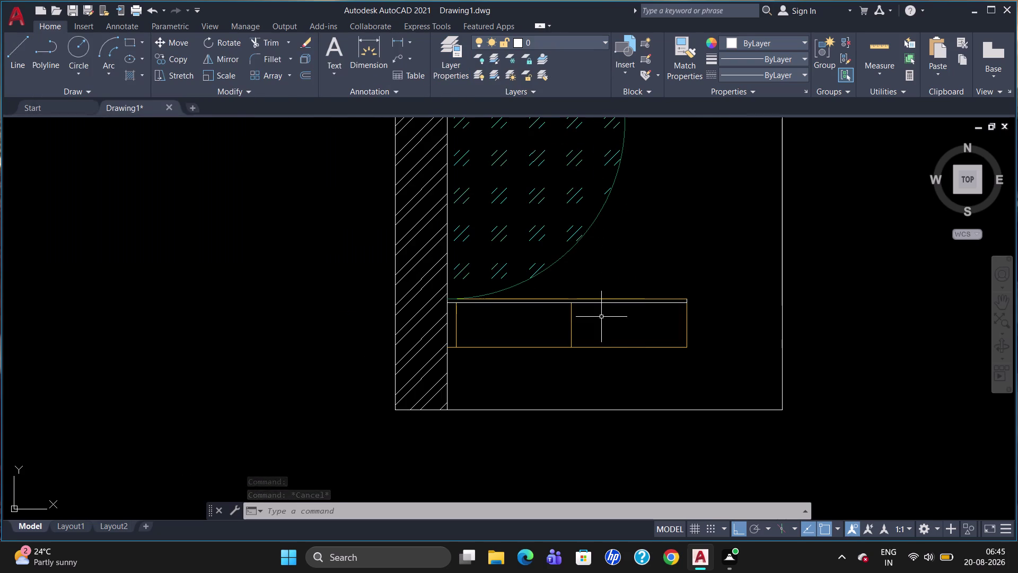
click(576, 303)
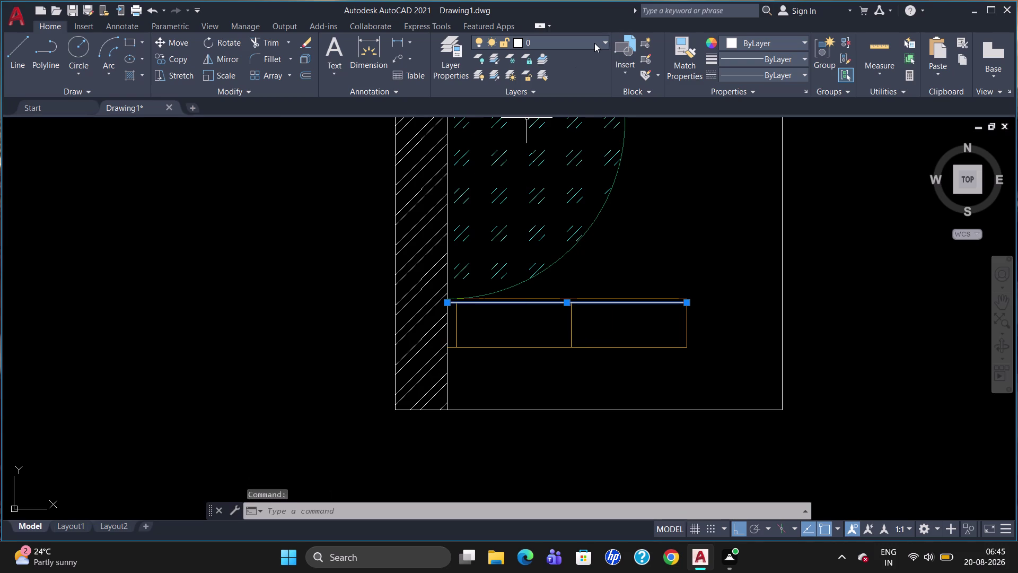
click(594, 43)
click(577, 86)
key(Escape)
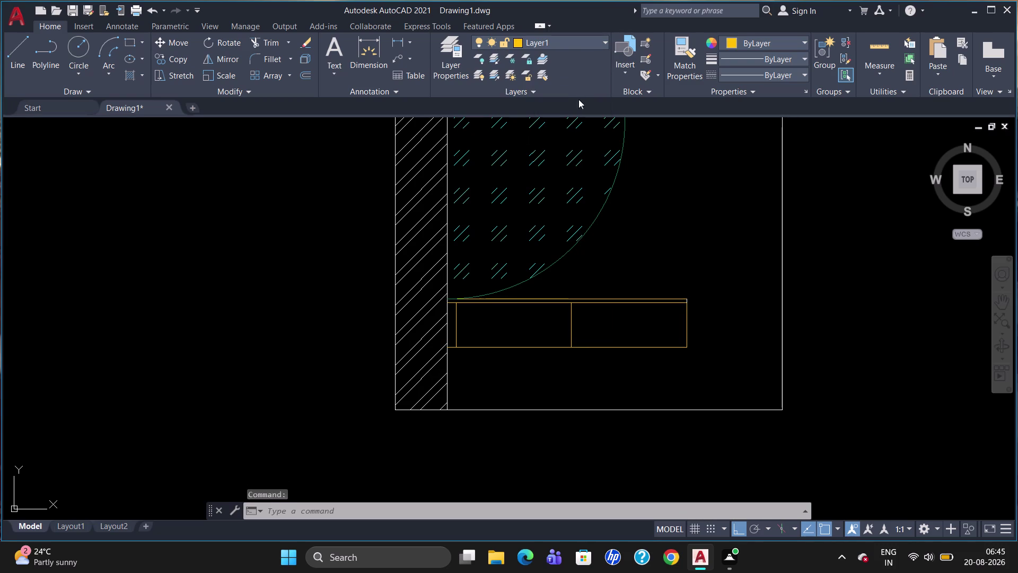
key(Escape)
Move the short piece at the drawer top's right end onto Layer1.
scroll(up, 3)
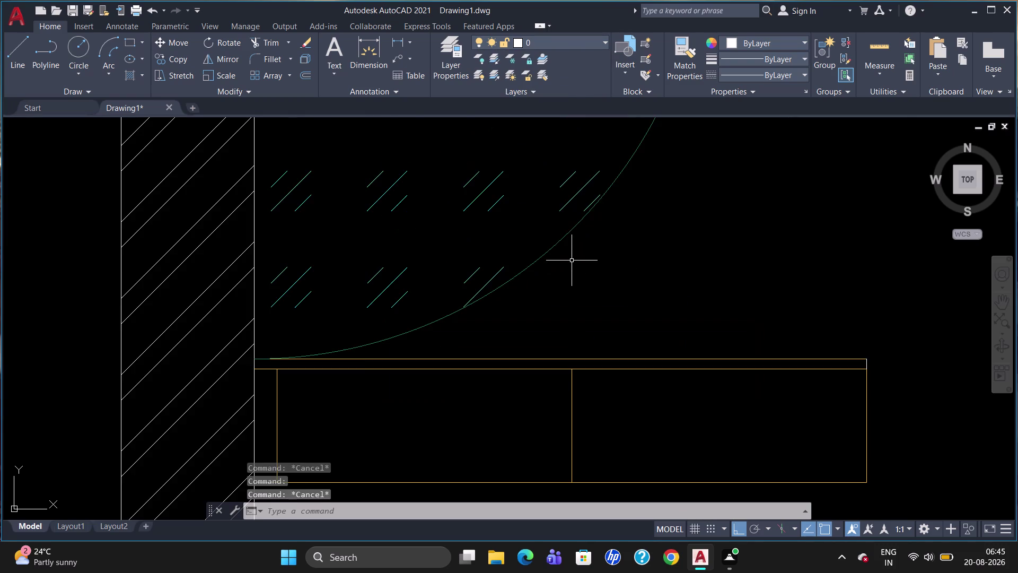
scroll(down, 3)
scroll(down, 3)
scroll(up, 3)
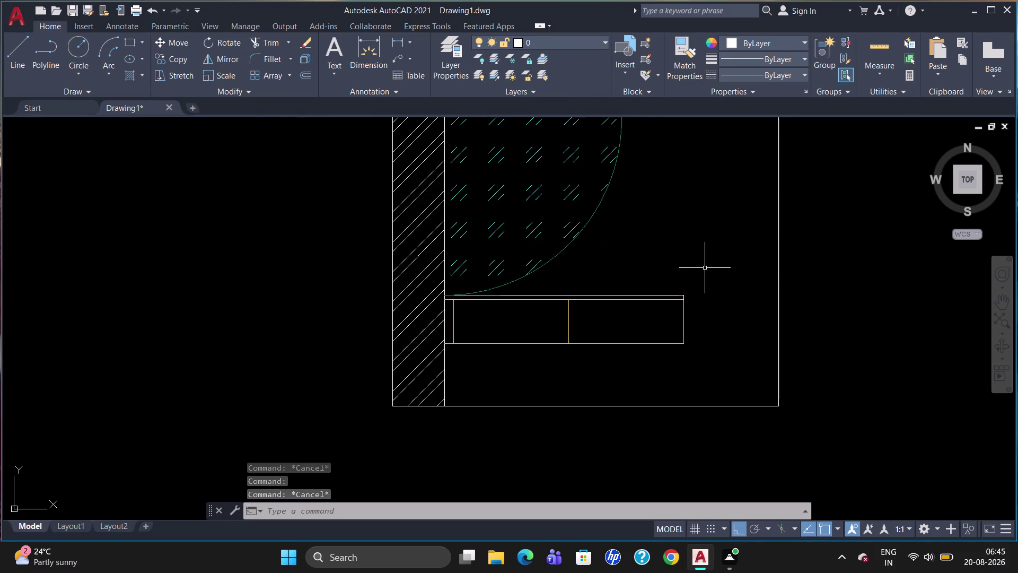
click(685, 297)
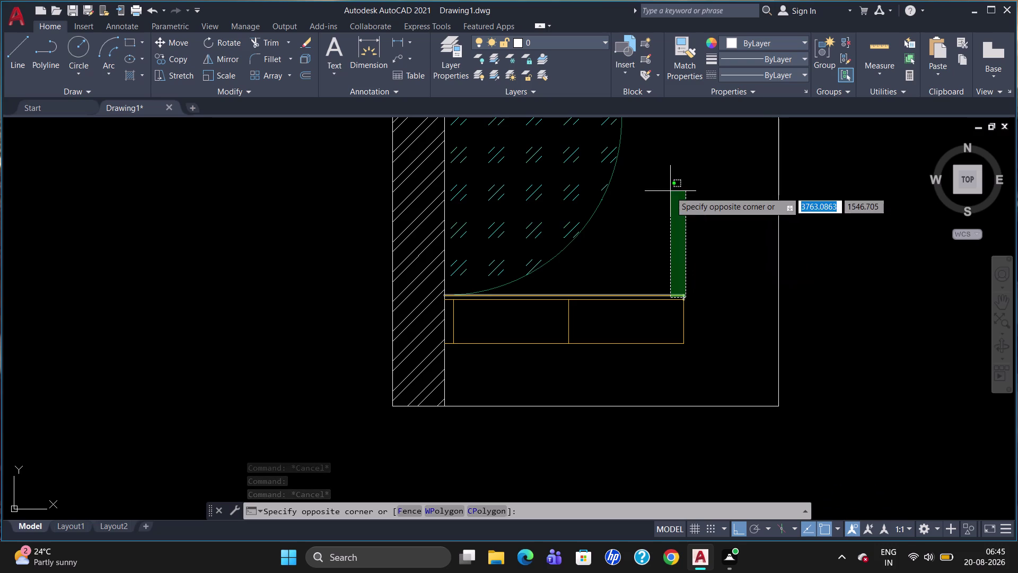
key(Escape)
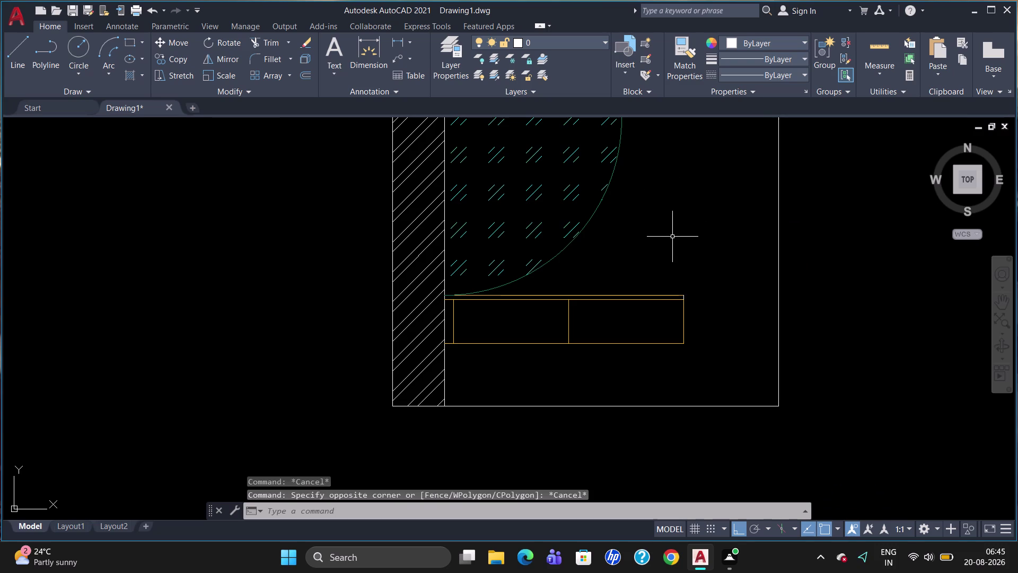
click(685, 298)
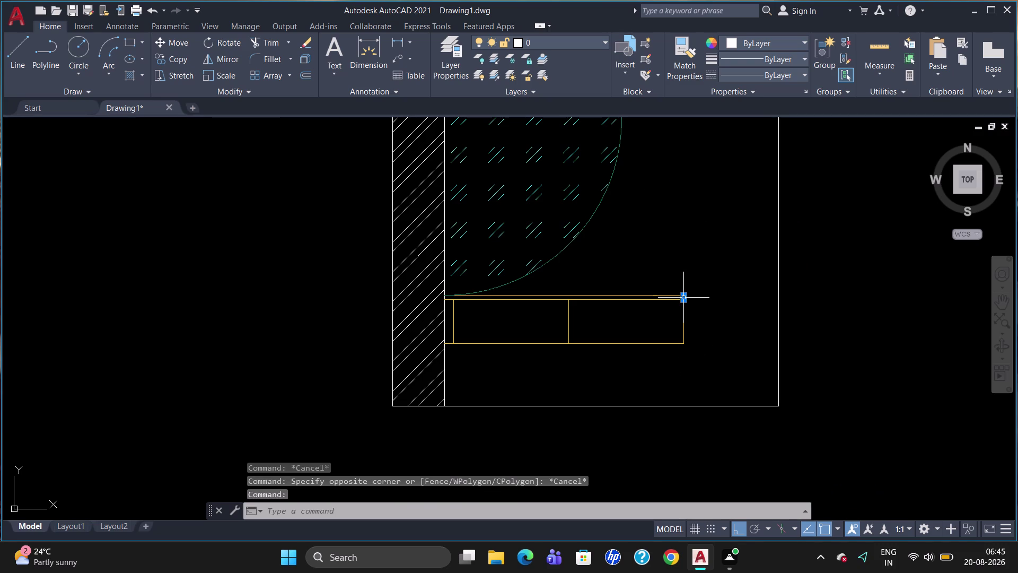
click(571, 42)
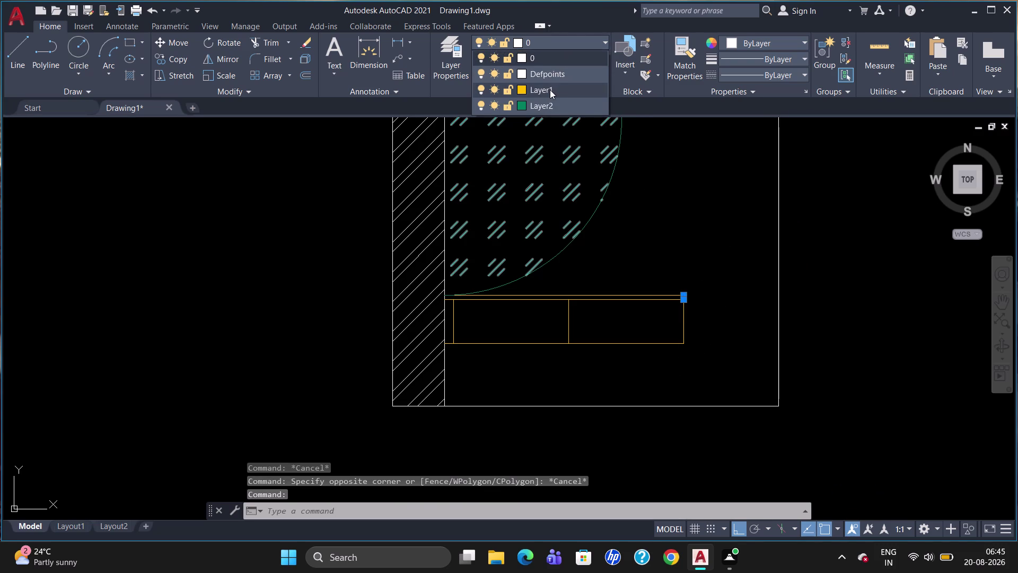
click(550, 90)
key(Escape)
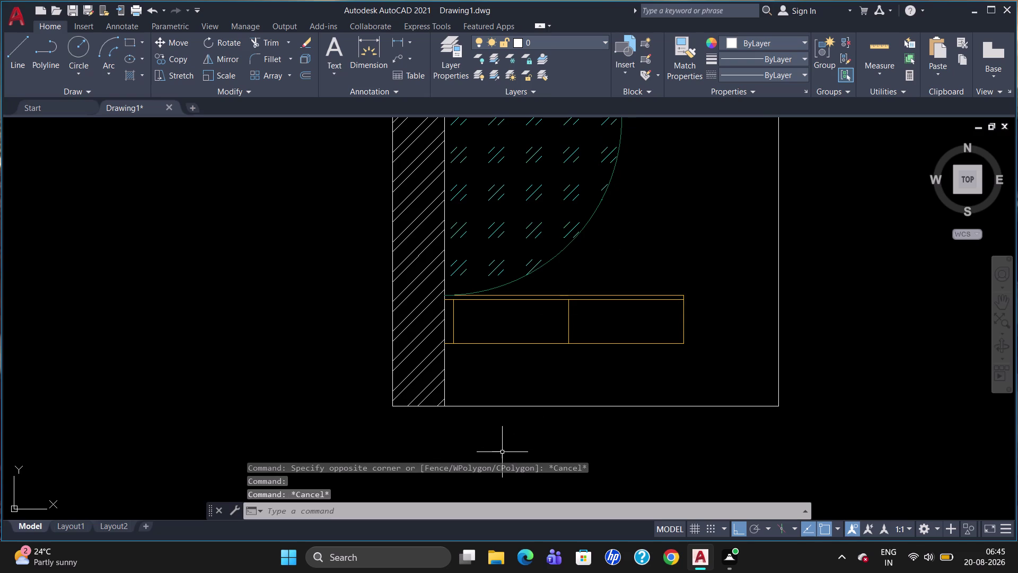
scroll(down, 3)
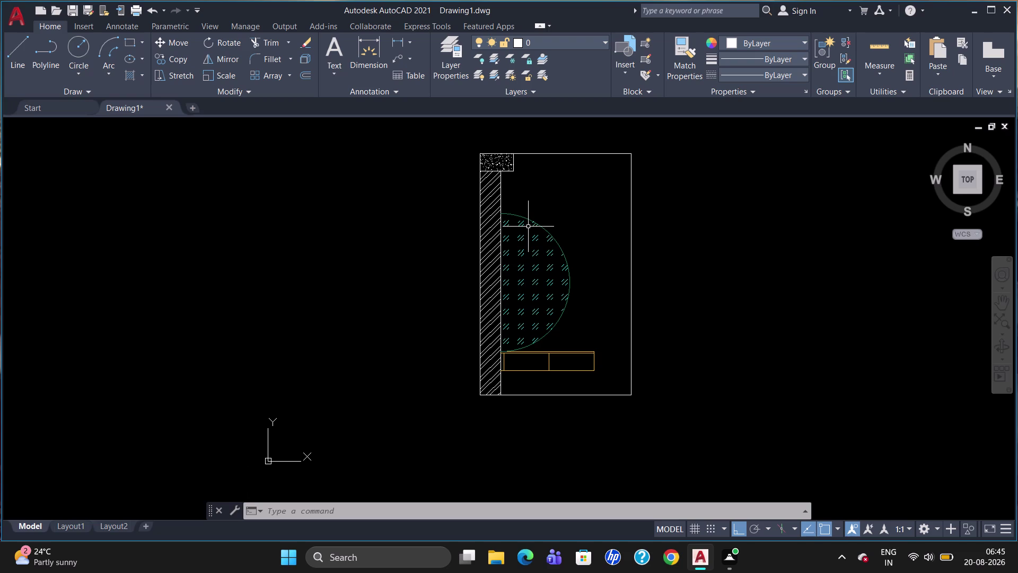
Break the corner block's bottom edge where it meets the wall with BREAKATPOINT.
scroll(up, 3)
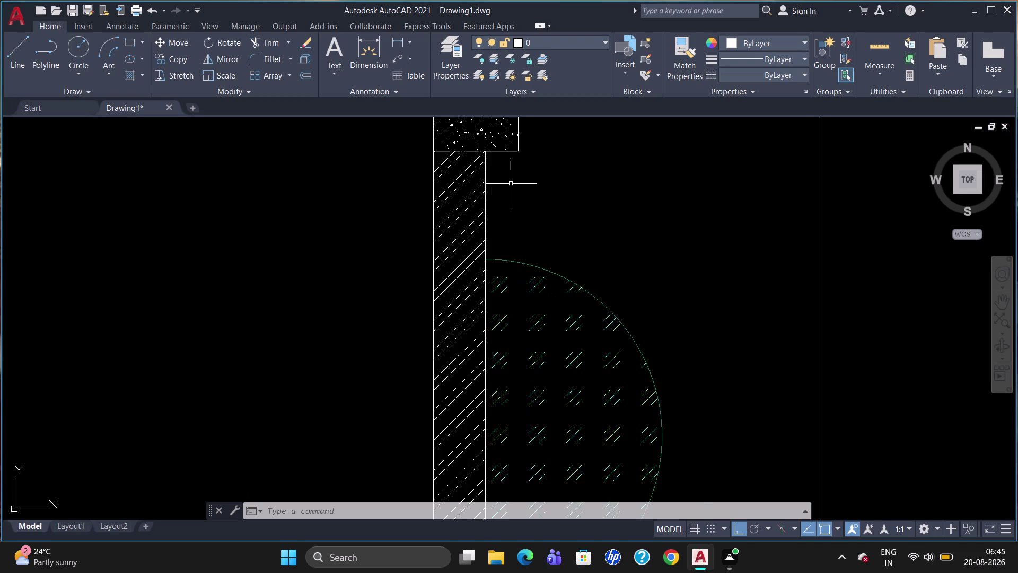
scroll(down, 3)
scroll(up, 3)
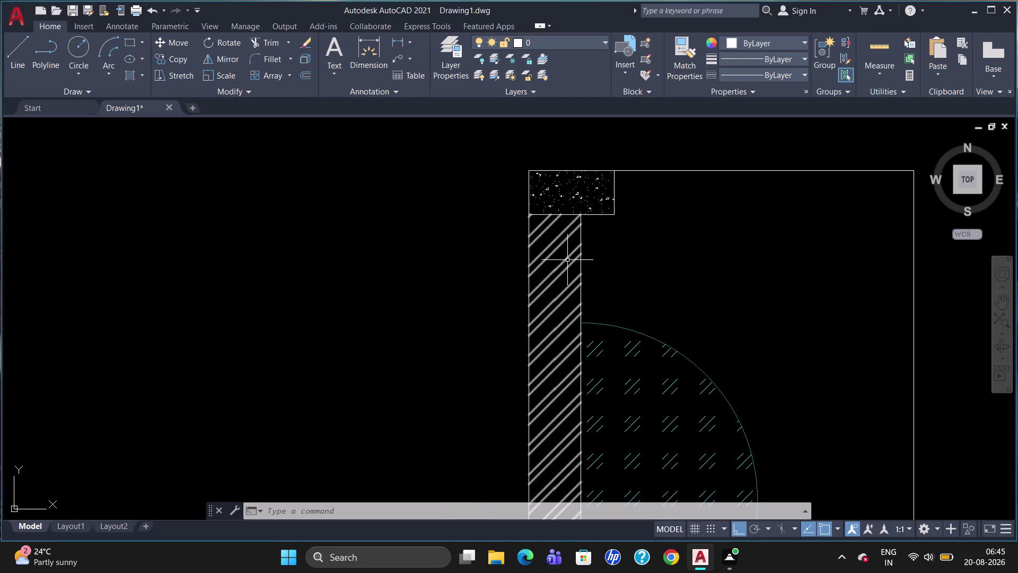
text(br)
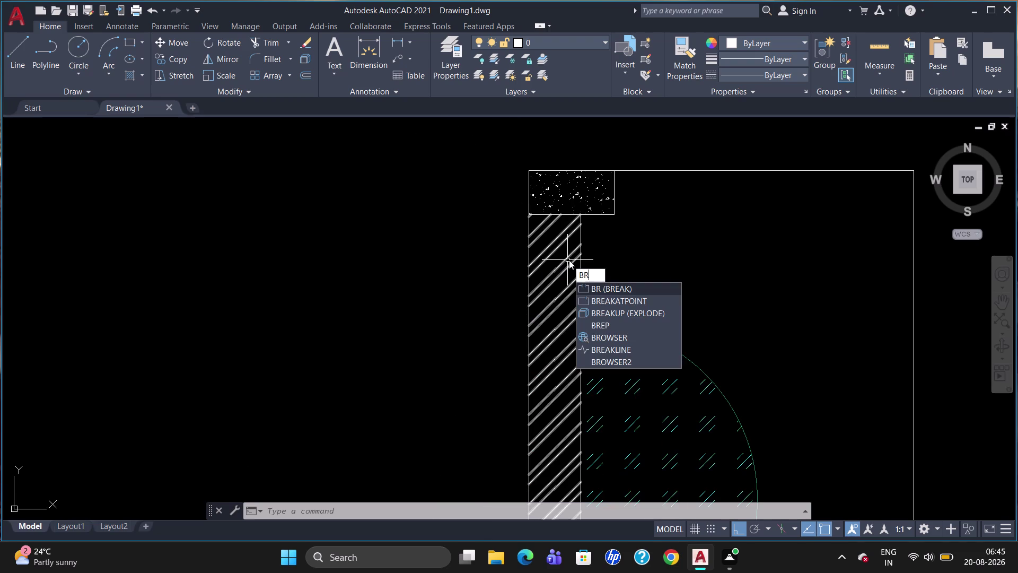
click(612, 298)
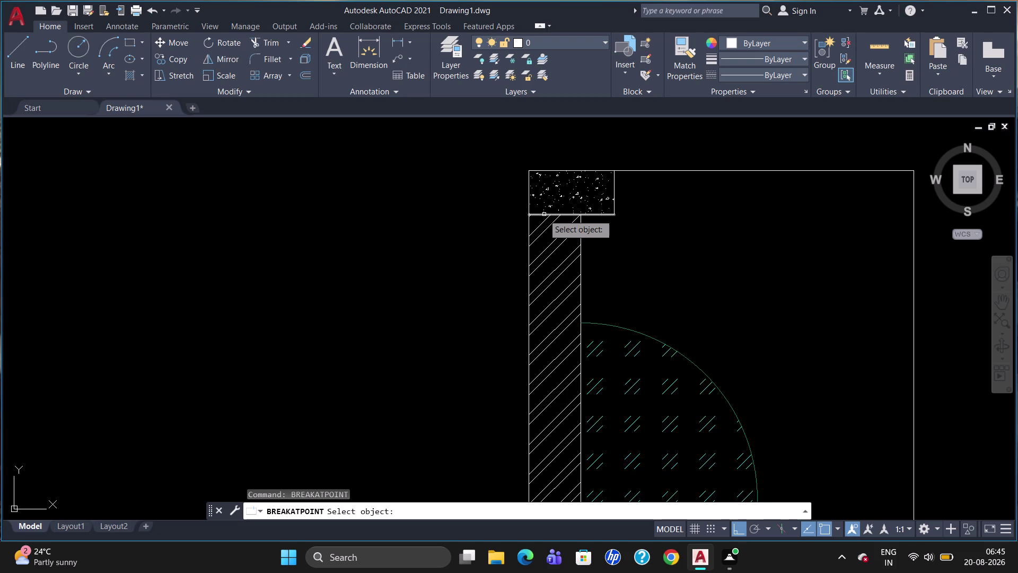
click(543, 215)
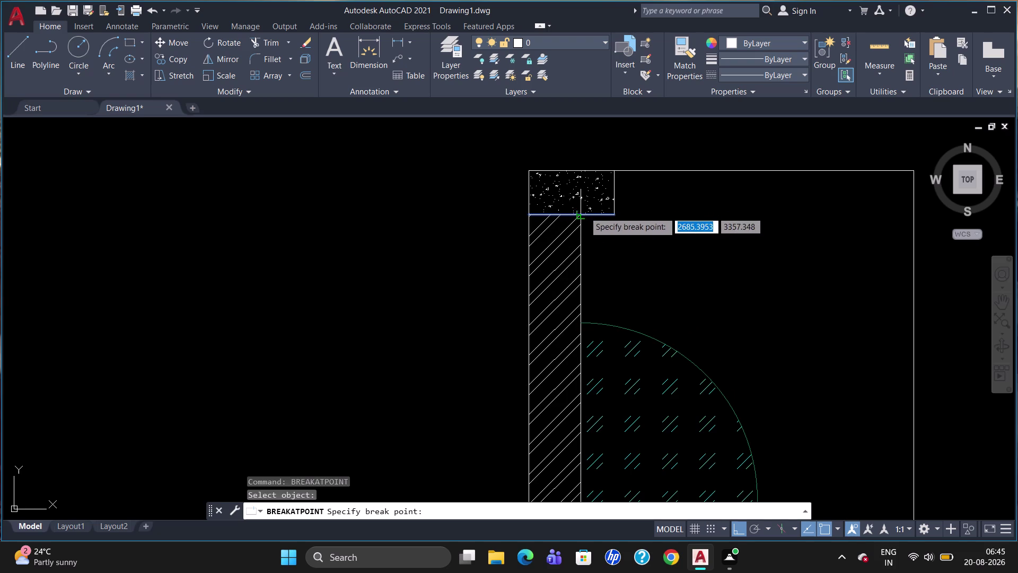
click(578, 212)
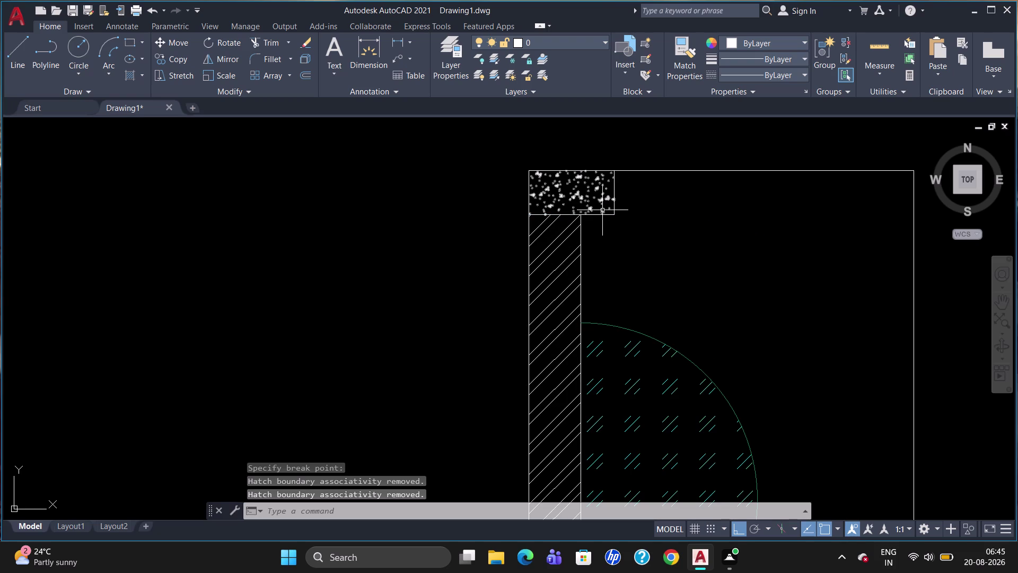
Break the outer wall line at the block's corner.
text(br)
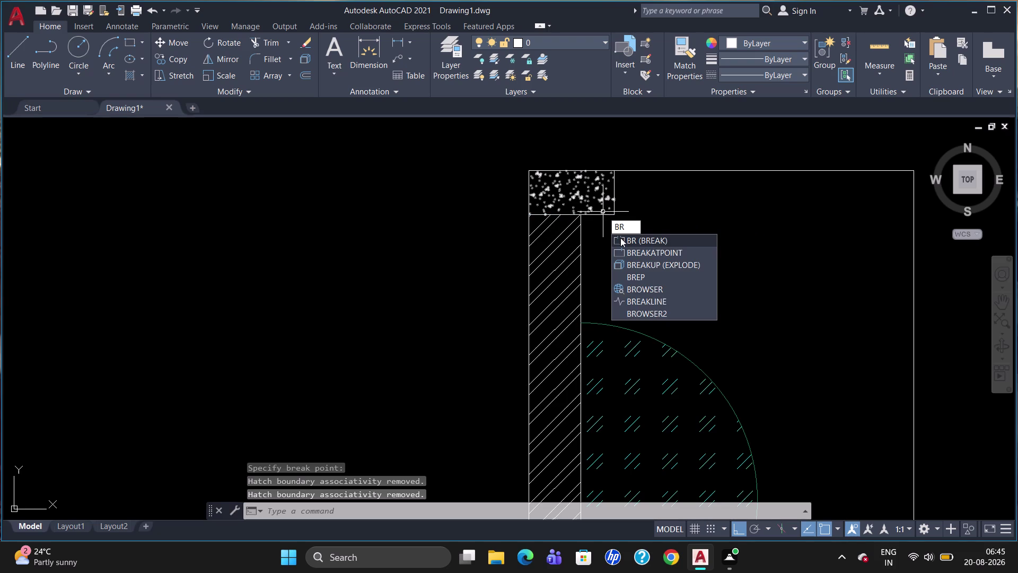
click(636, 251)
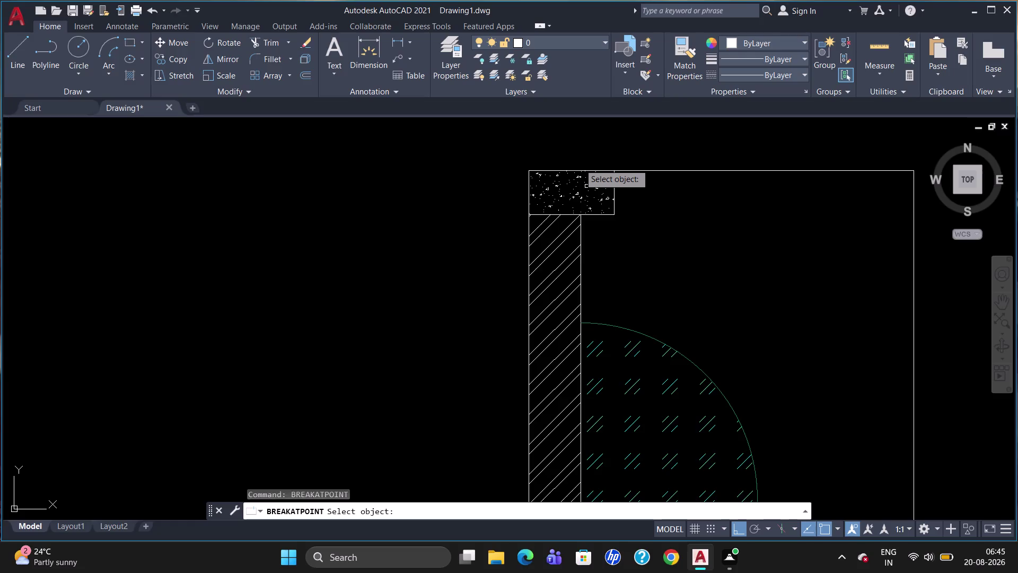
click(527, 192)
click(527, 193)
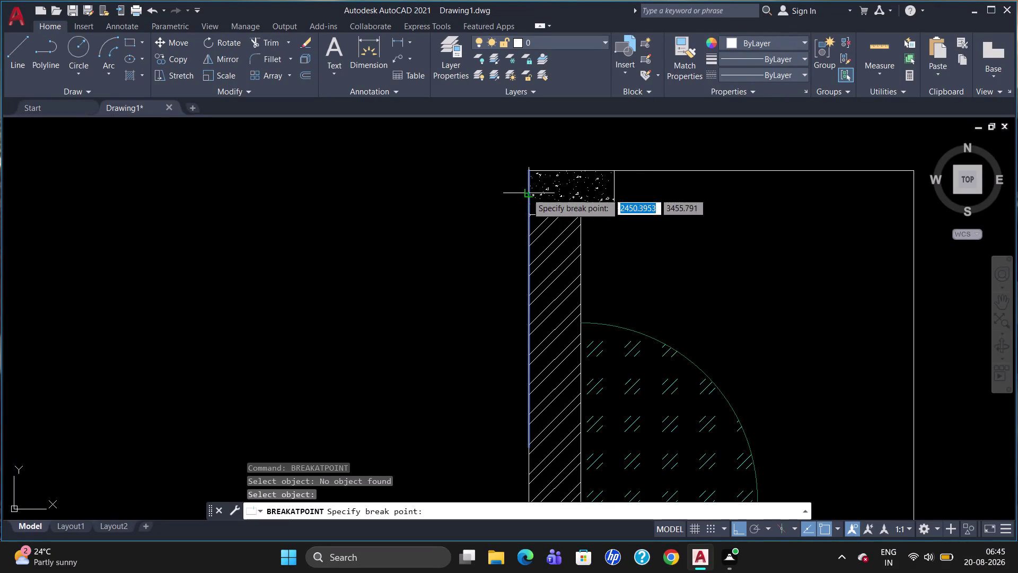
click(531, 214)
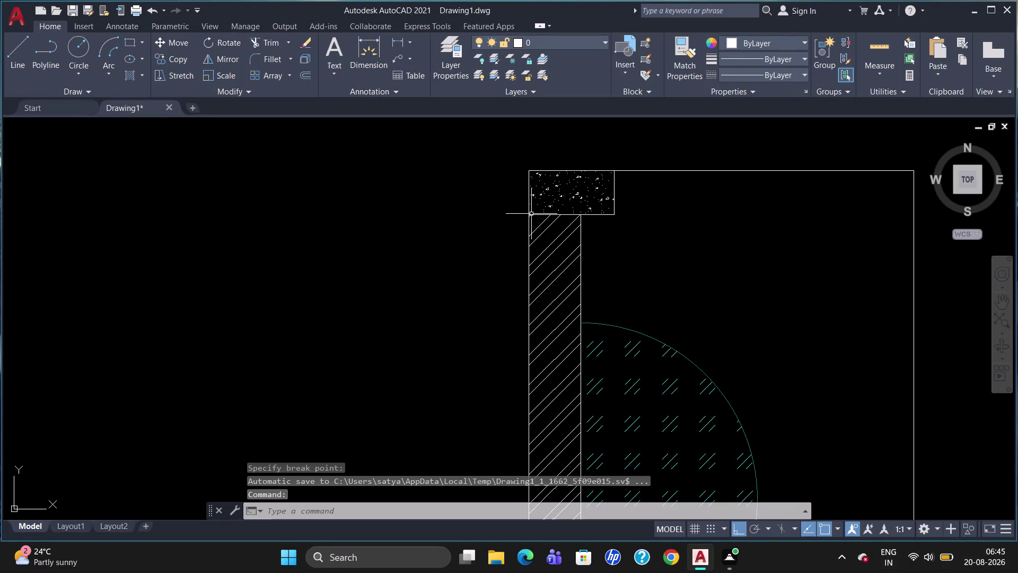
click(530, 207)
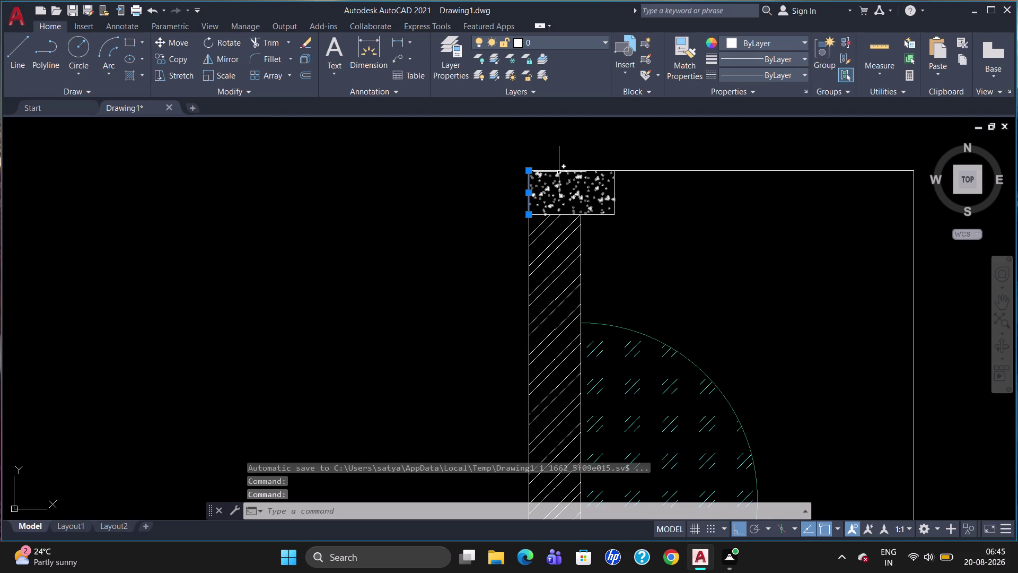
key(Escape)
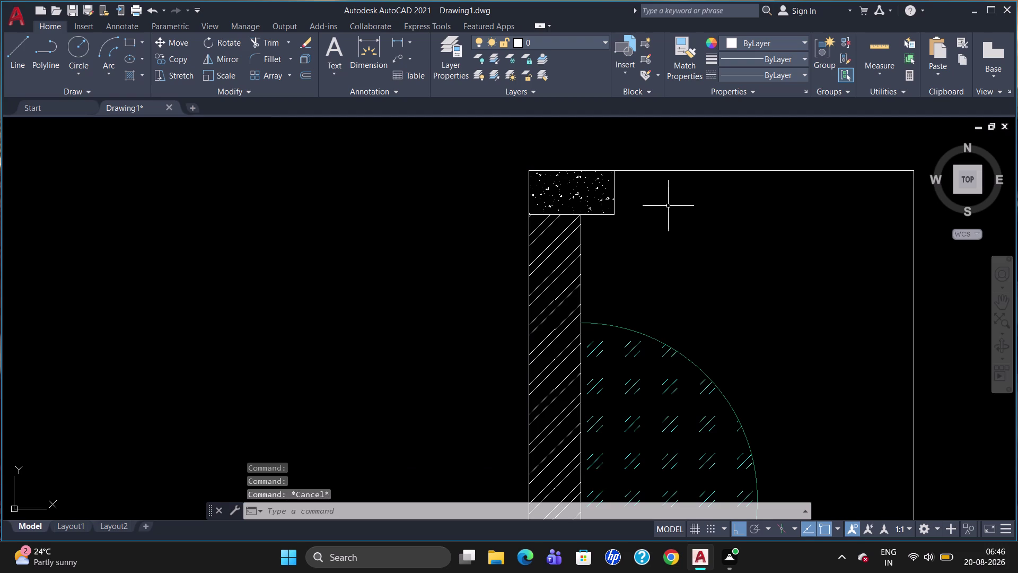
Break the top wall line at the block's top corner.
text(br)
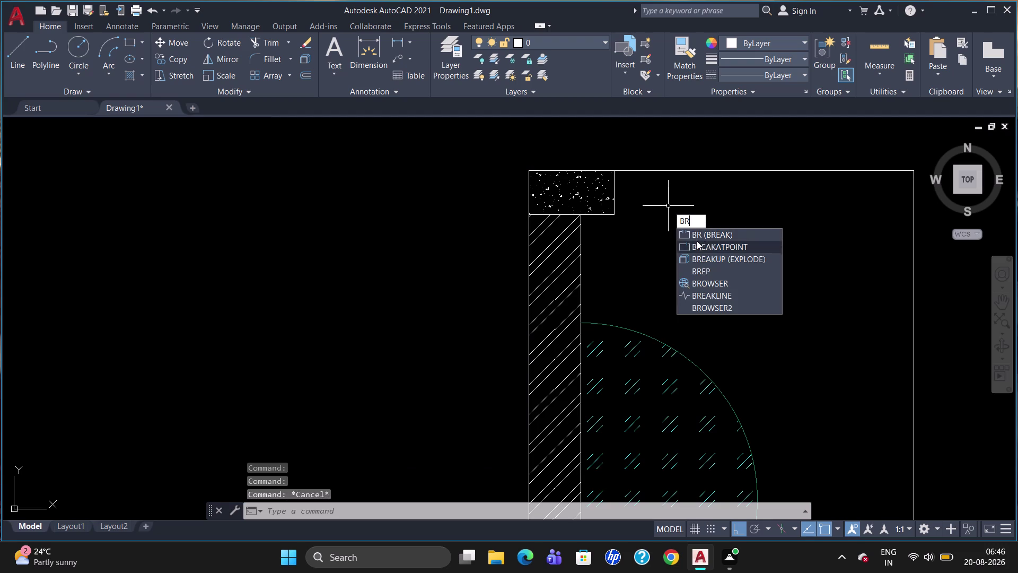
click(697, 242)
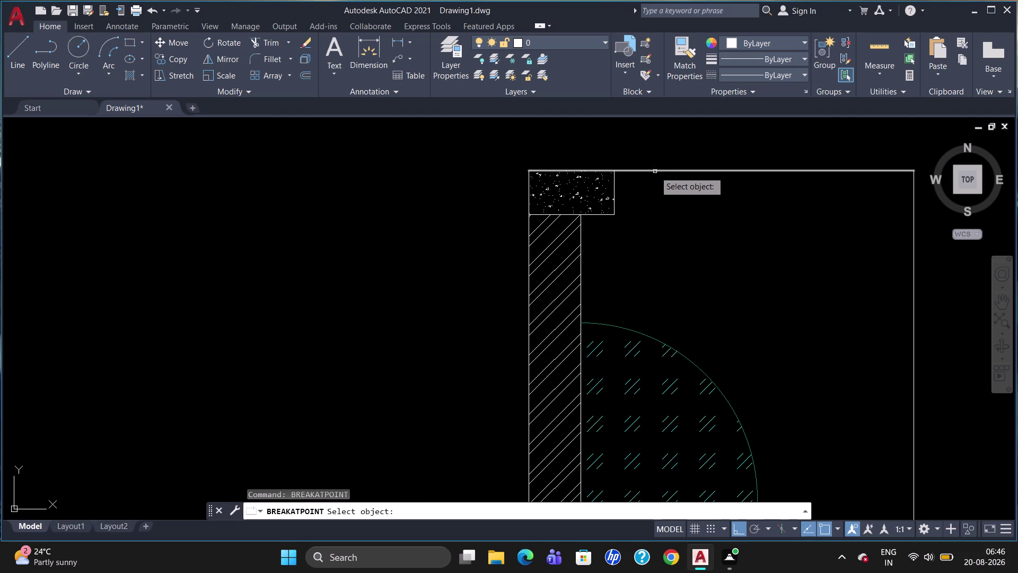
click(656, 171)
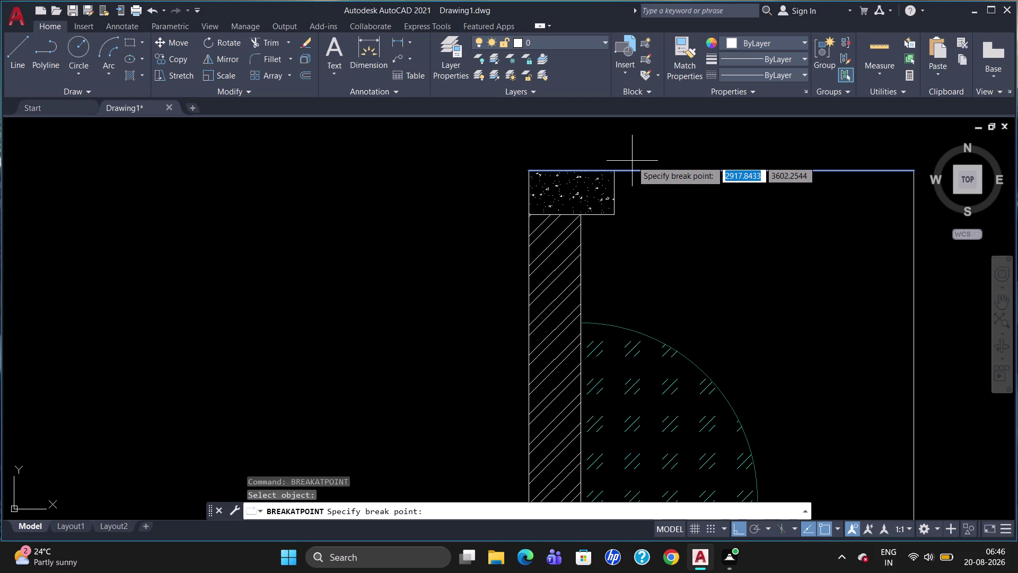
click(612, 174)
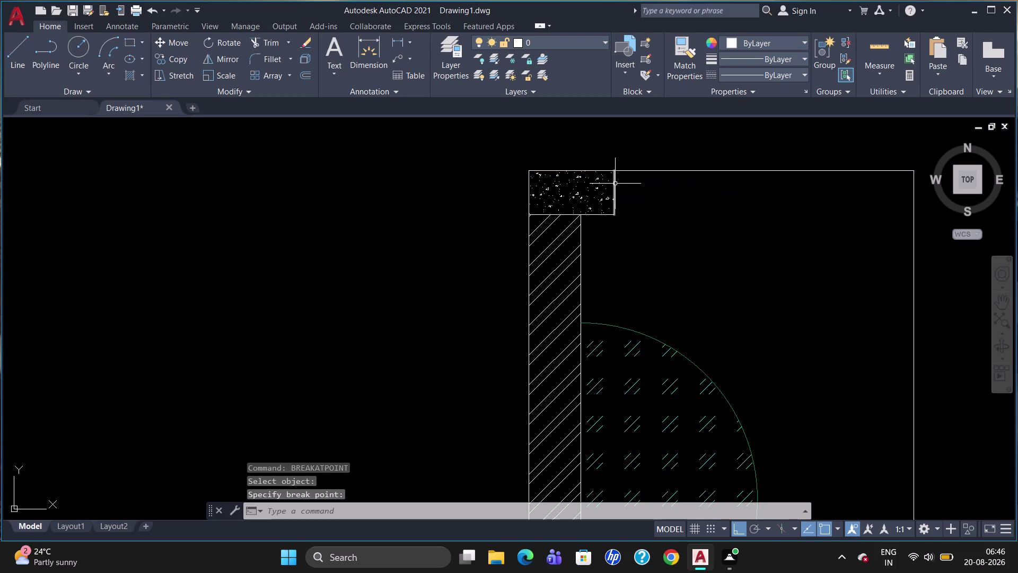
Select the block's five edges and JOIN them into one polyline.
click(615, 183)
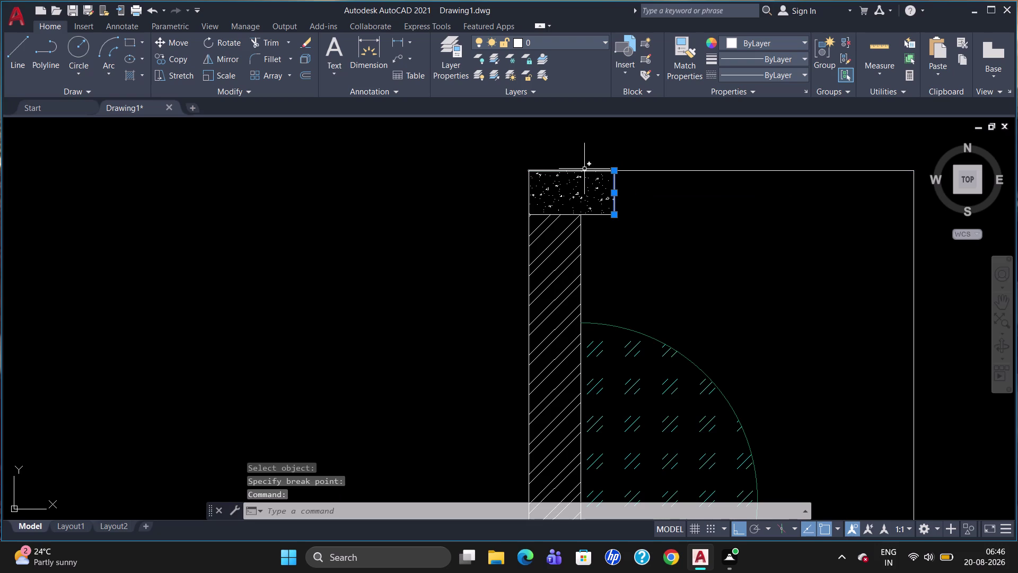
click(584, 169)
click(527, 194)
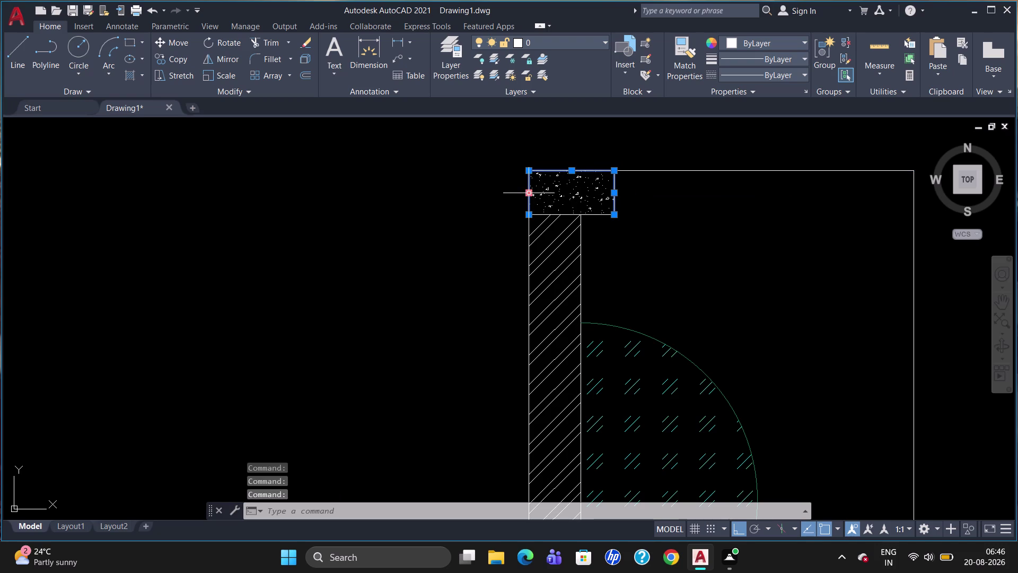
click(565, 216)
click(592, 214)
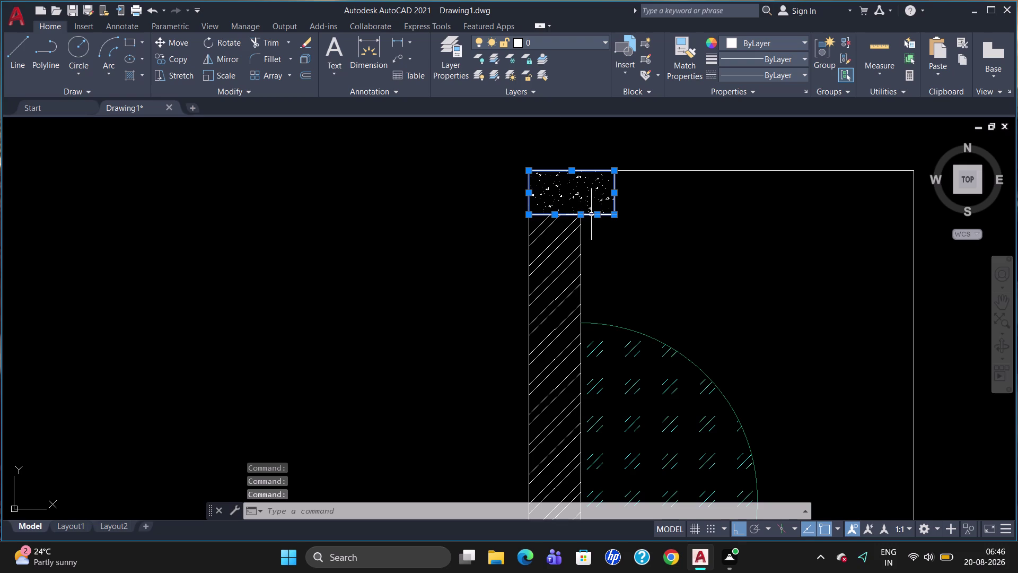
key(j)
key(Return)
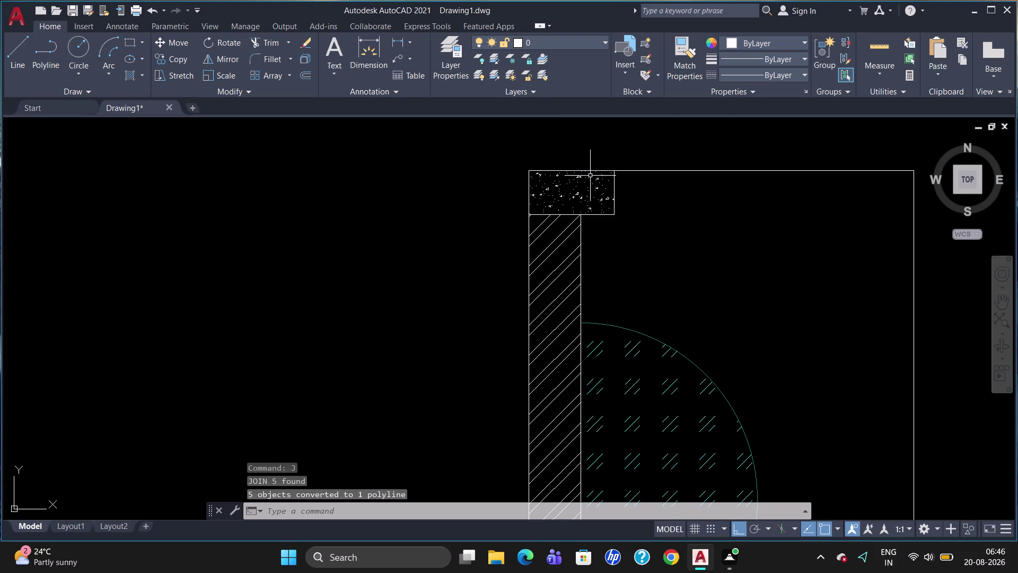
Load the ACAD_ISO02W100 dashed linetype through the LT linetype manager.
text(lt)
key(Return)
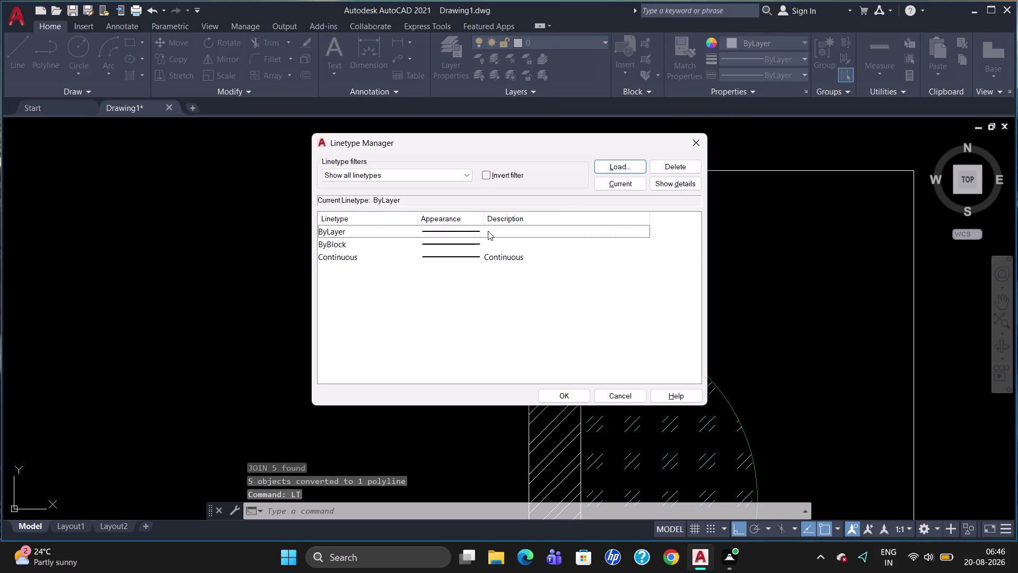
click(626, 162)
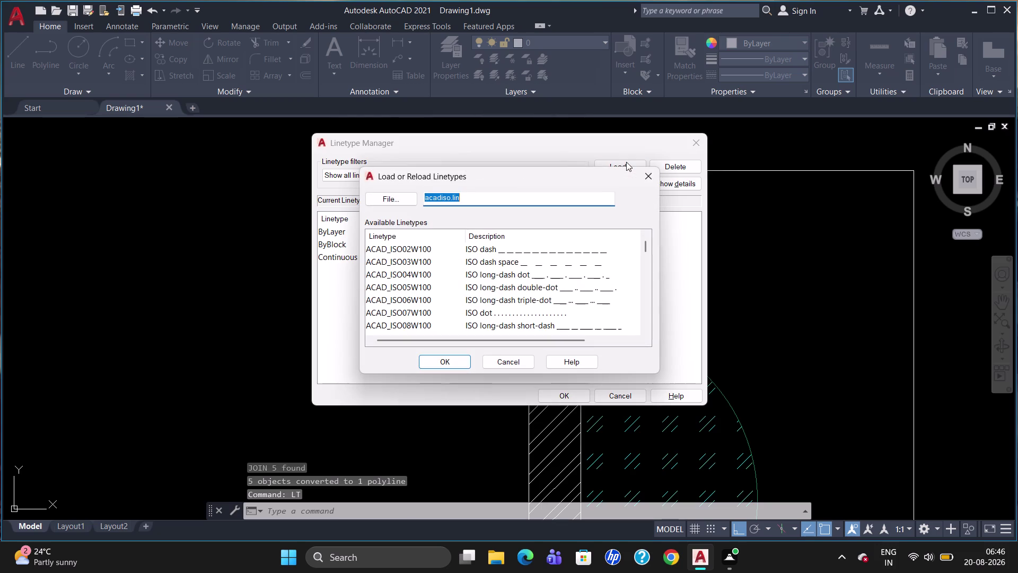
click(493, 244)
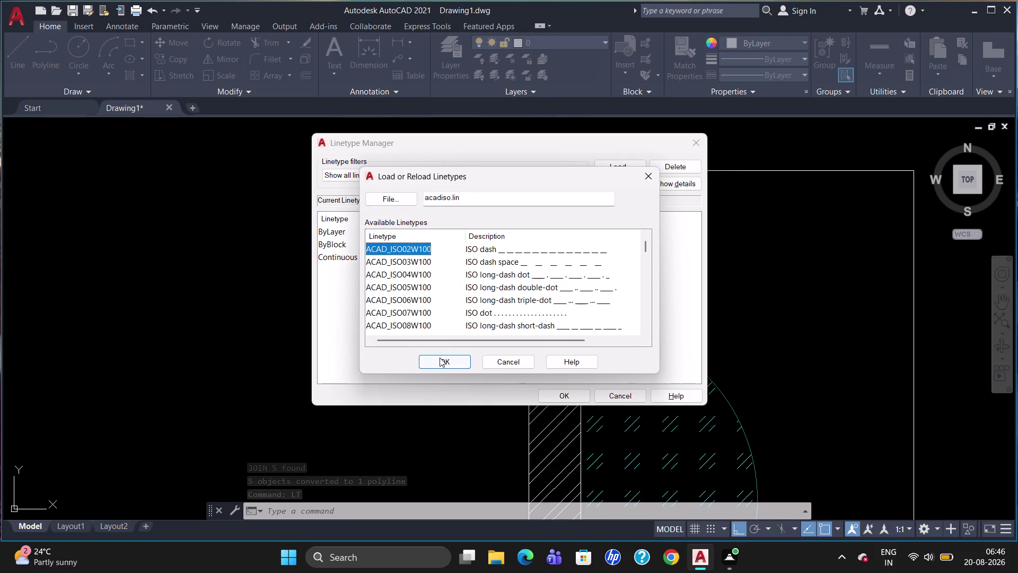
click(440, 357)
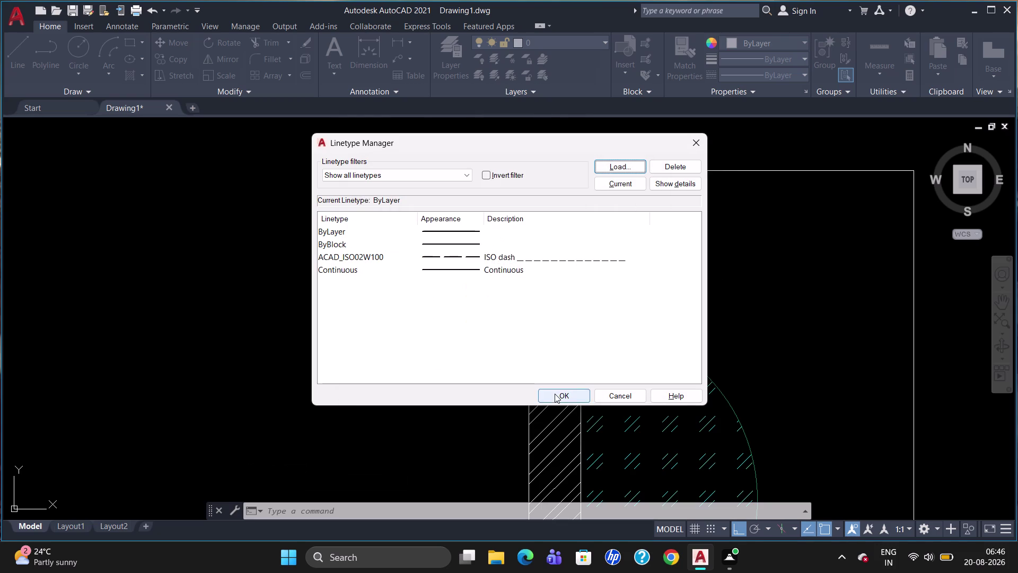
click(555, 393)
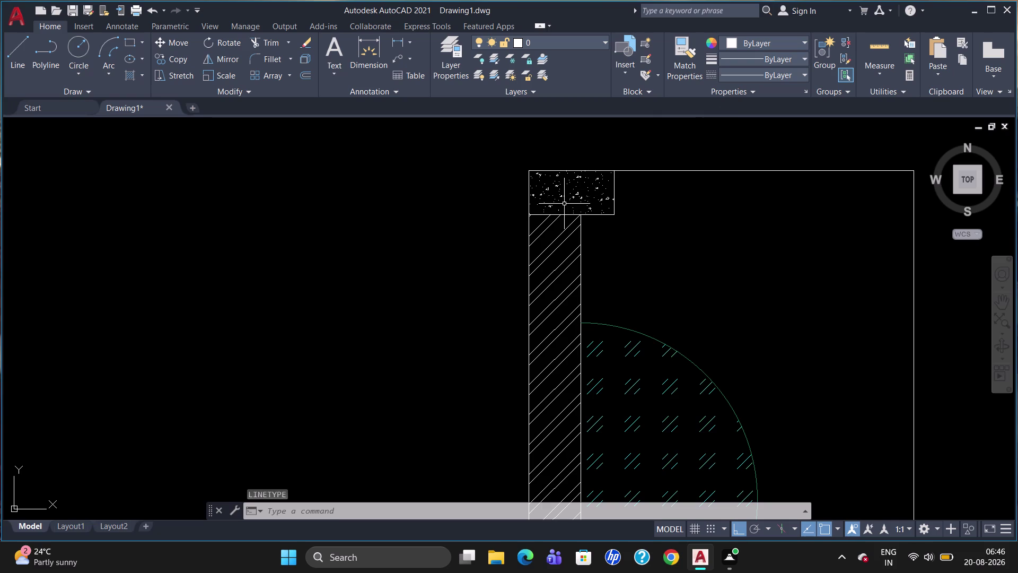
Give the corner block's outline polyline the ACAD_ISO02W100 dashed linetype.
click(569, 170)
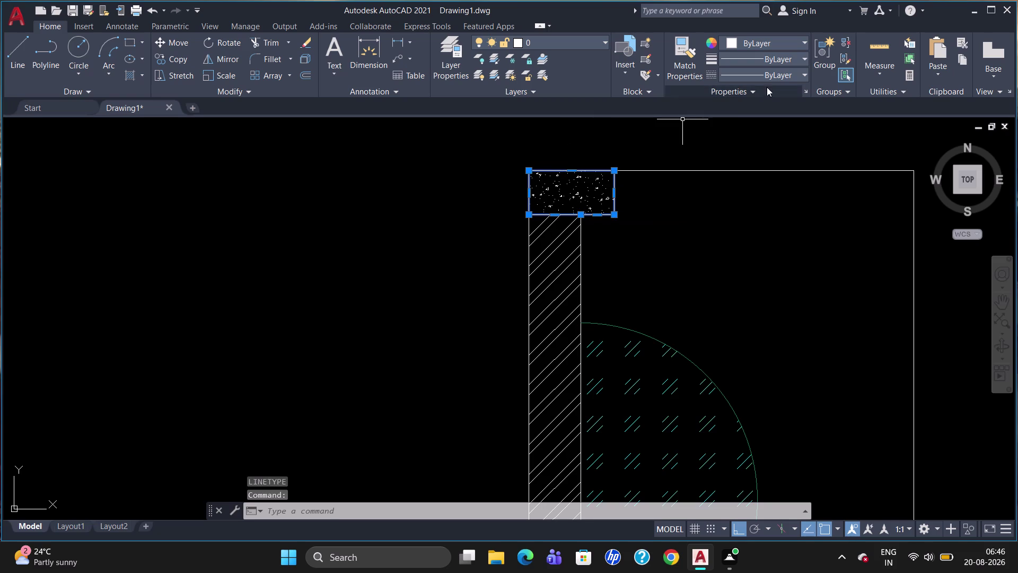
click(772, 77)
click(779, 119)
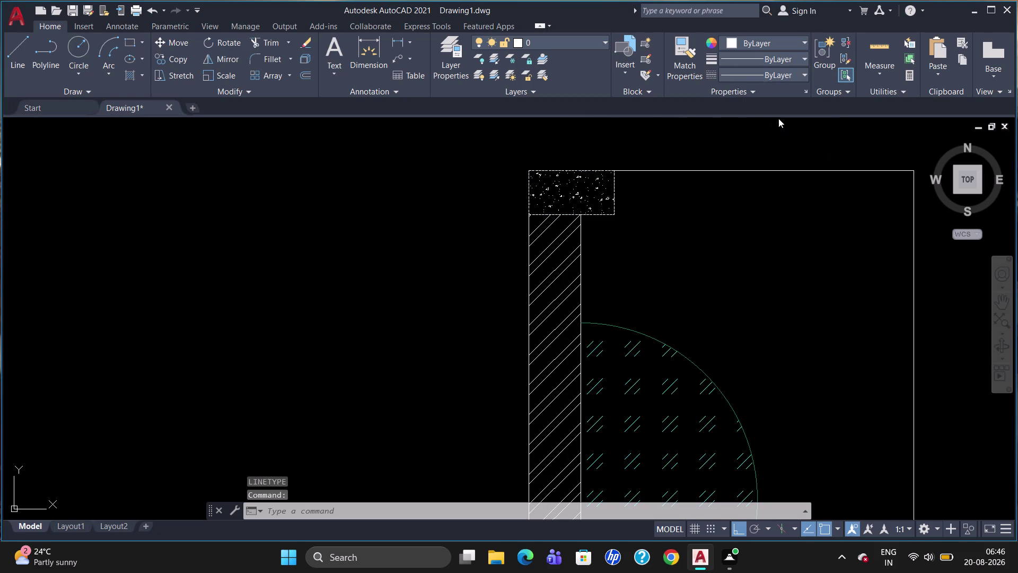
key(Escape)
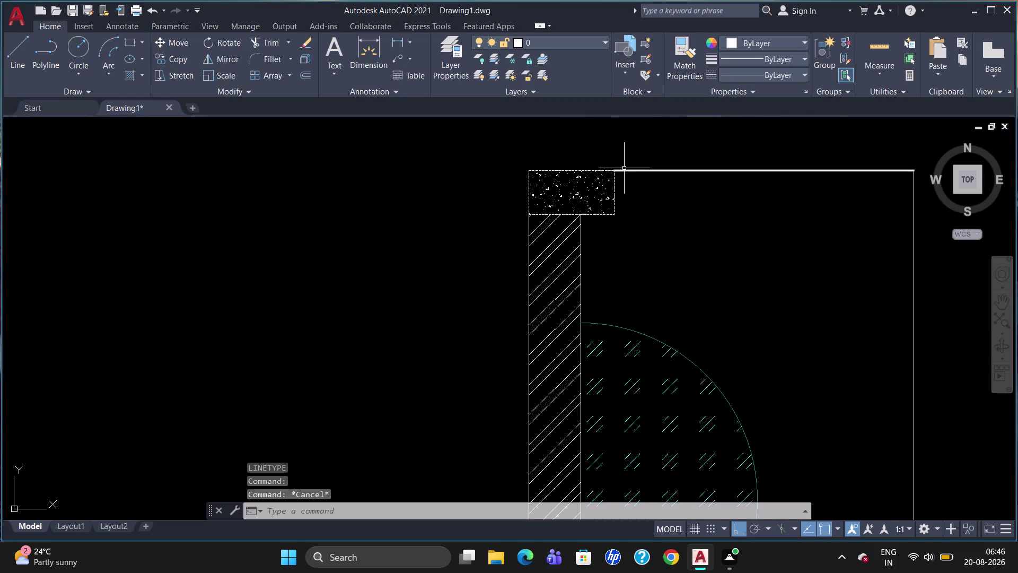
click(599, 172)
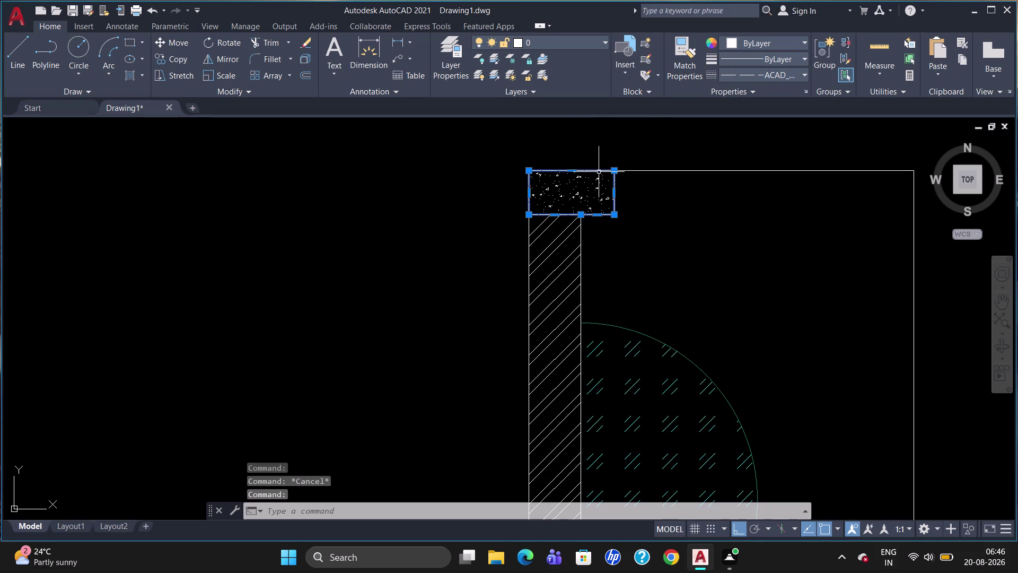
click(608, 254)
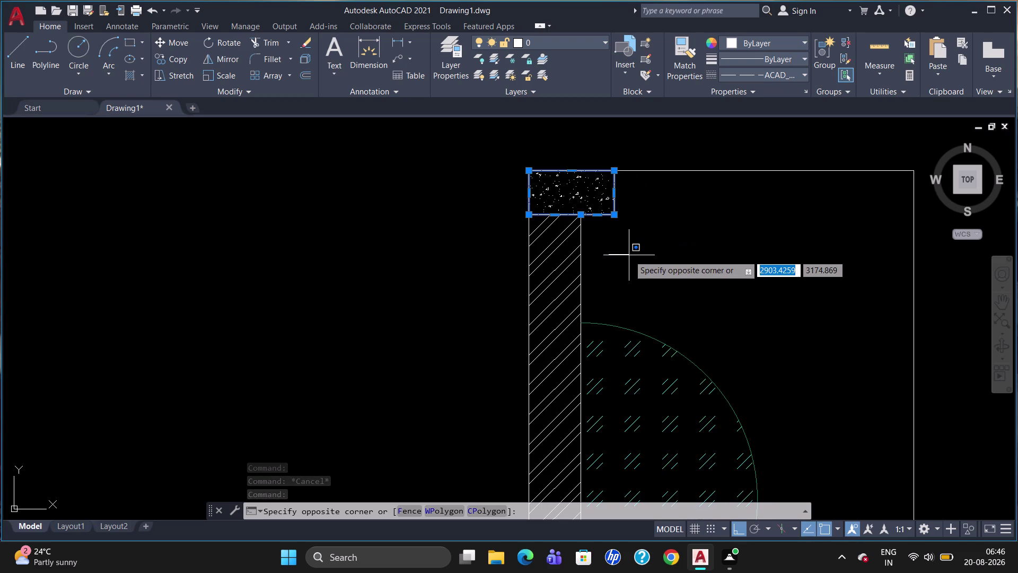
click(627, 255)
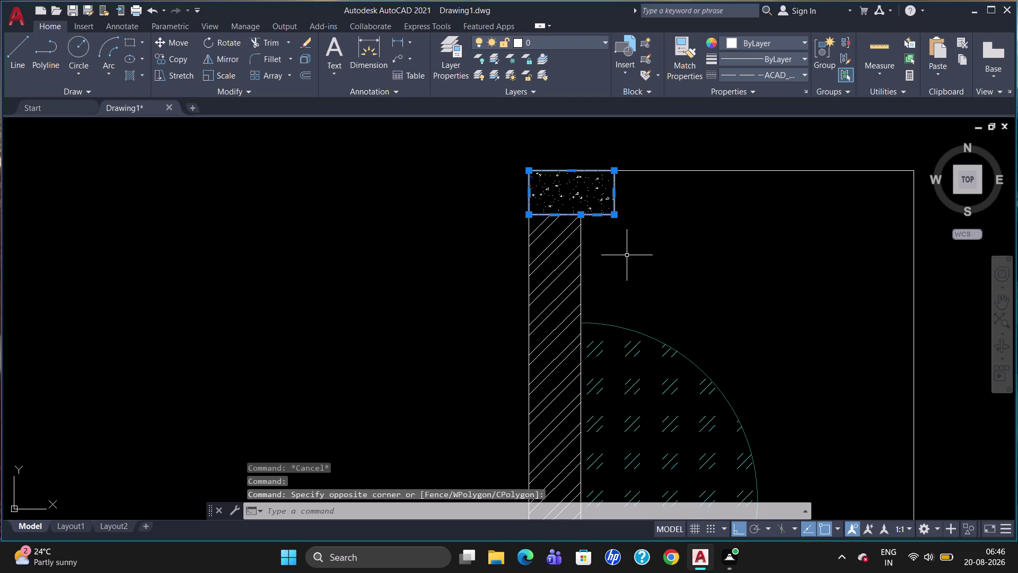
click(625, 236)
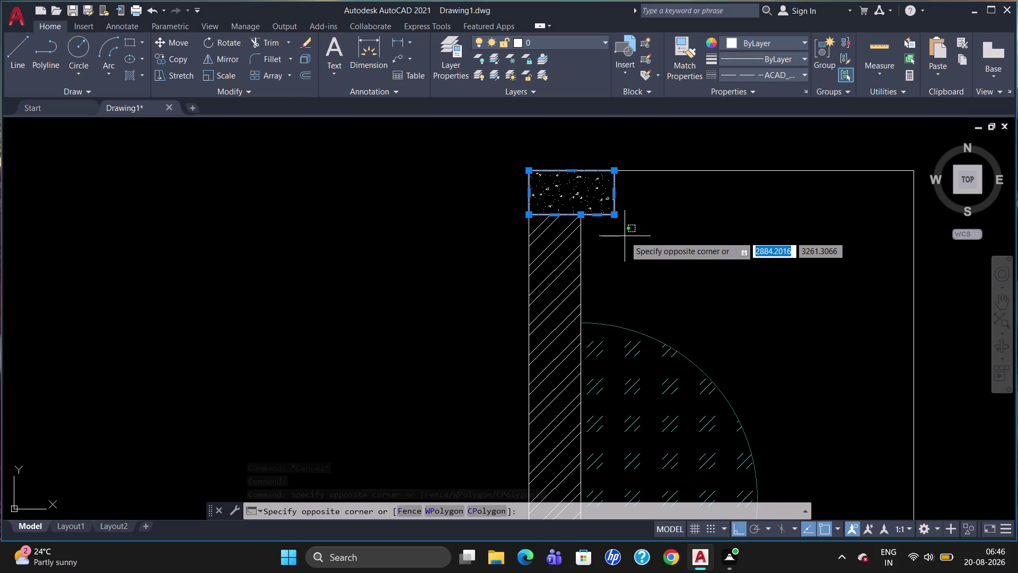
key(Escape)
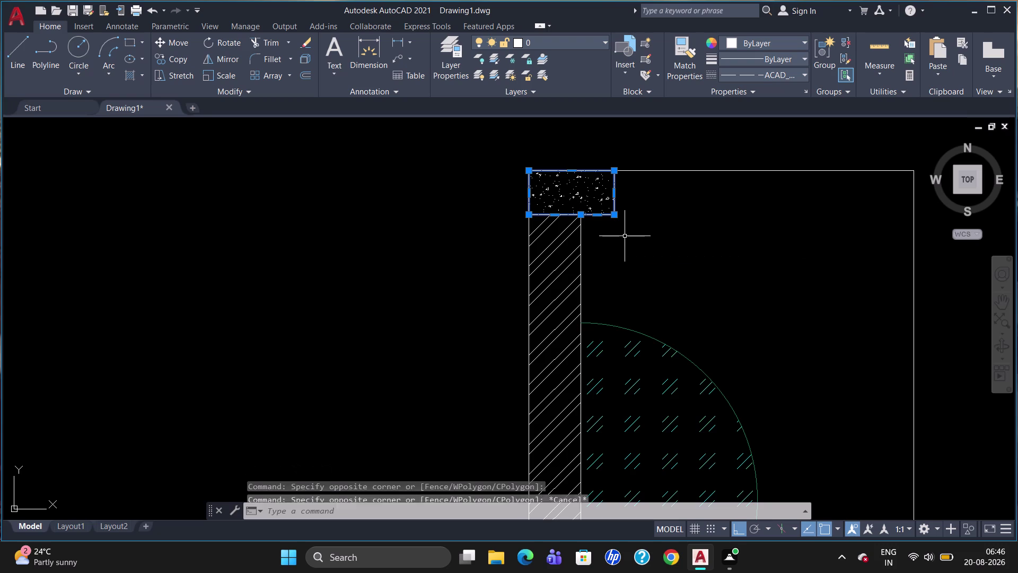
key(Escape)
key(Escape)
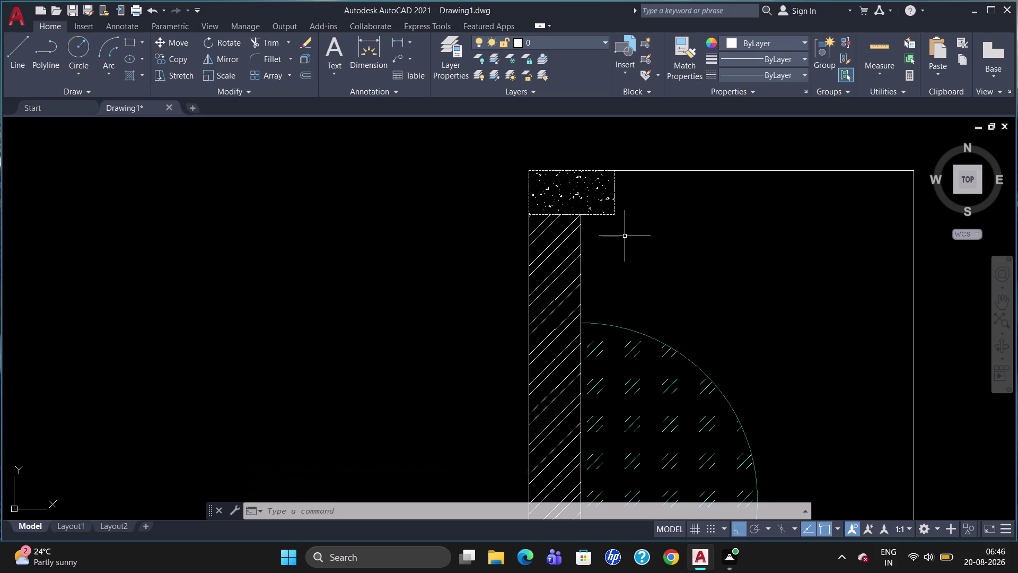
click(593, 214)
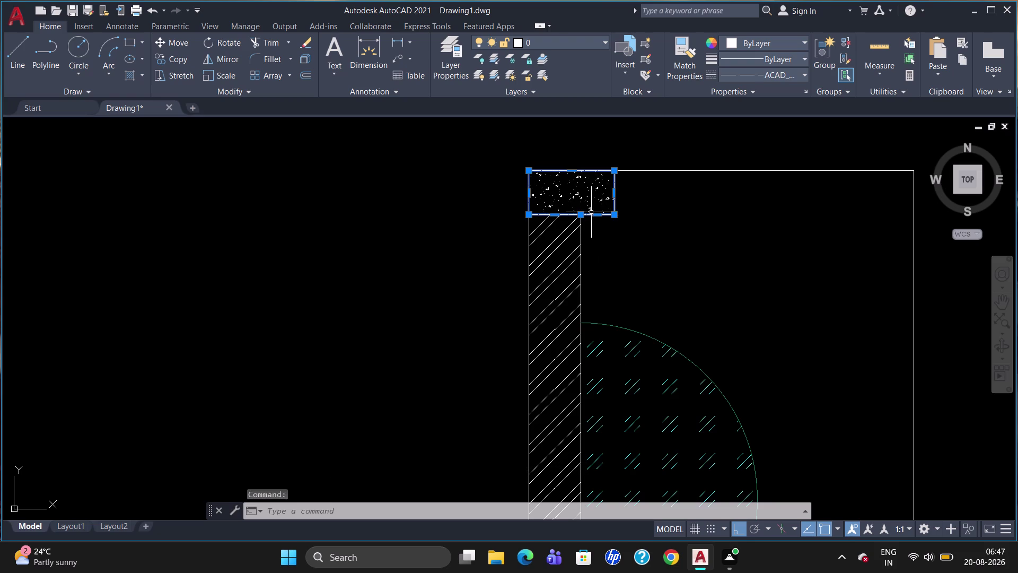
click(590, 211)
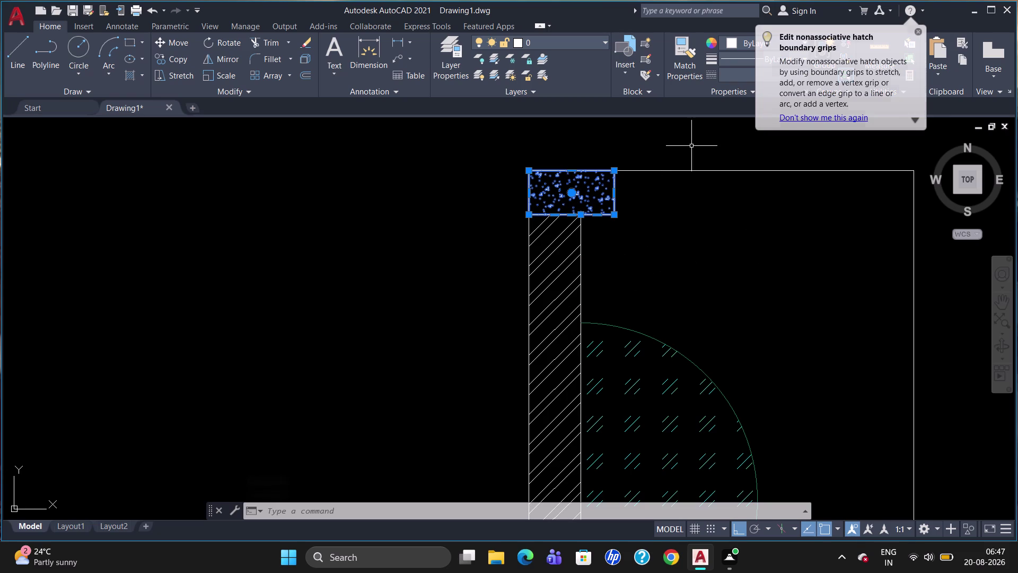
click(920, 33)
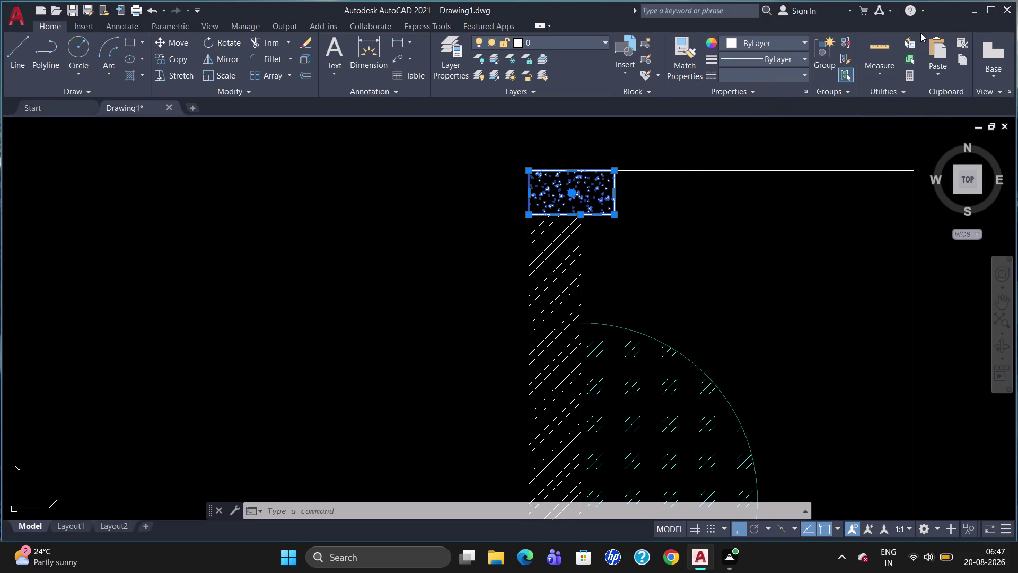
In Properties, set the corner block's colour to Red and linetype scale to 0.5.
key(ctrl+1)
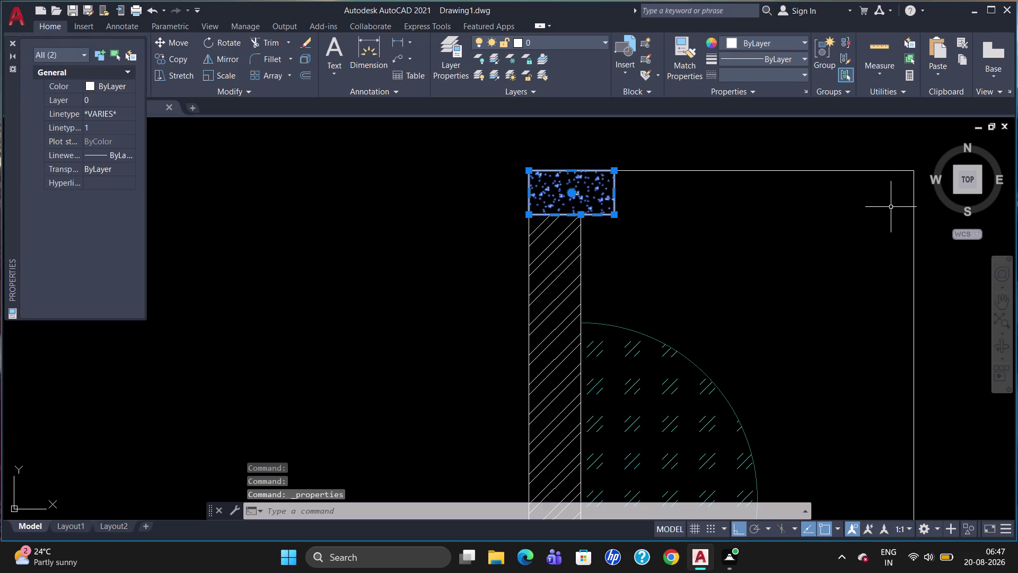
click(114, 85)
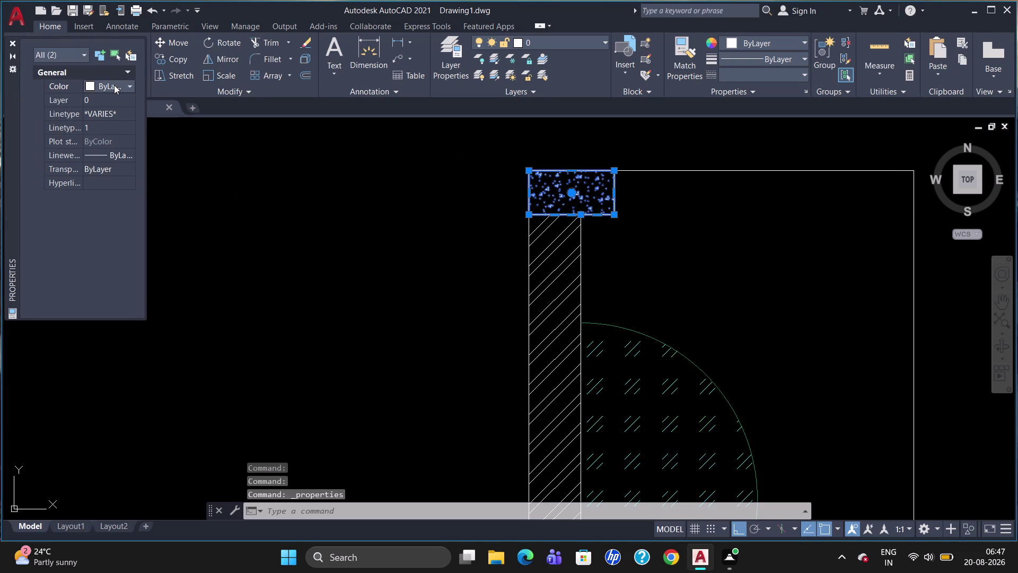
click(117, 86)
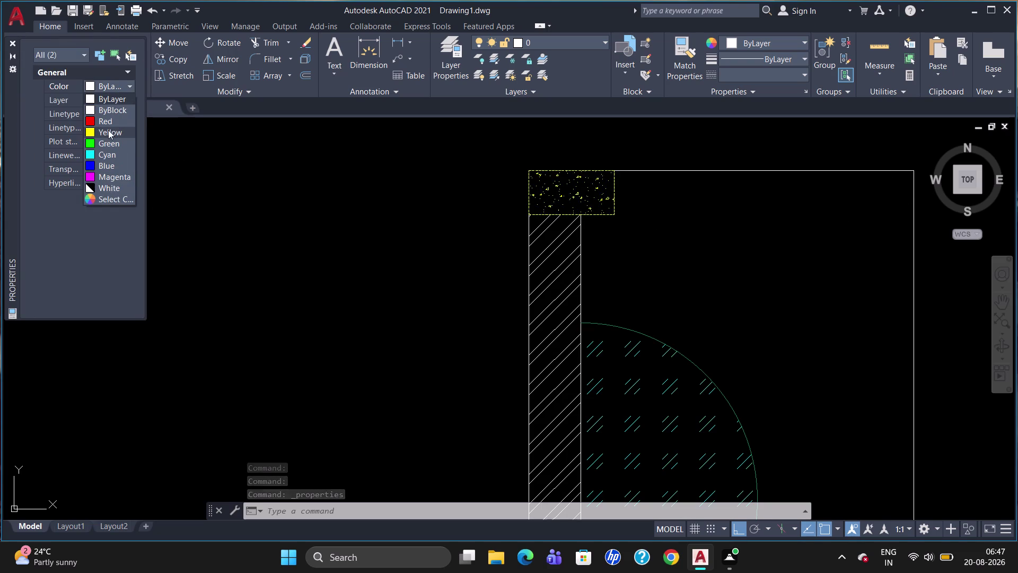
click(109, 120)
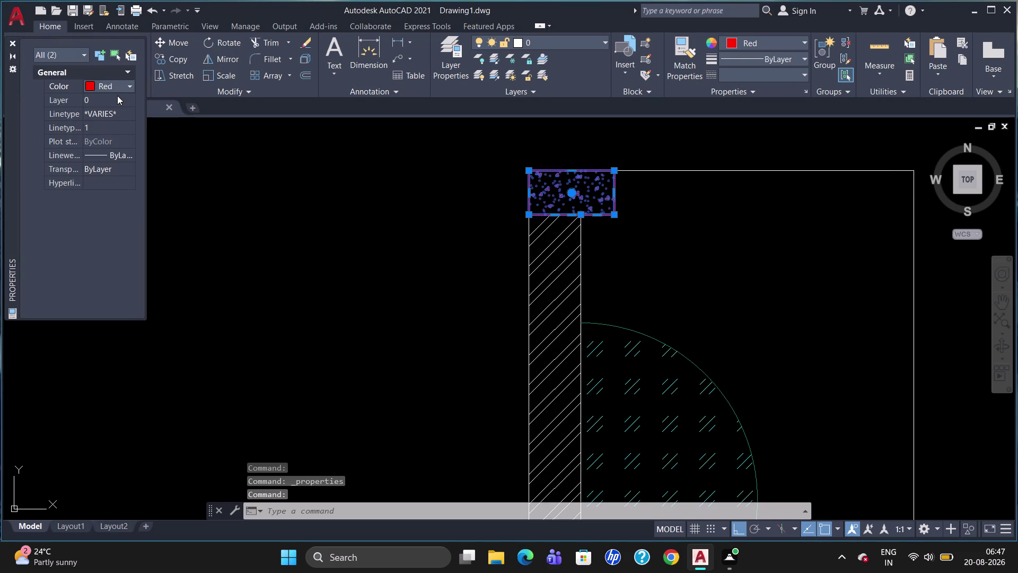
click(117, 100)
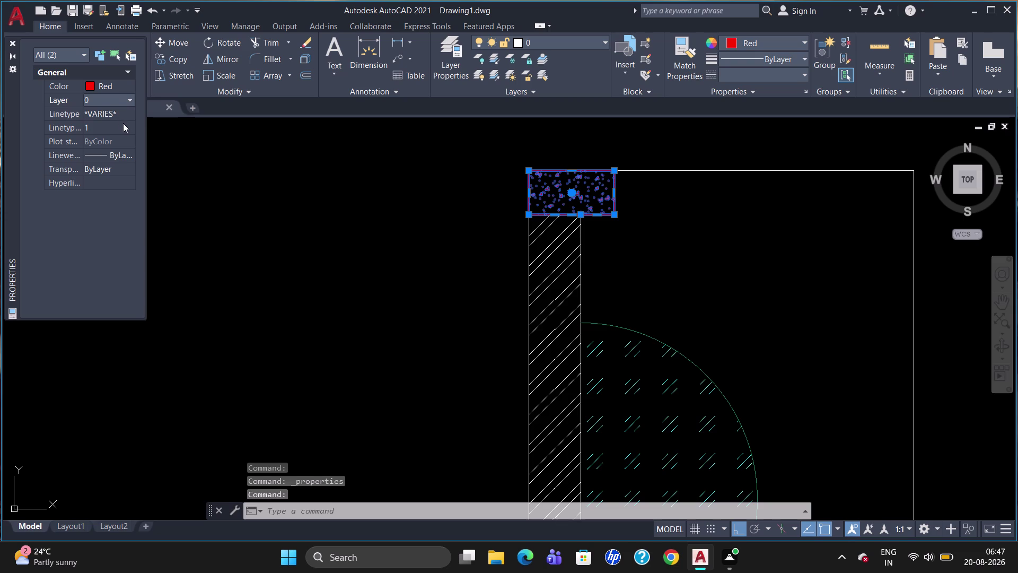
click(123, 124)
key(BackSpace)
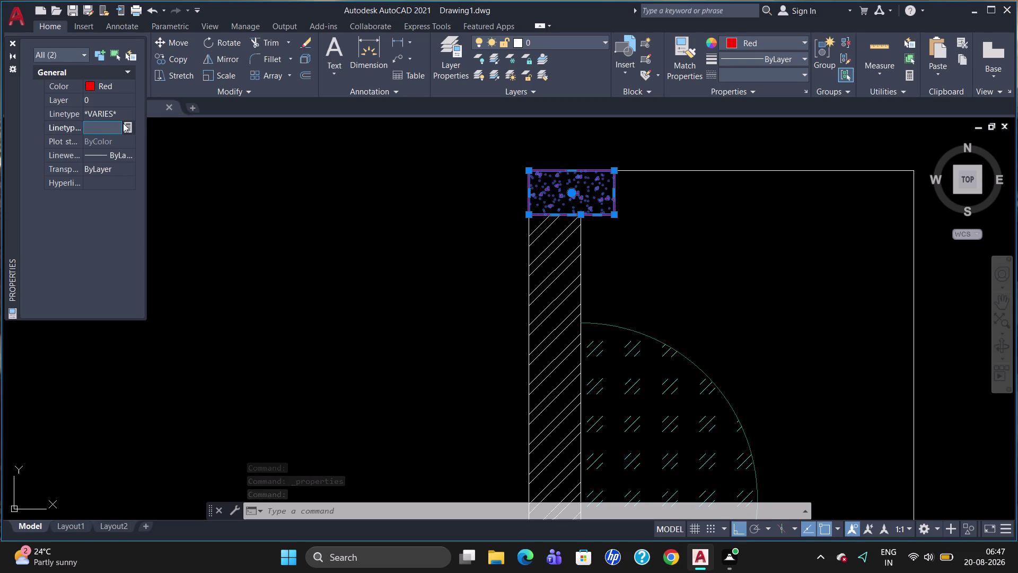
text(0.5)
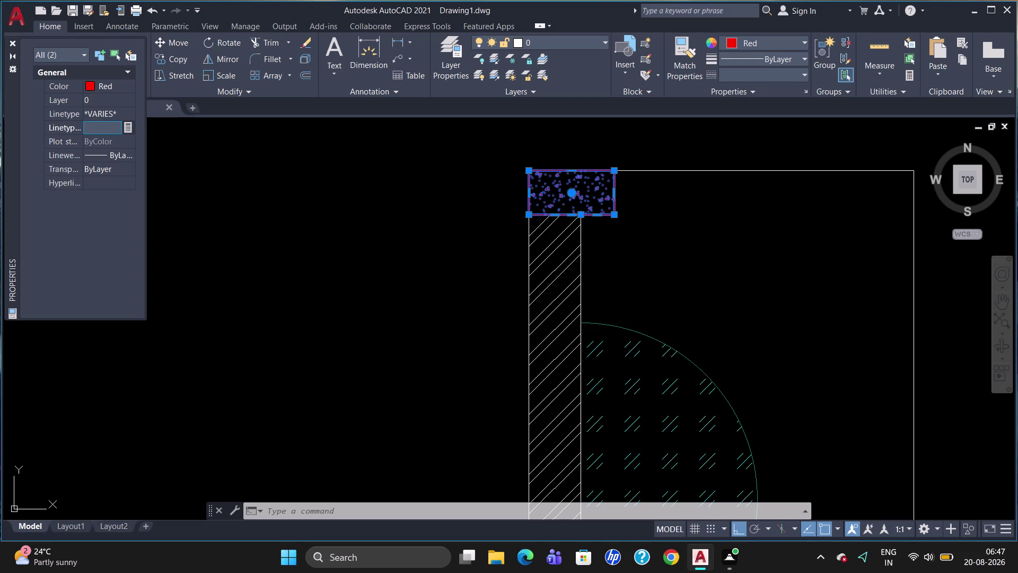
key(Return)
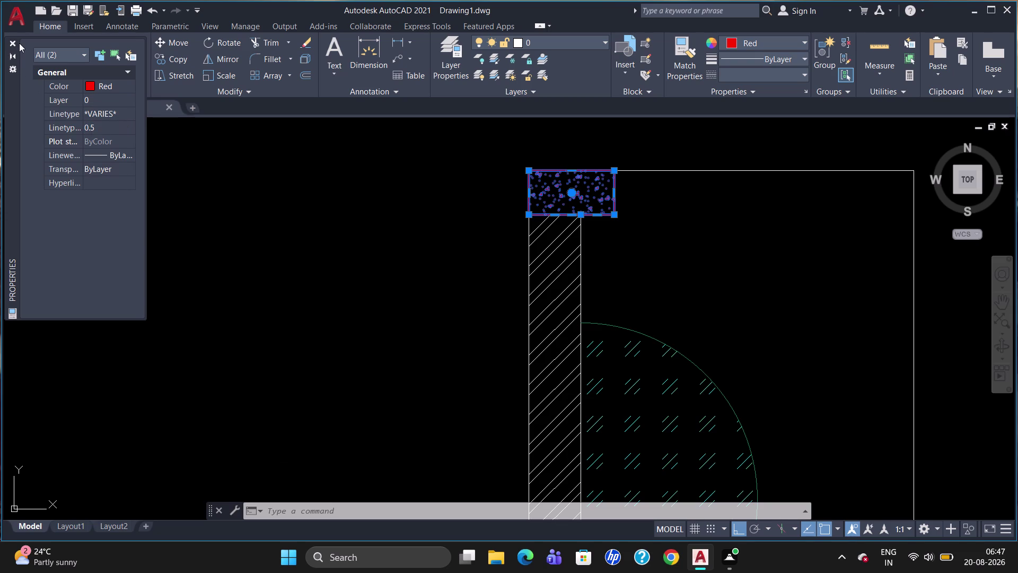
click(12, 44)
key(Escape)
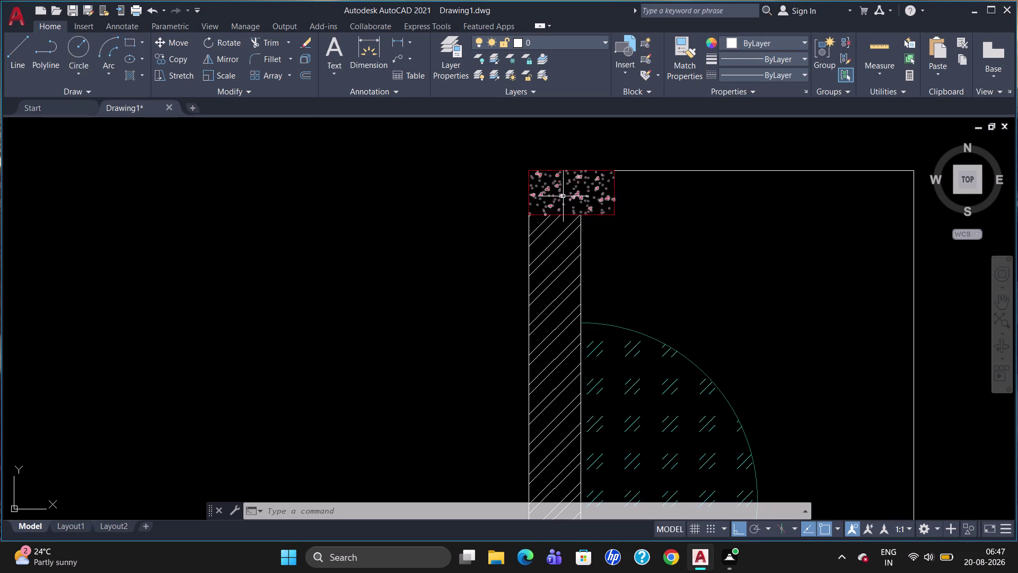
Set the corner block's concrete hatch colour to ByBlock so its dots show white.
click(563, 196)
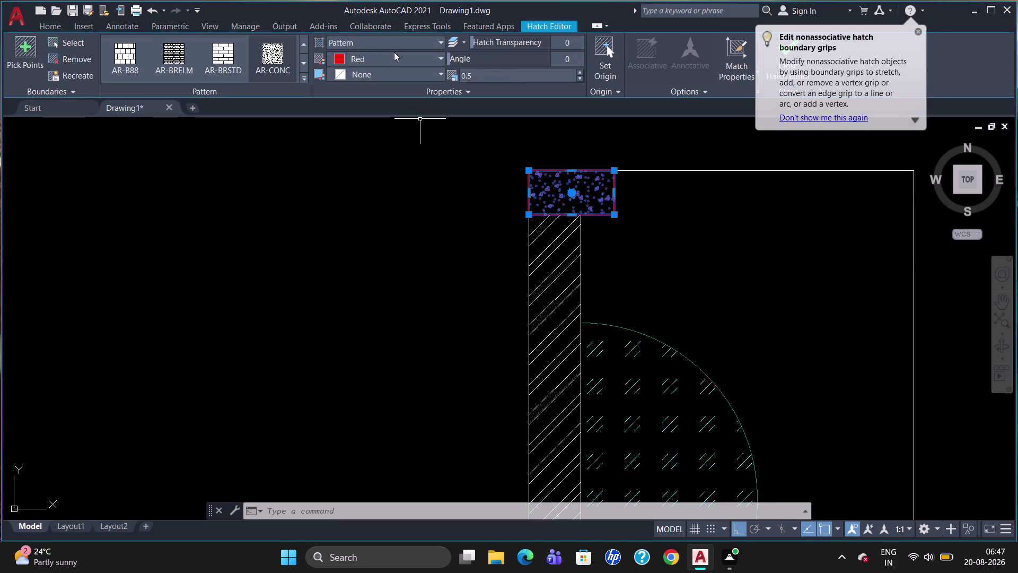
click(394, 52)
click(342, 90)
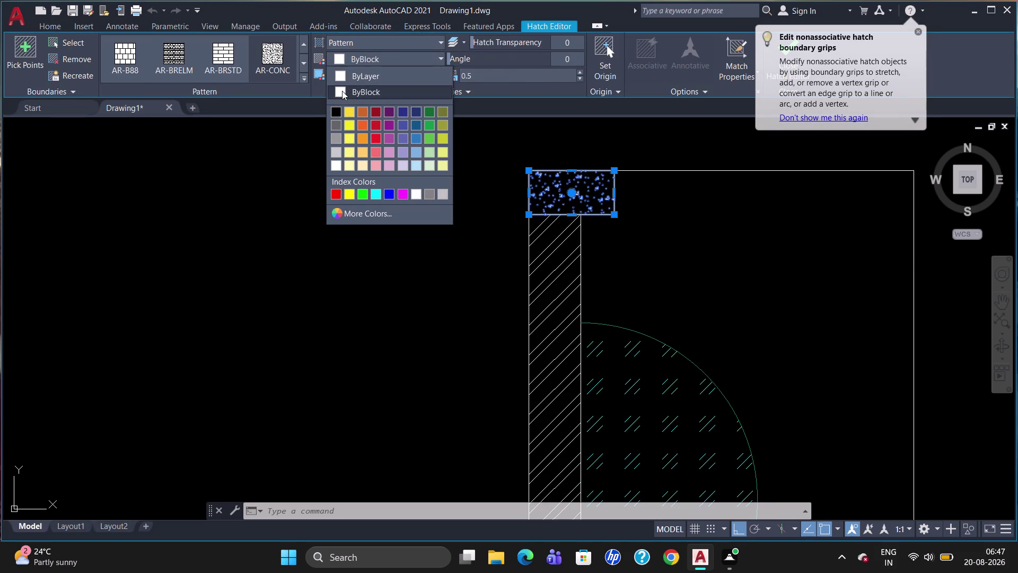
key(Escape)
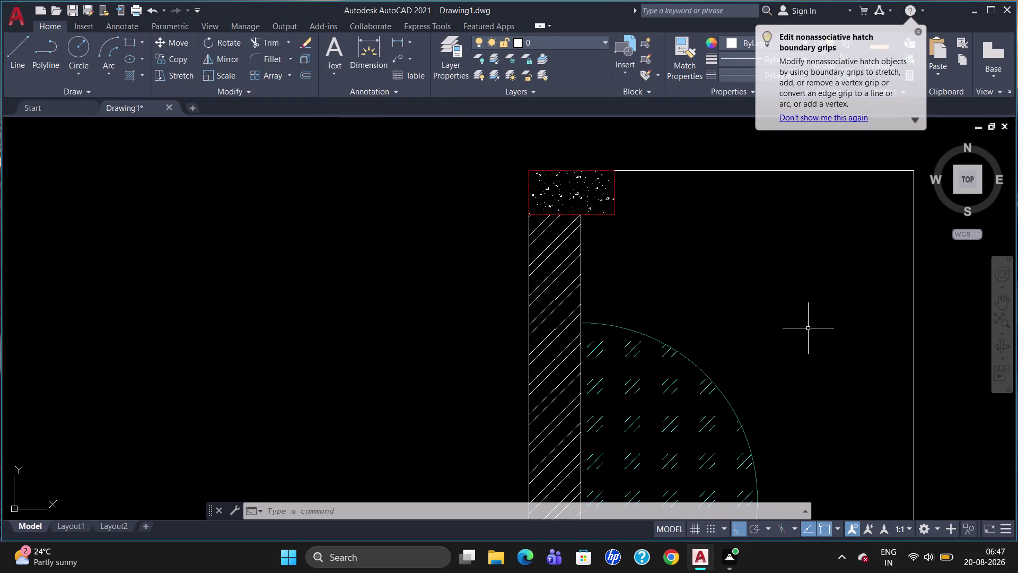
click(918, 31)
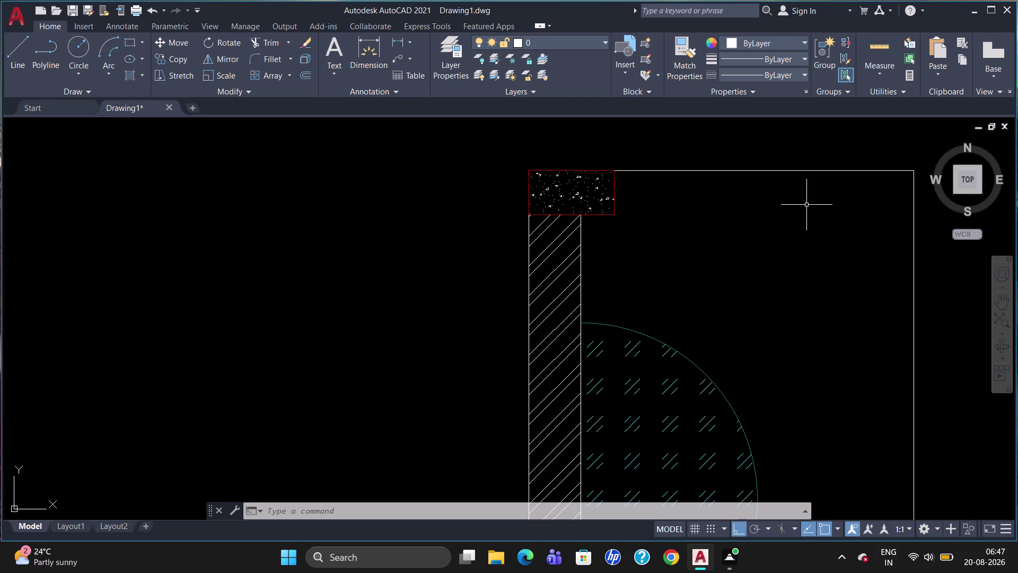
scroll(down, 3)
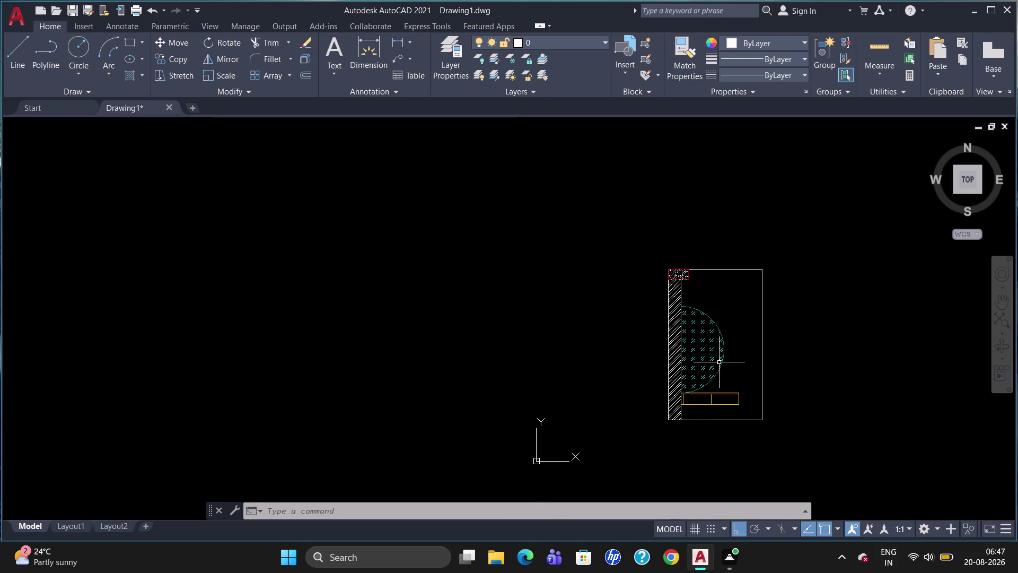
scroll(up, 3)
scroll(down, 3)
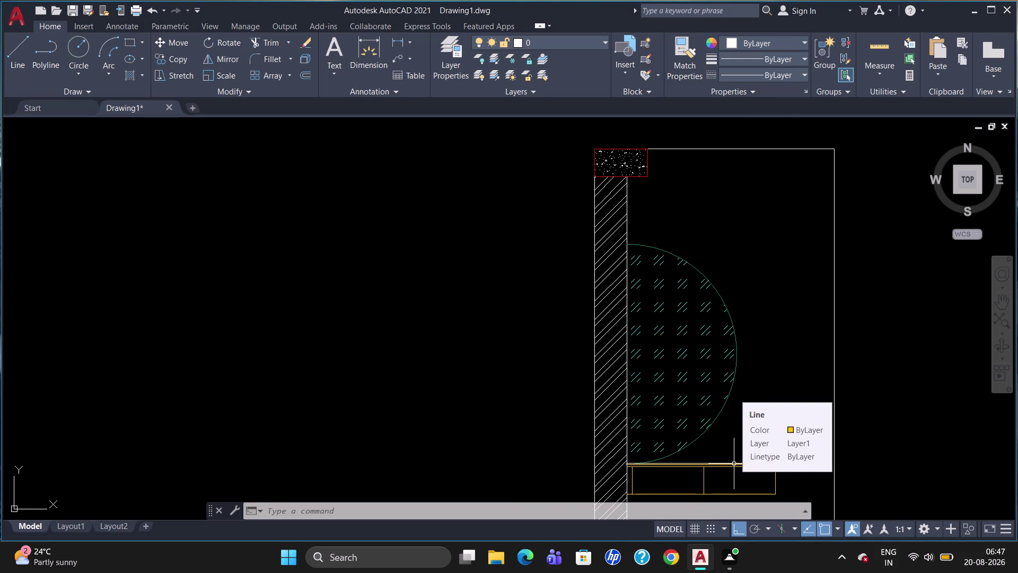
Draw an MTEXT box inside the drawer rectangle with text height 40.
key(t)
key(Return)
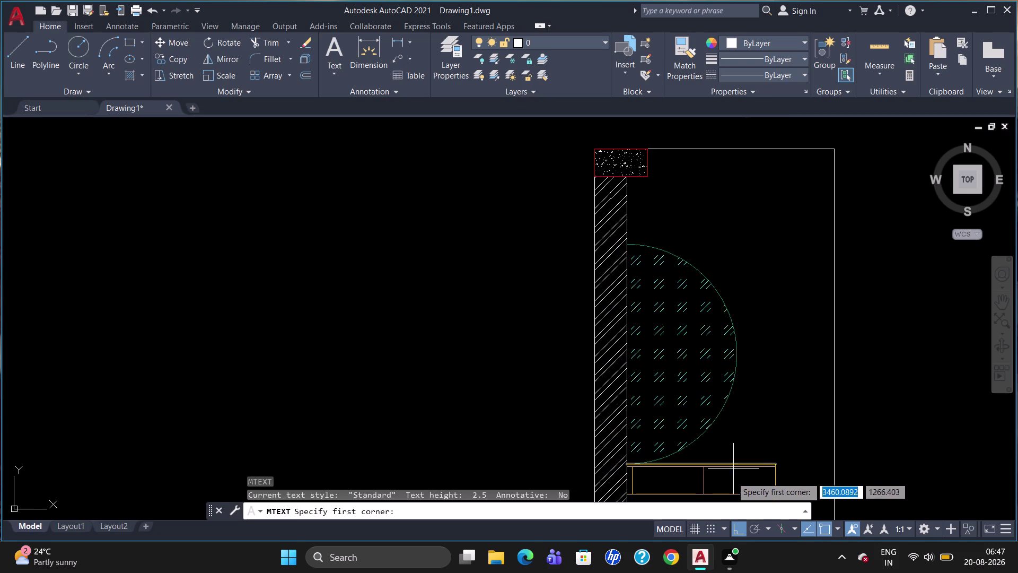
click(720, 478)
drag(720, 478, 752, 482)
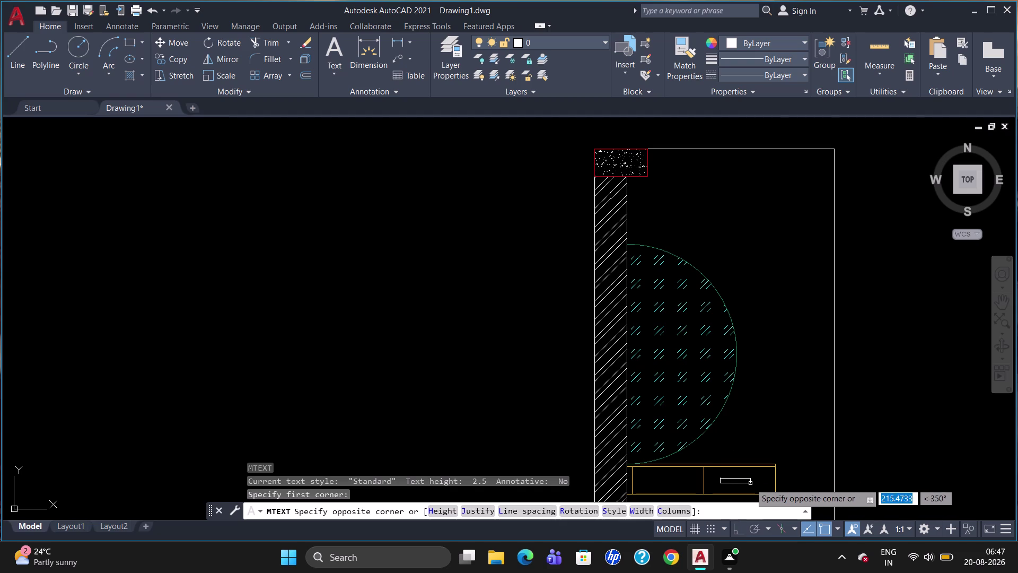
drag(752, 482, 764, 486)
click(764, 486)
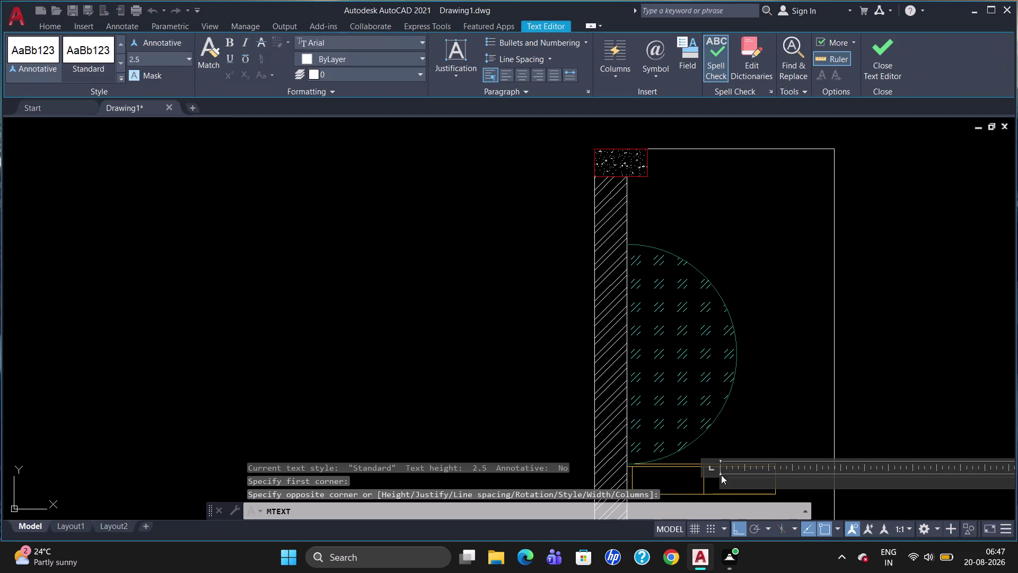
click(168, 60)
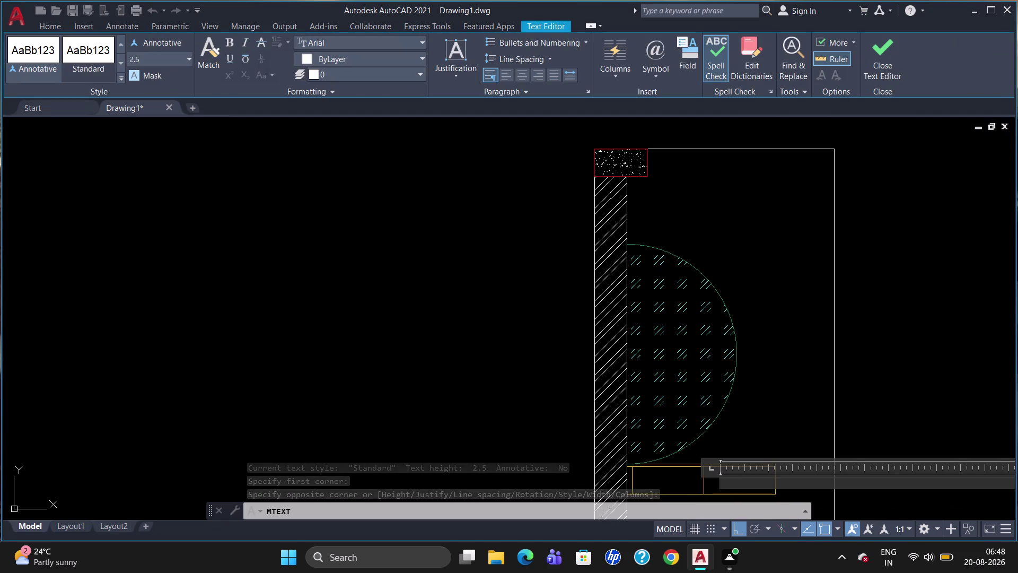
key(BackSpace)
text(40)
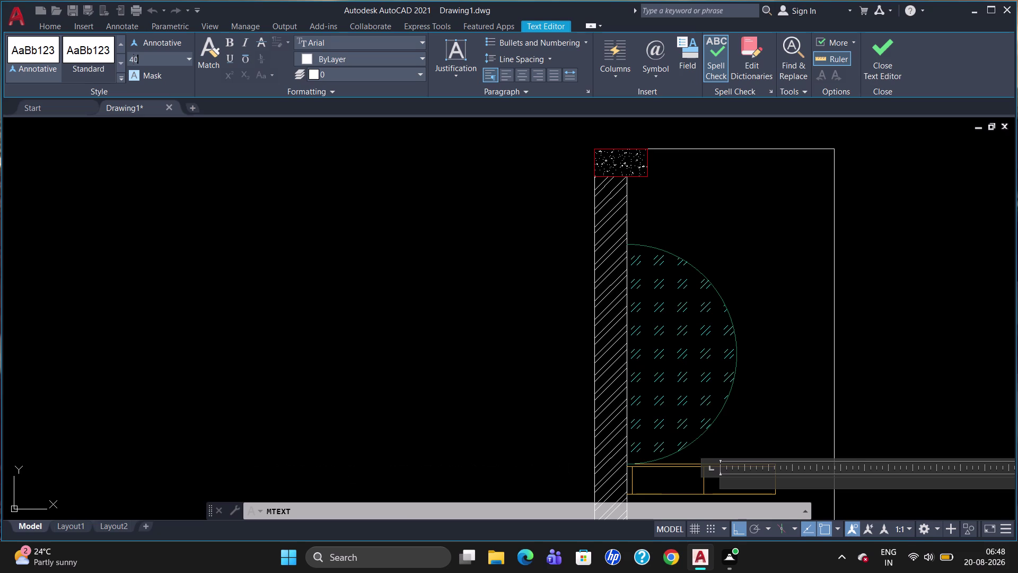
key(Return)
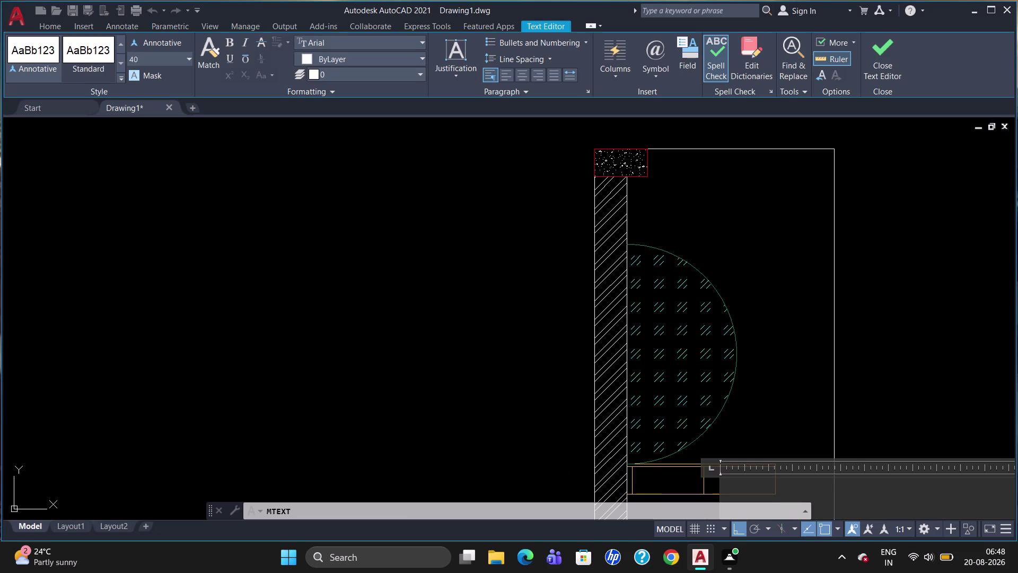
Type 'Drawer' as the label and close the text editor.
key(d)
text(ra)
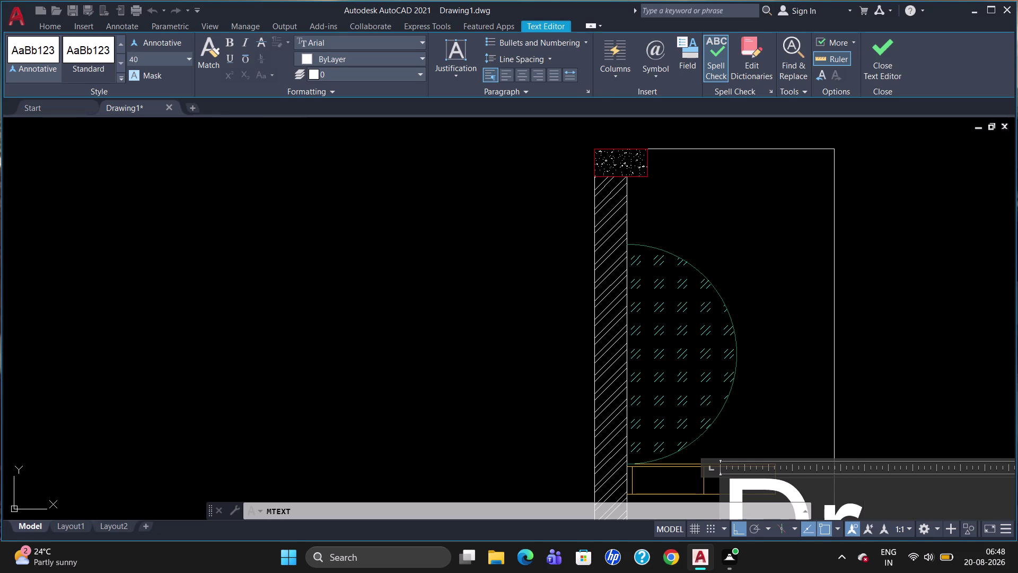
text(wer)
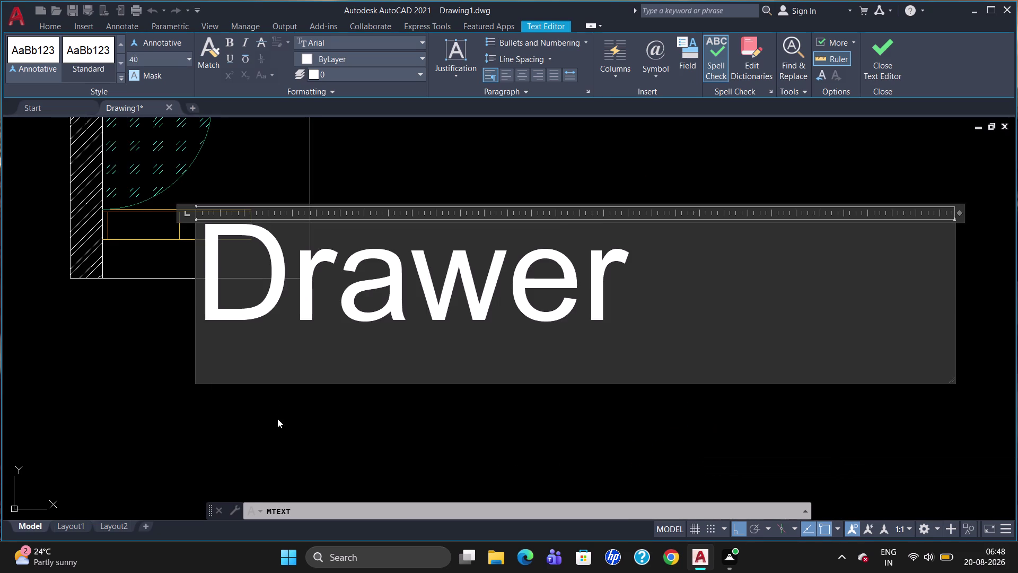
click(279, 421)
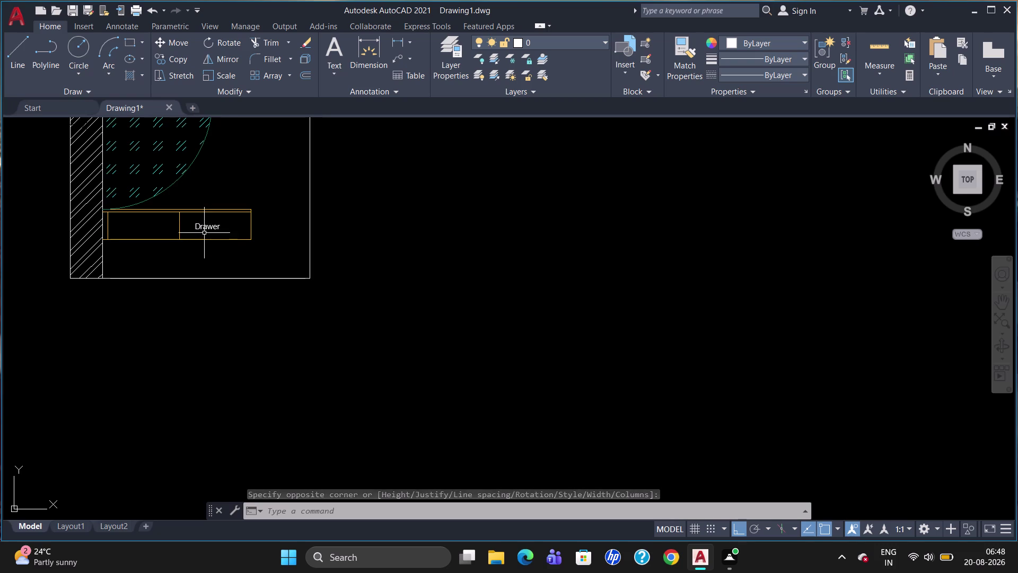
click(204, 228)
text(co)
key(Return)
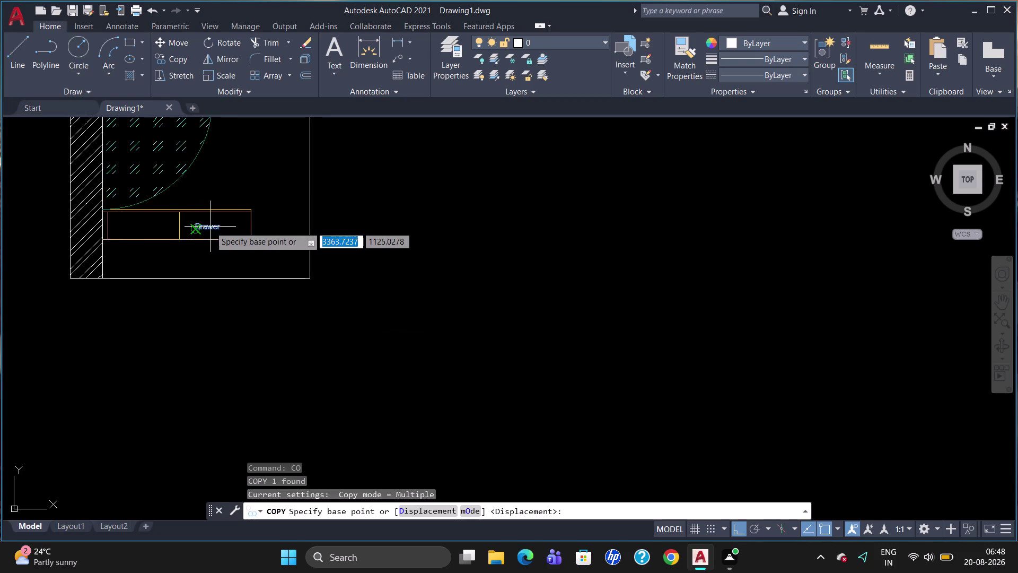
Place a copy of the Drawer label in the neighbouring drawer compartment.
drag(210, 227, 142, 230)
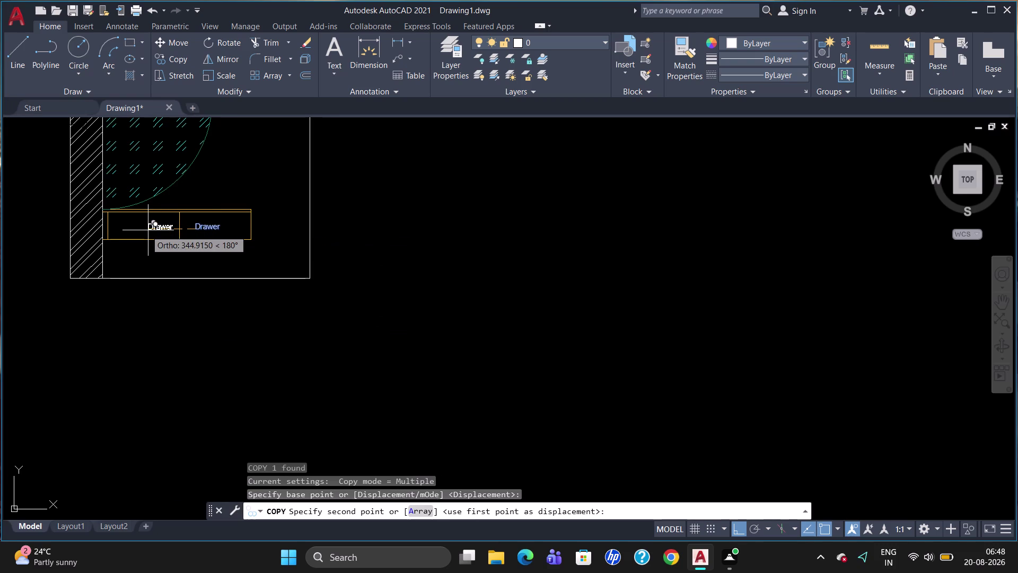
drag(142, 230, 132, 228)
click(133, 228)
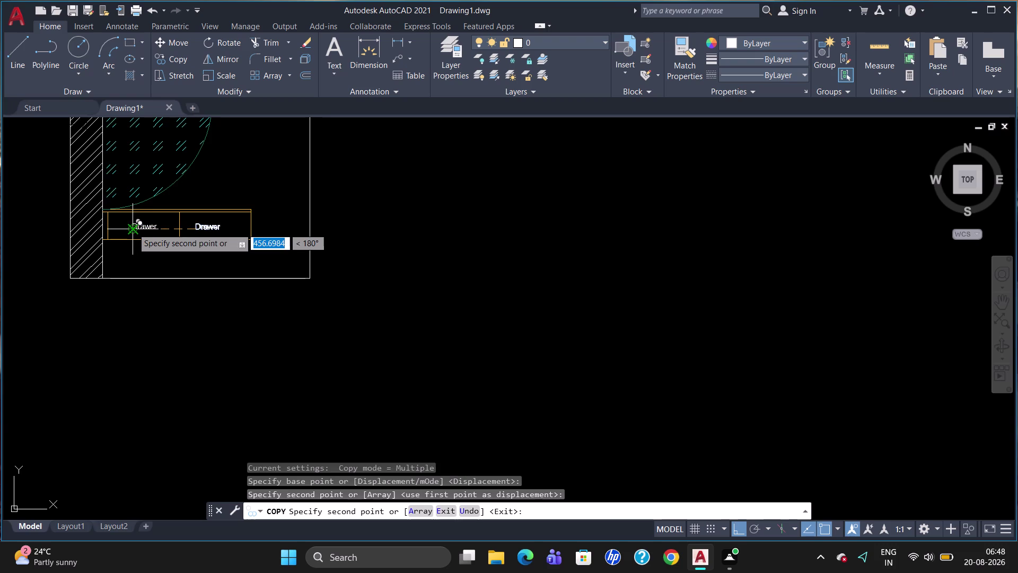
key(Escape)
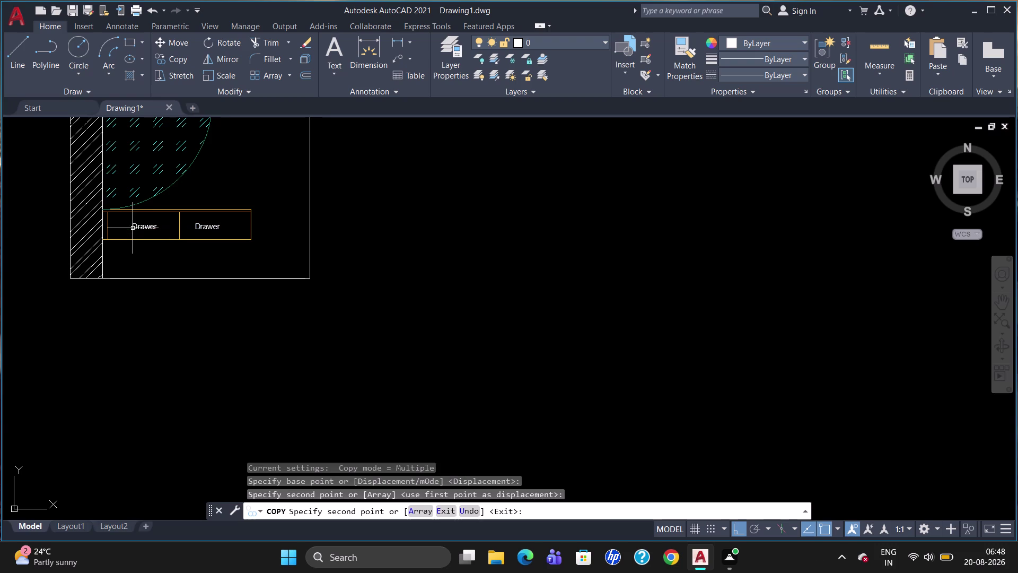
key(t)
key(Return)
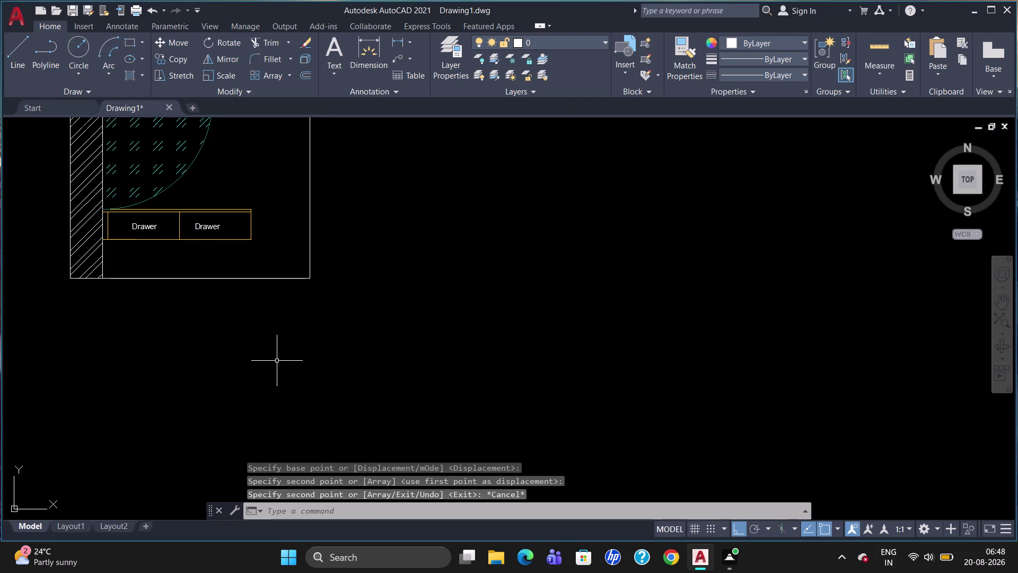
drag(278, 350, 333, 357)
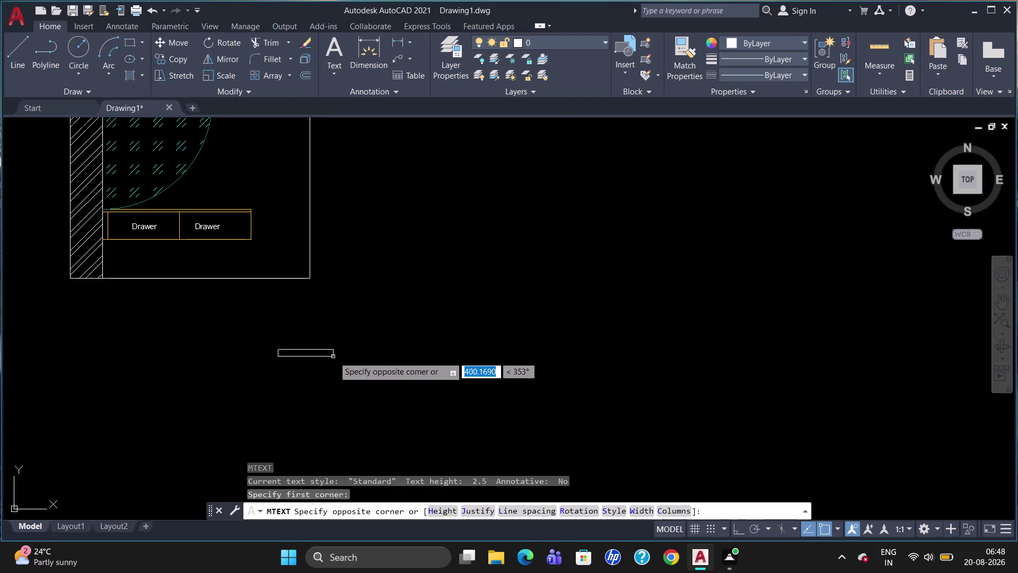
Size a text box below the plan and set its text height to 40.
drag(334, 357, 334, 357)
click(334, 356)
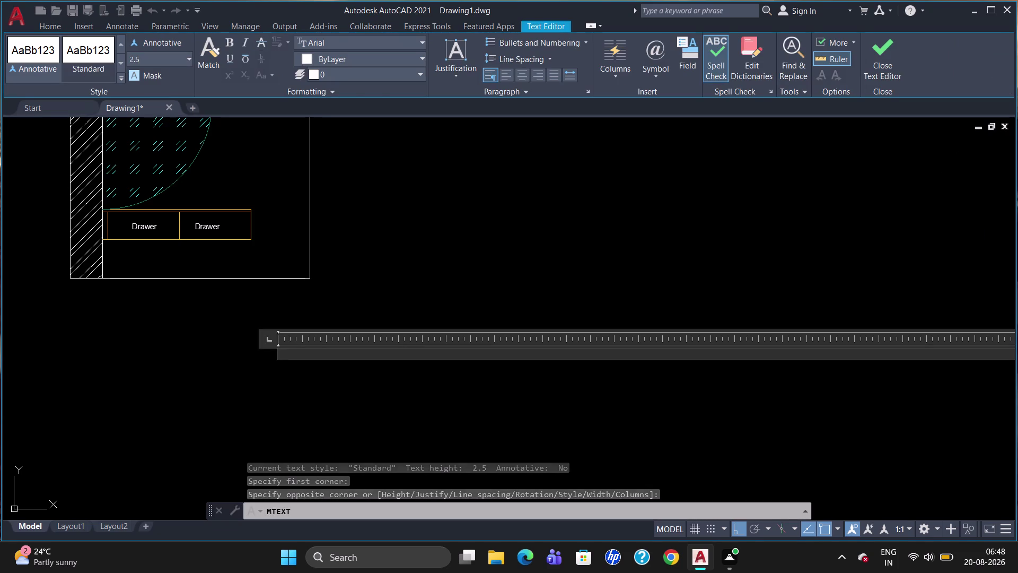
click(164, 53)
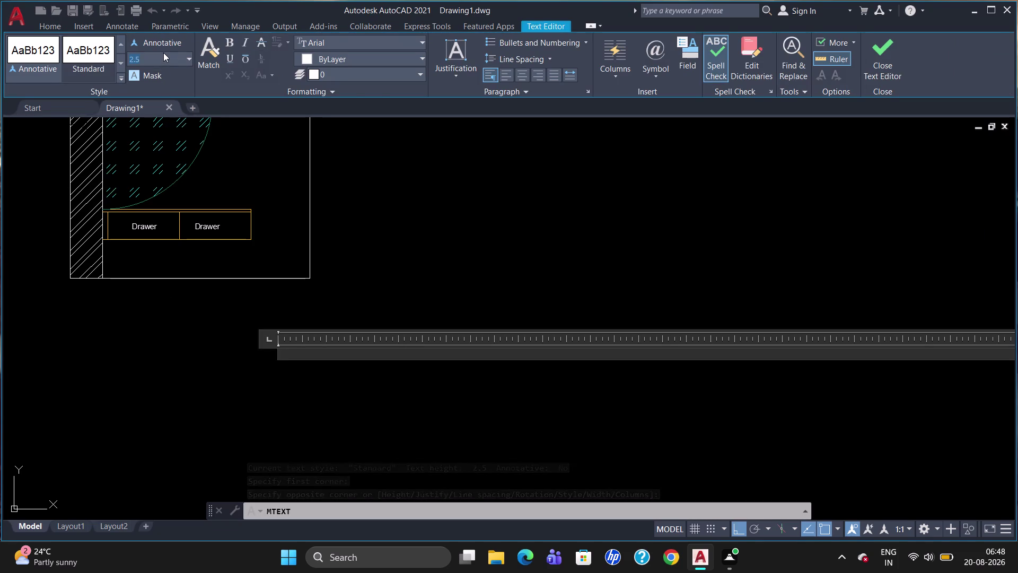
key(BackSpace)
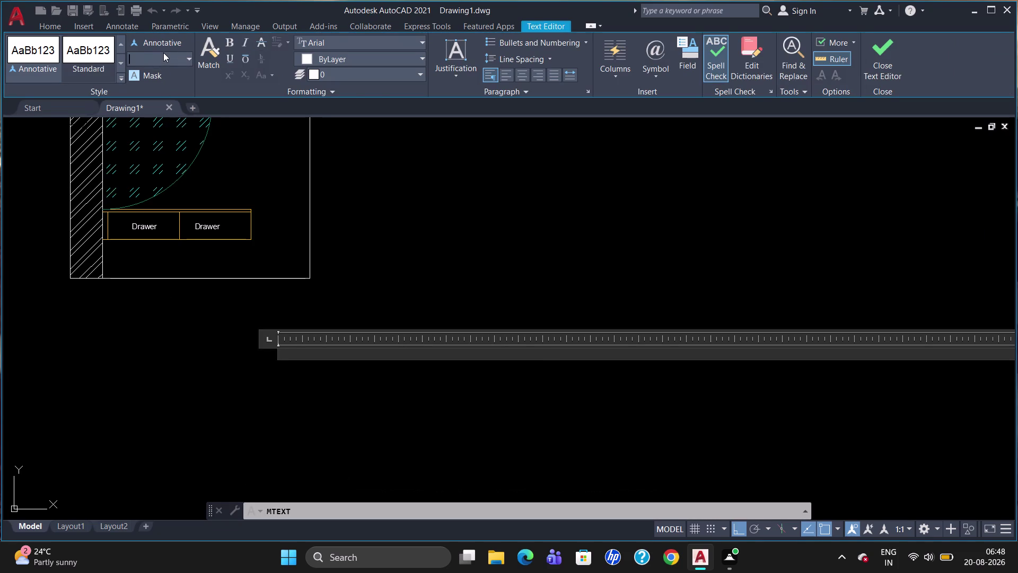
key(f)
text(ille)
text(r)
key(BackSpace)
key(BackSpace)
key(BackSpace)
key(BackSpace)
key(BackSpace)
key(BackSpace)
text(4)
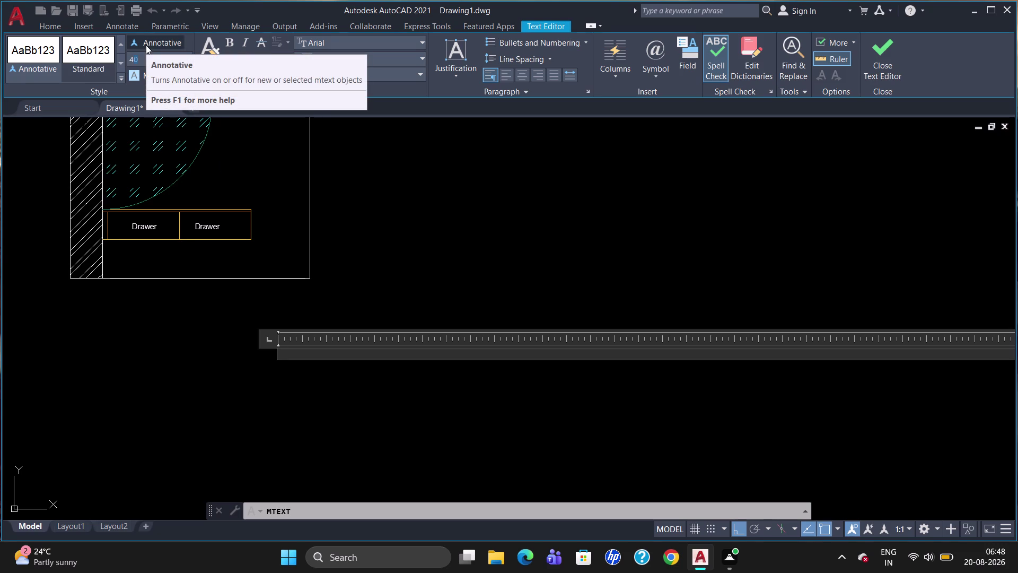
text(0)
key(Return)
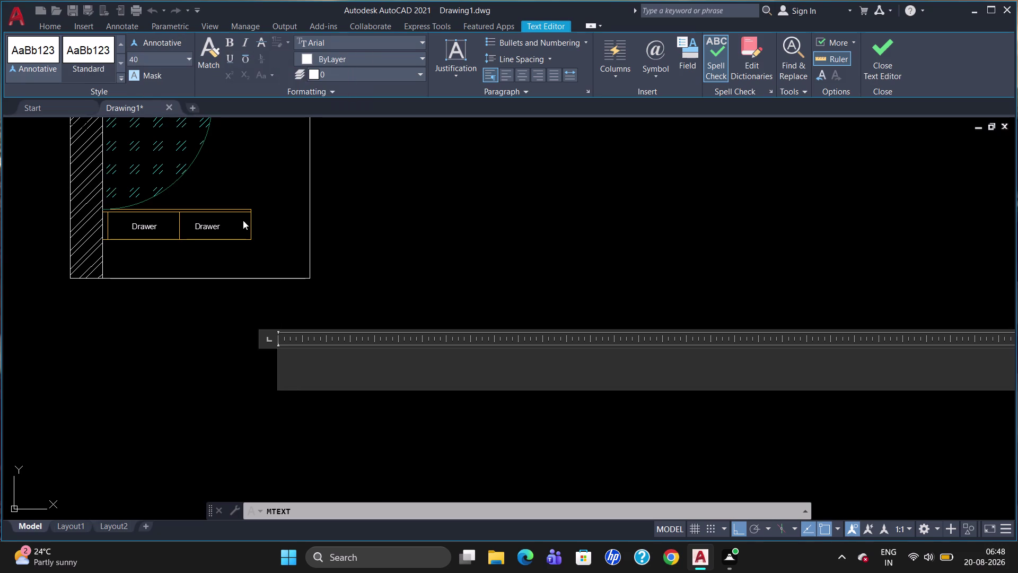
Type 'Filler' into the text box and close the editor.
click(320, 378)
key(f)
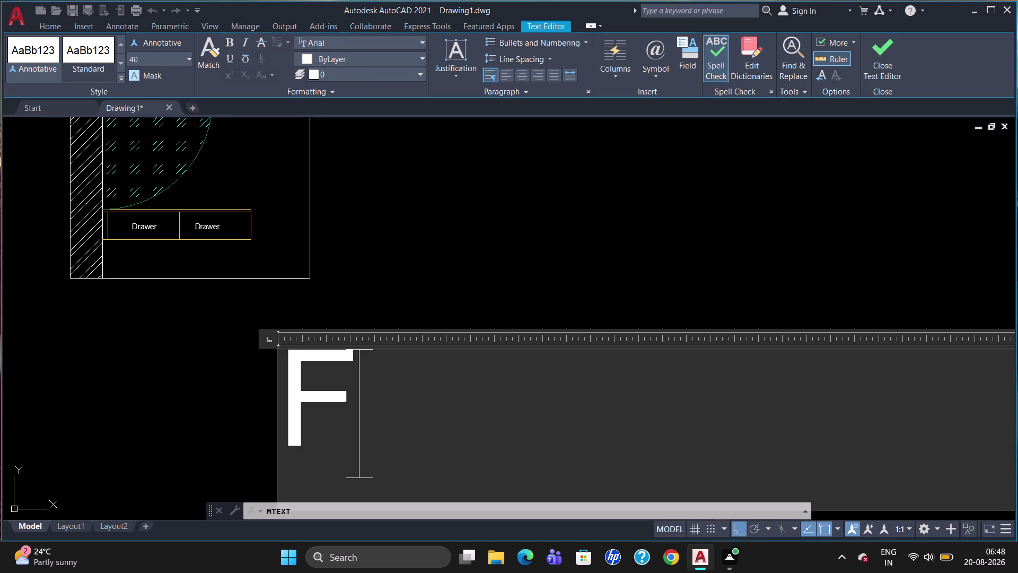
text(iller)
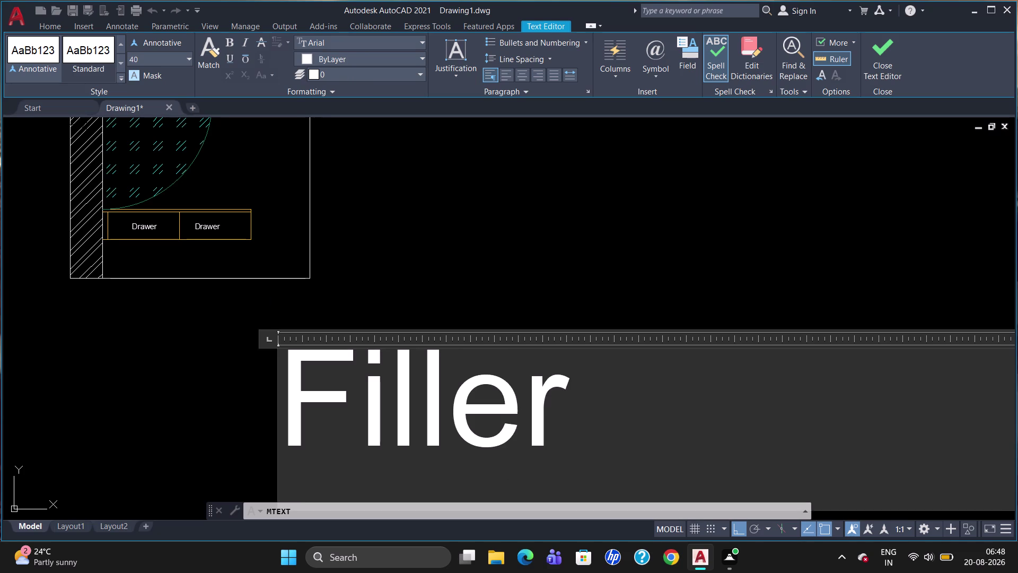
click(407, 283)
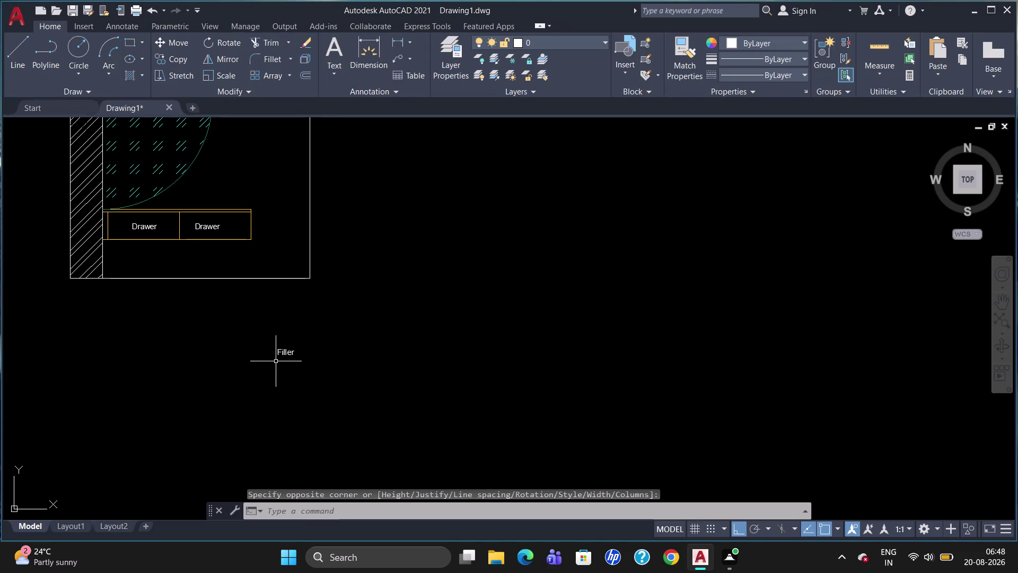
Rotate the Filler label 90 degrees so it reads vertically.
click(287, 356)
text(r)
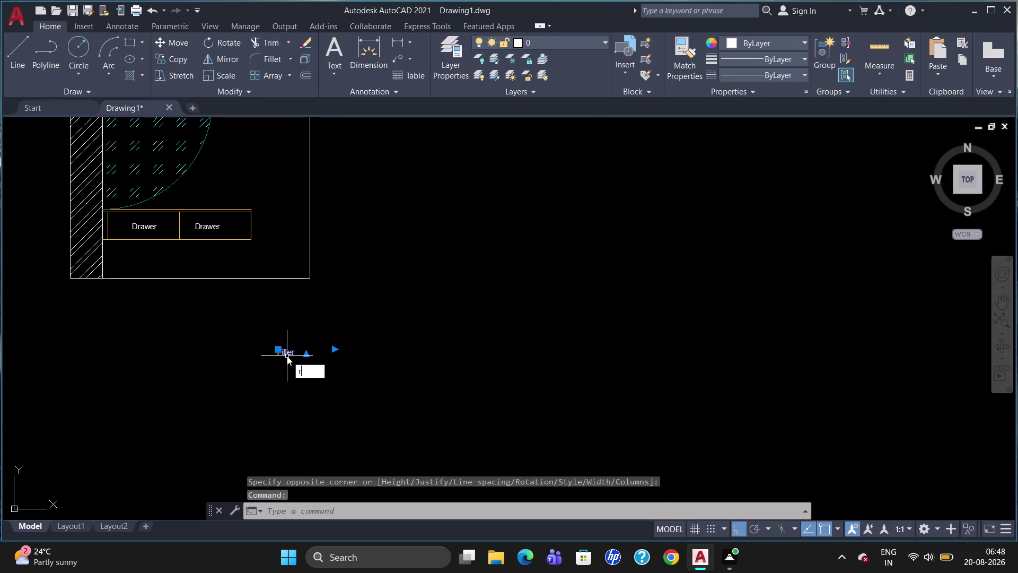
text(o)
key(Return)
drag(284, 352, 278, 287)
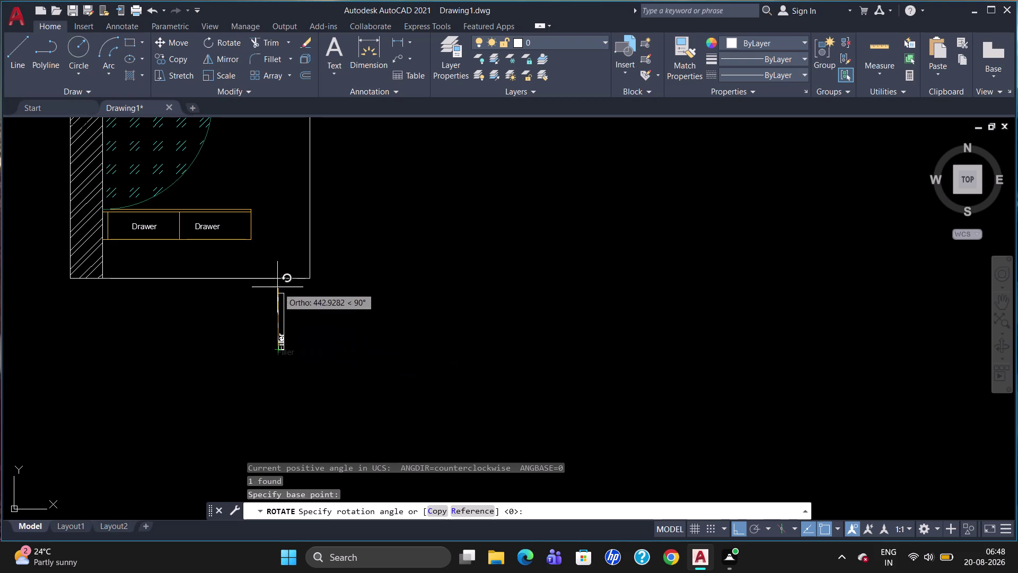
drag(277, 286, 272, 258)
click(272, 258)
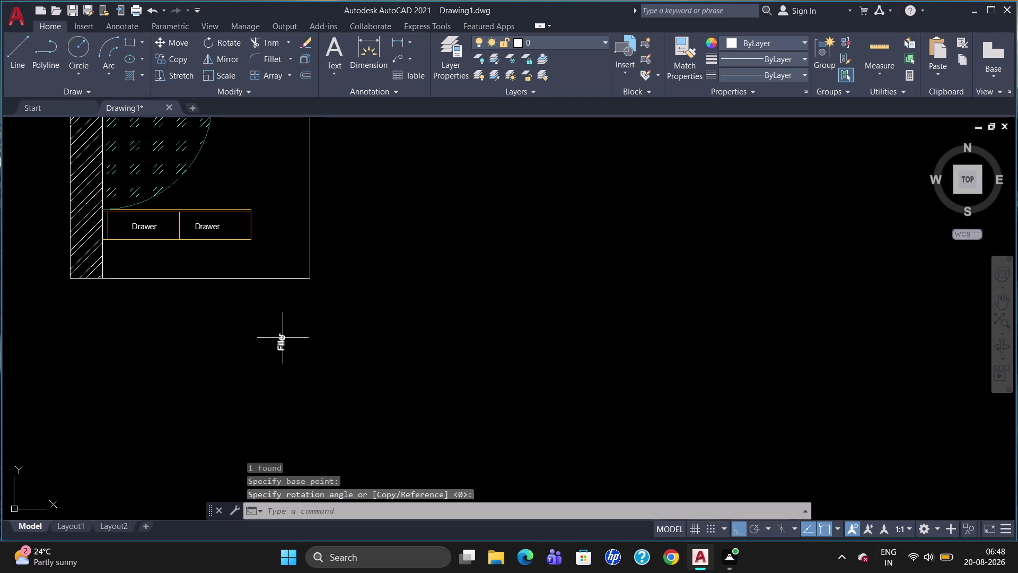
Move the Filler label into the gap between the wall hatch and drawers.
click(282, 339)
key(m)
key(Return)
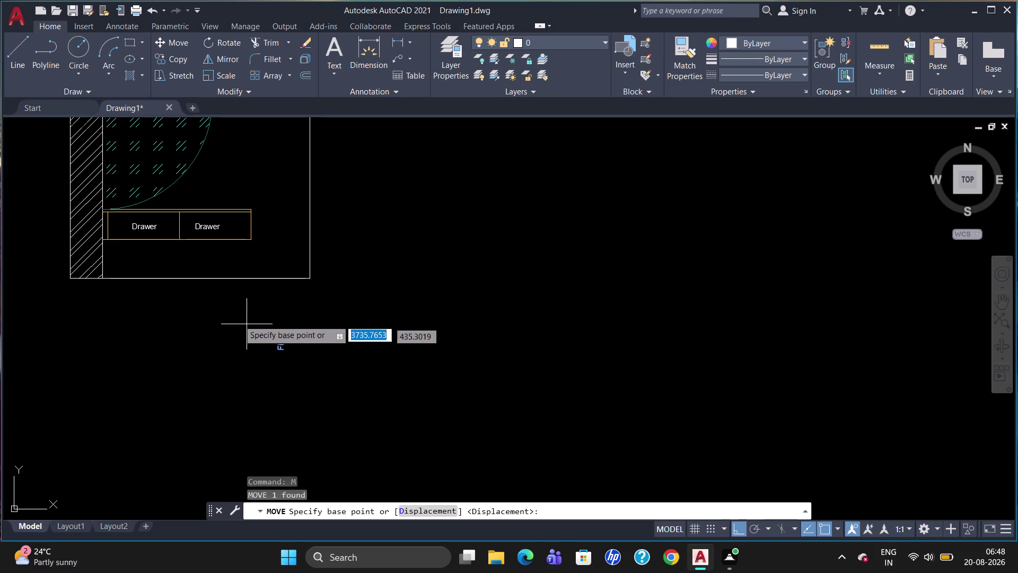
click(276, 351)
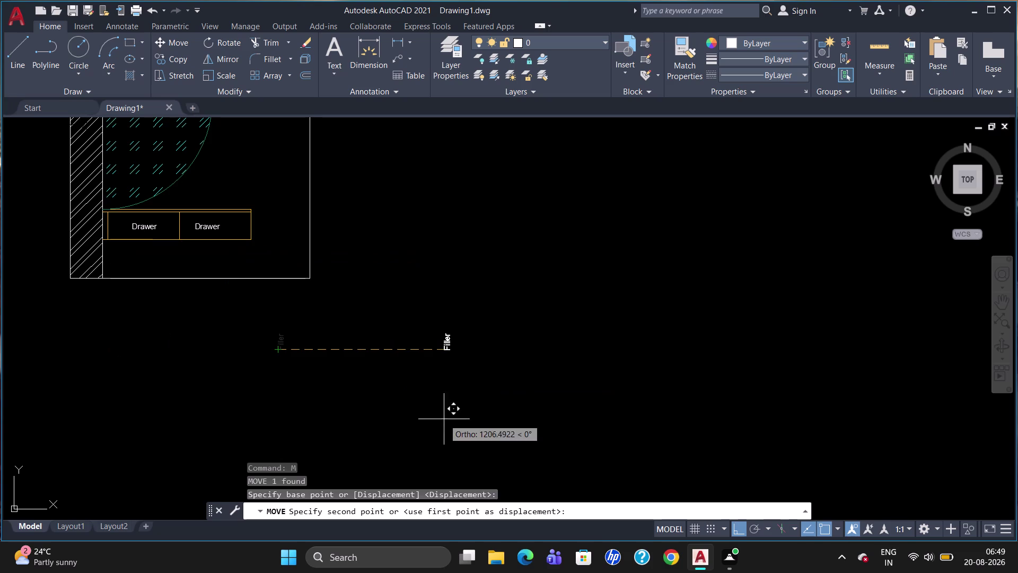
click(757, 527)
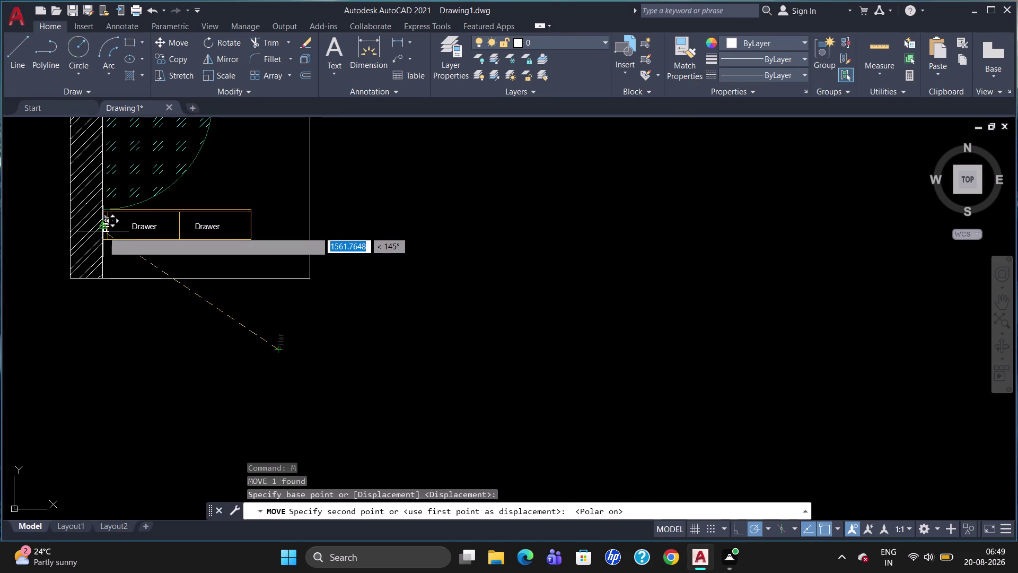
click(103, 233)
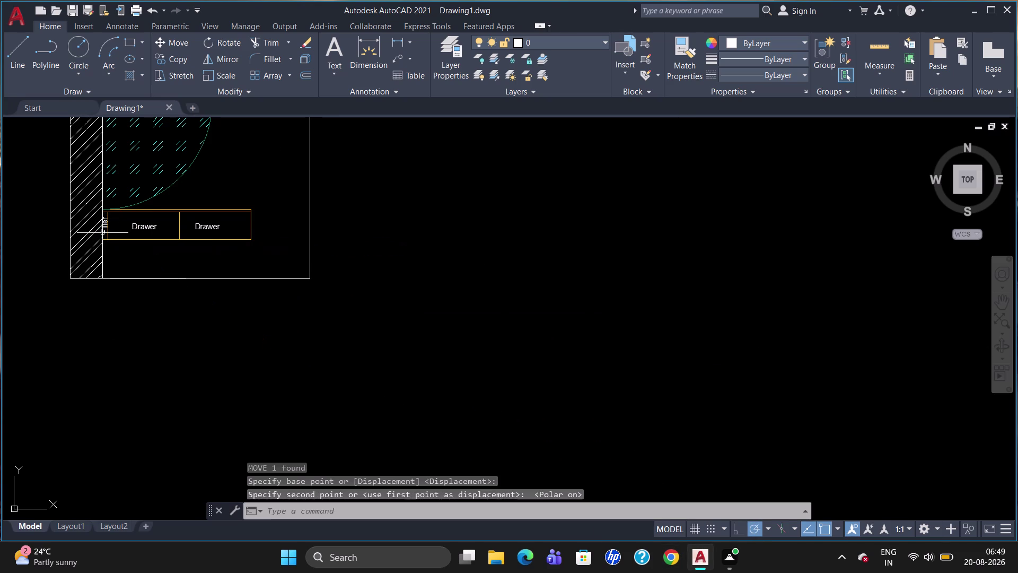
key(Escape)
Copy the Drawer text with CO into the door swing area.
scroll(down, 3)
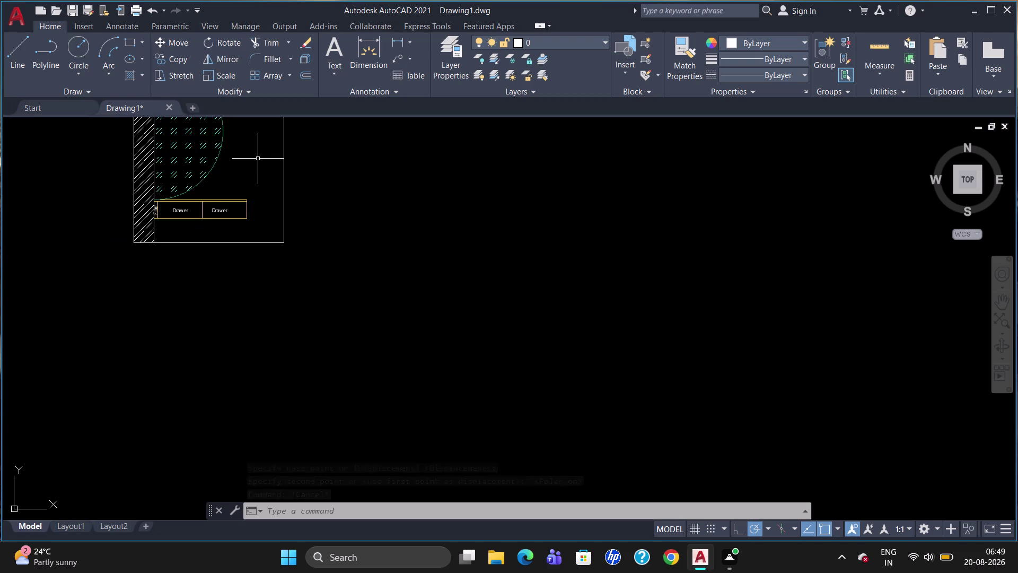
scroll(up, 3)
scroll(down, 3)
scroll(up, 3)
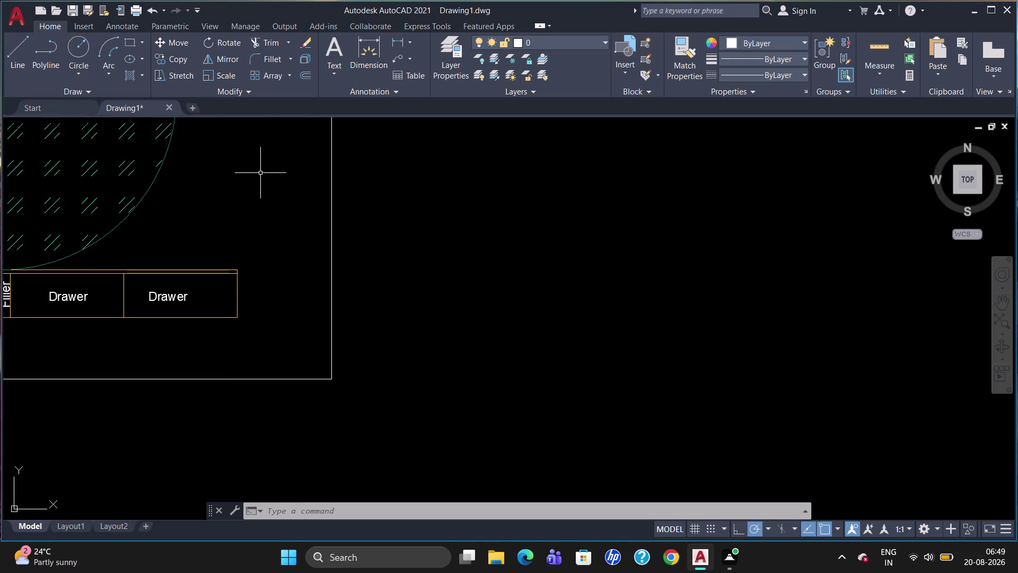
scroll(down, 3)
scroll(up, 3)
scroll(down, 3)
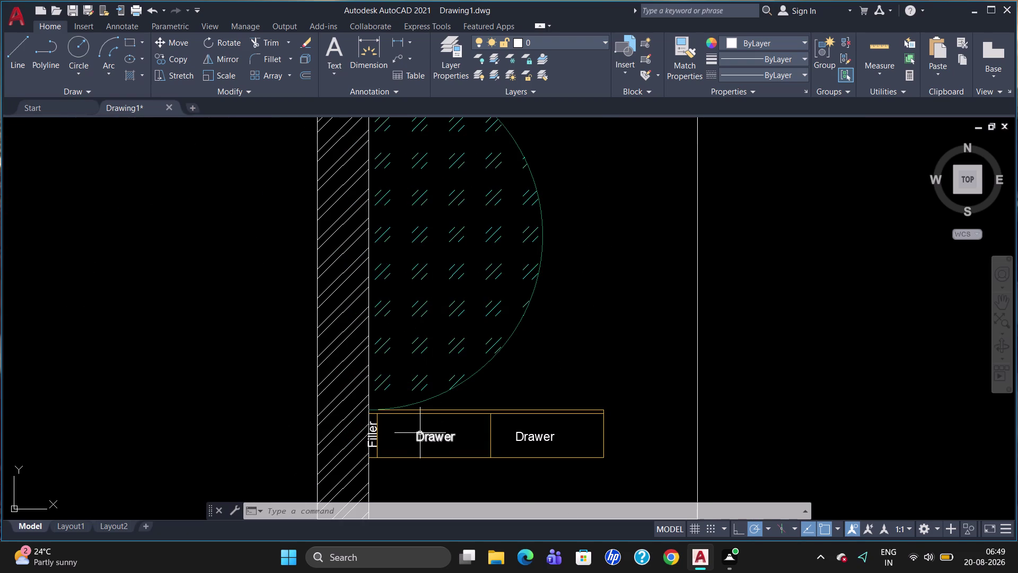
click(420, 434)
text(co)
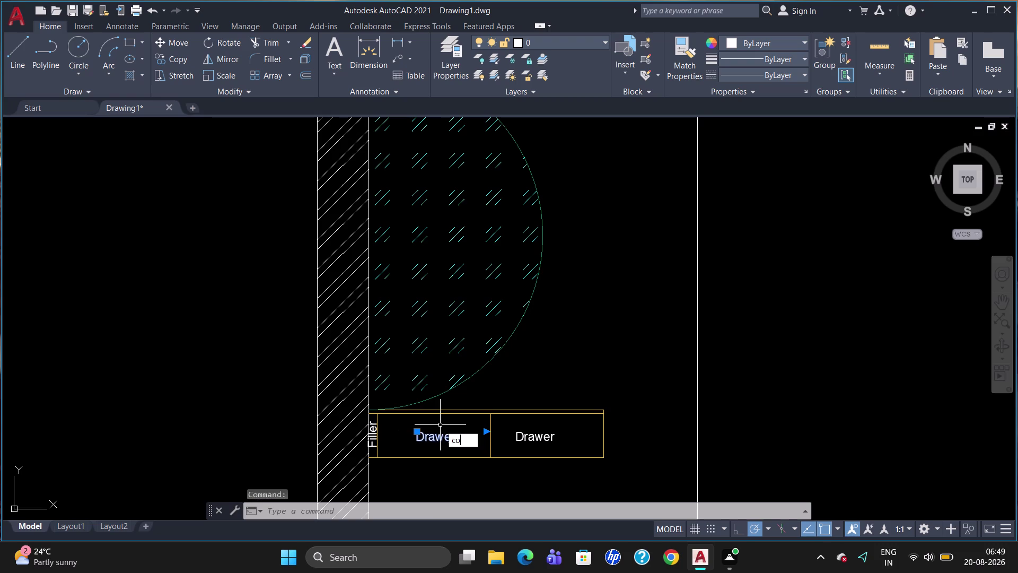
key(Return)
click(427, 444)
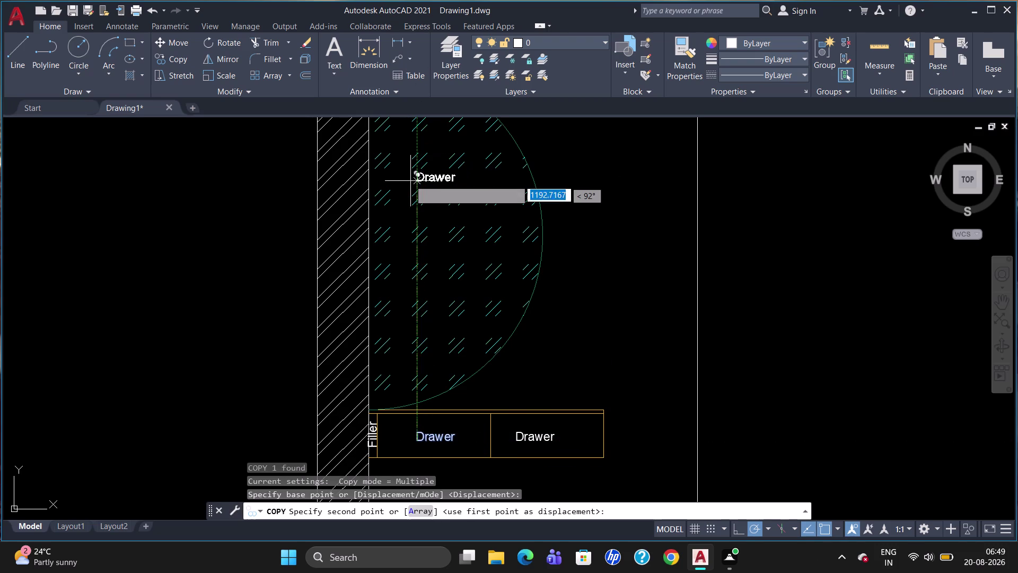
click(407, 178)
key(Escape)
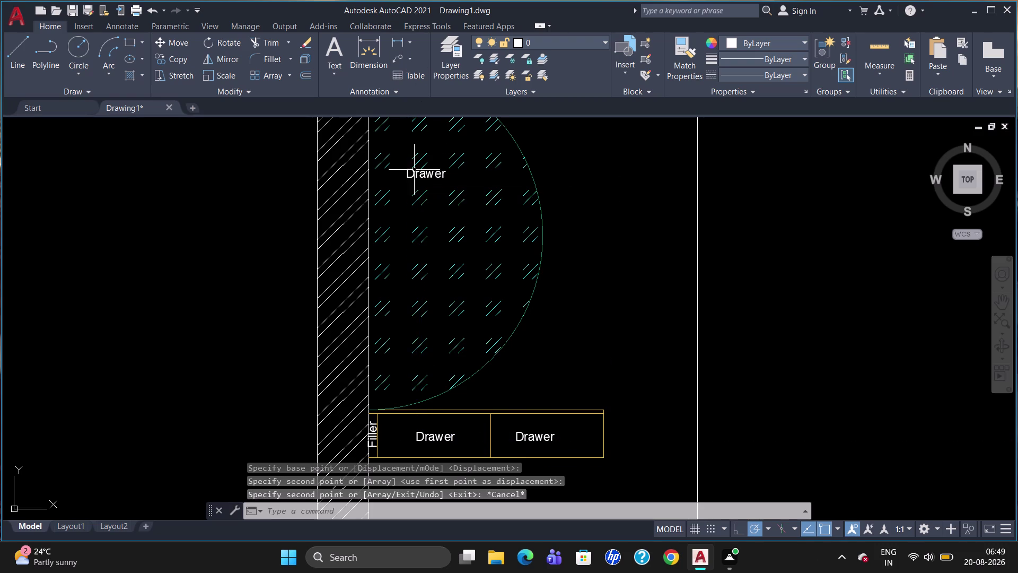
Change the copied text to read 'Mirror Pasing On Back Panel'.
double_click(417, 173)
click(454, 172)
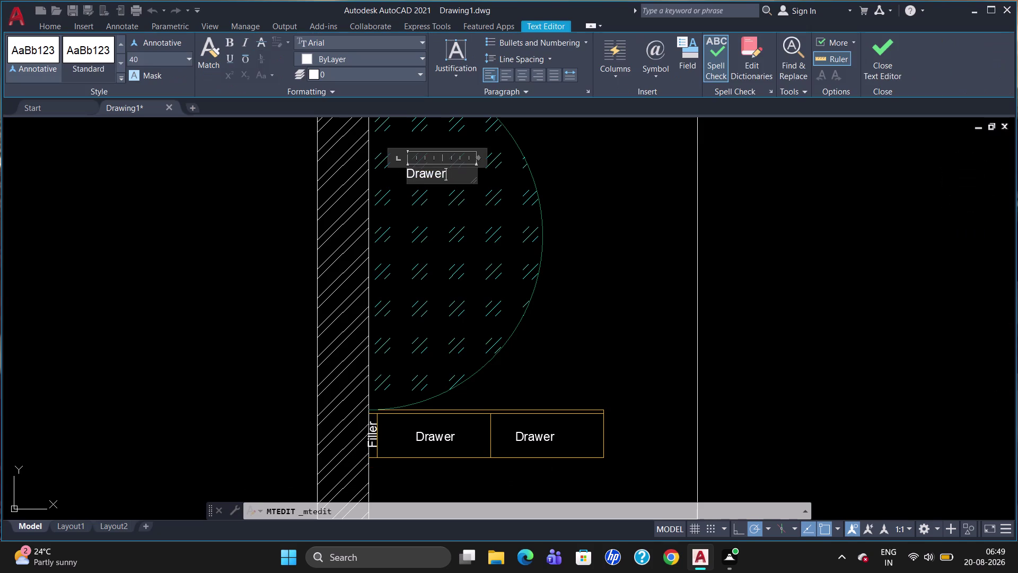
key(BackSpace)
key(BackSpace)
key(BackSpace)
key(m)
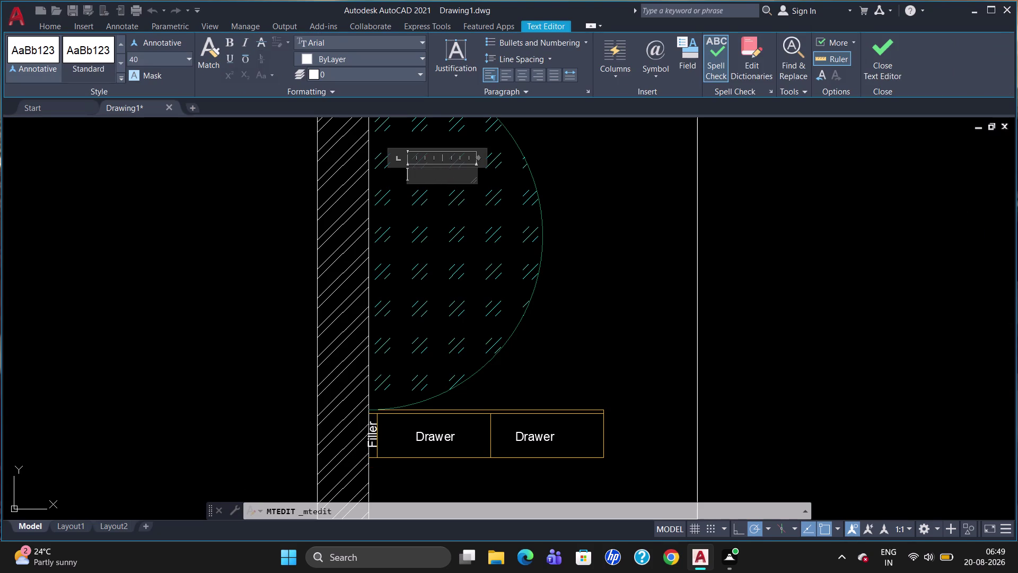
key(BackSpace)
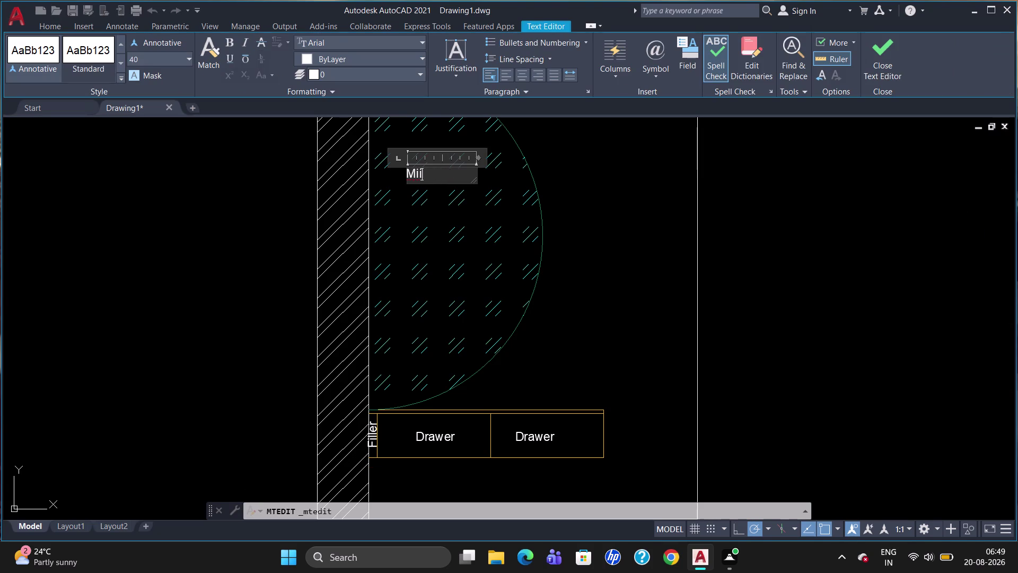
key(BackSpace)
text(rror)
key(space)
key(a)
text(sing)
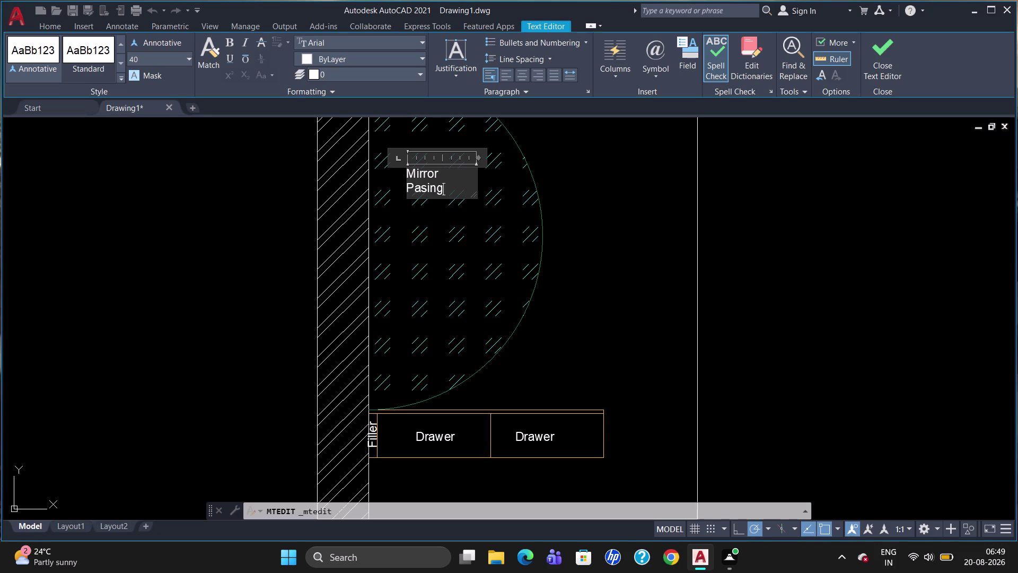
key(space)
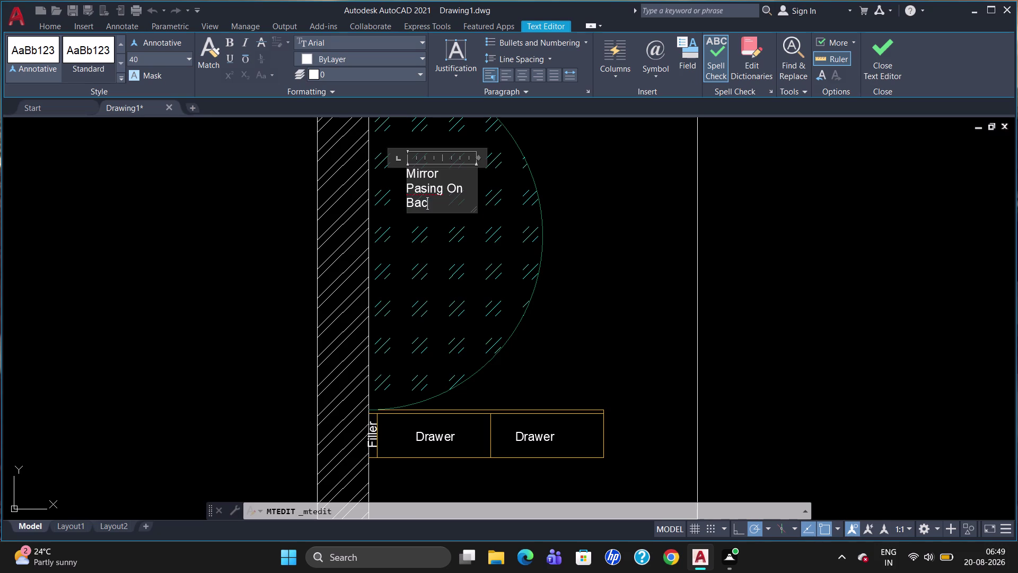
text(a)
text(ne)
key(apostrophe)
key(BackSpace)
key(l)
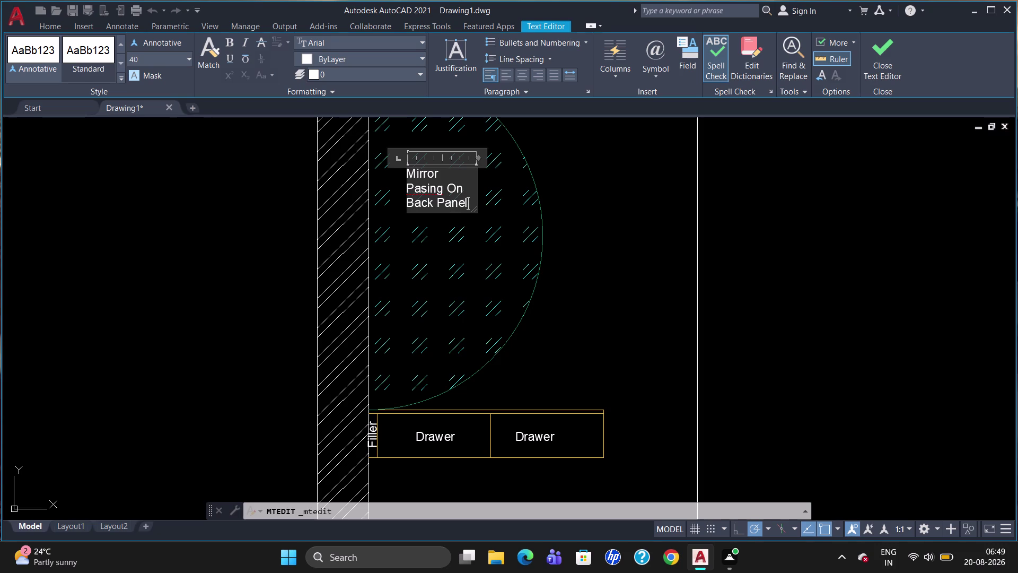
Widen the note's text box so it wraps onto two lines, and close the editor.
drag(478, 158, 499, 156)
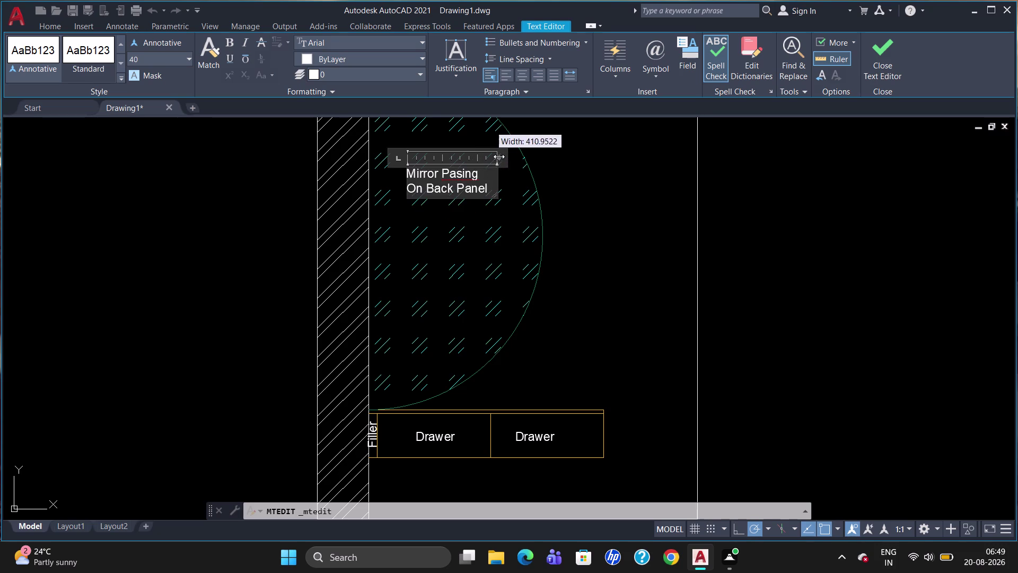
drag(499, 157, 505, 158)
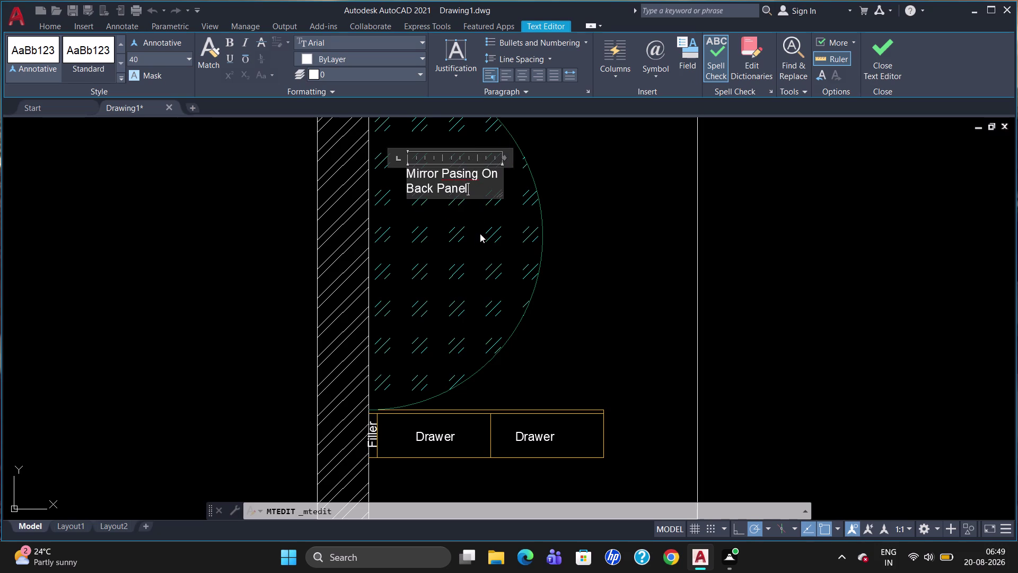
click(476, 242)
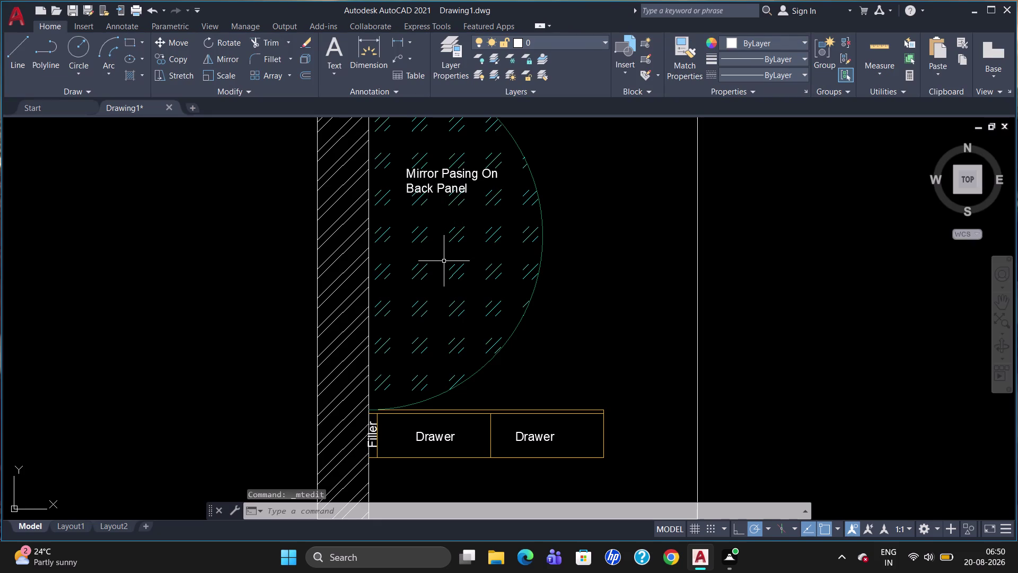
Start a linear dimension from the wall face to the arc, then cancel it.
scroll(down, 3)
key(d)
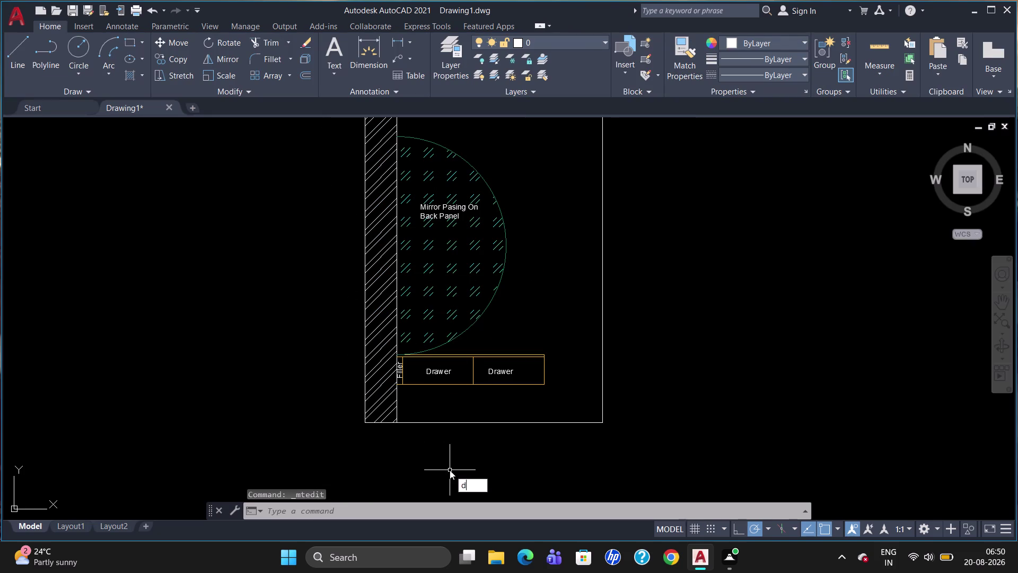
key(l)
key(i)
key(Return)
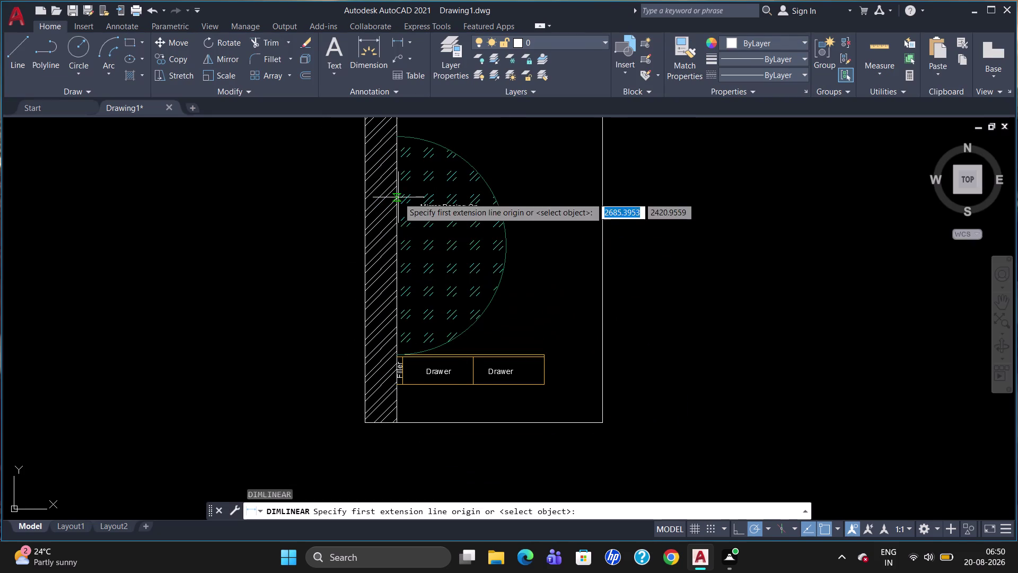
click(395, 234)
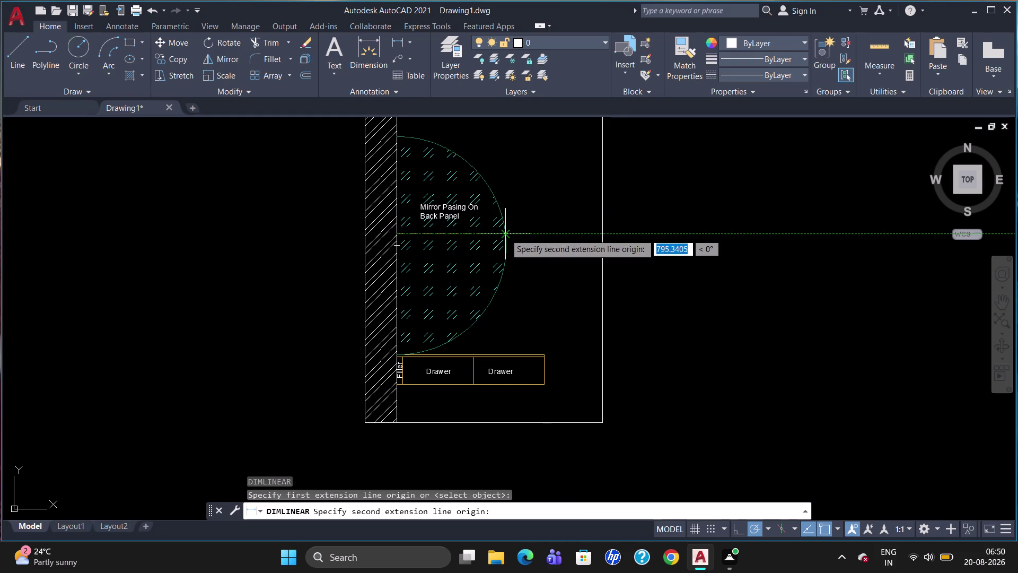
click(505, 234)
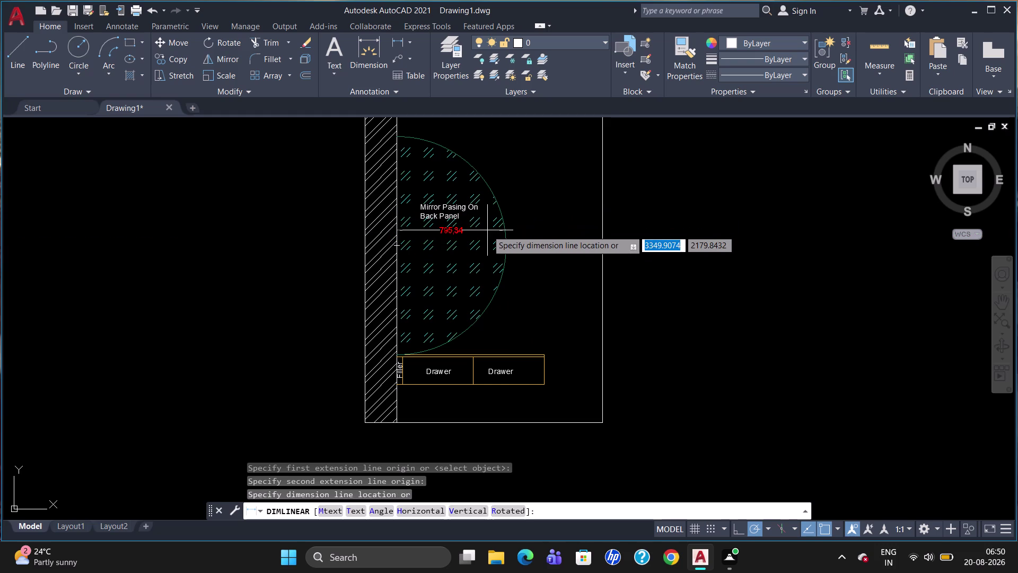
key(Escape)
Place a linear dimension across the door swing, then delete the inaccurate 799.82 result.
scroll(up, 3)
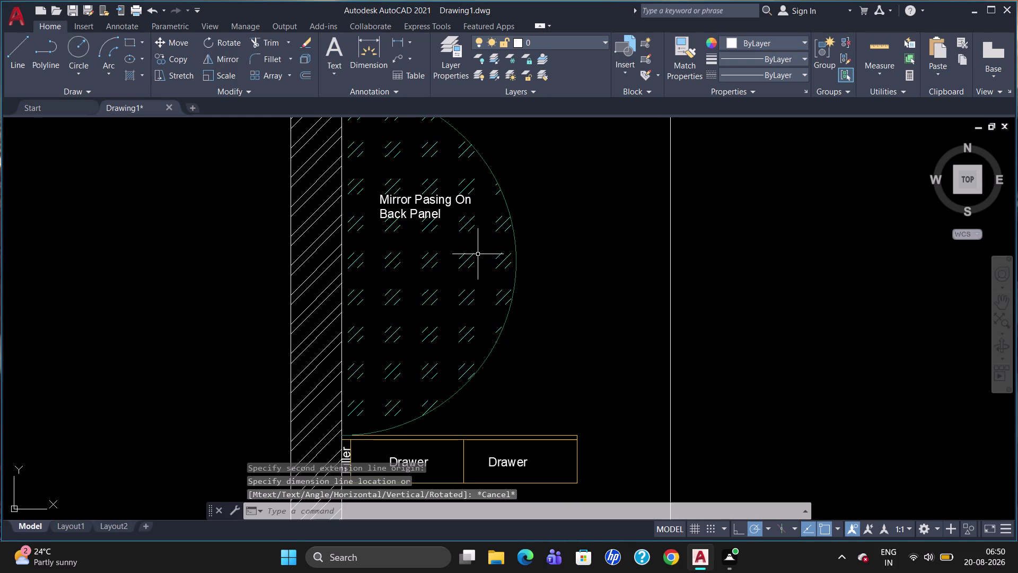
text(dl)
key(i)
key(Return)
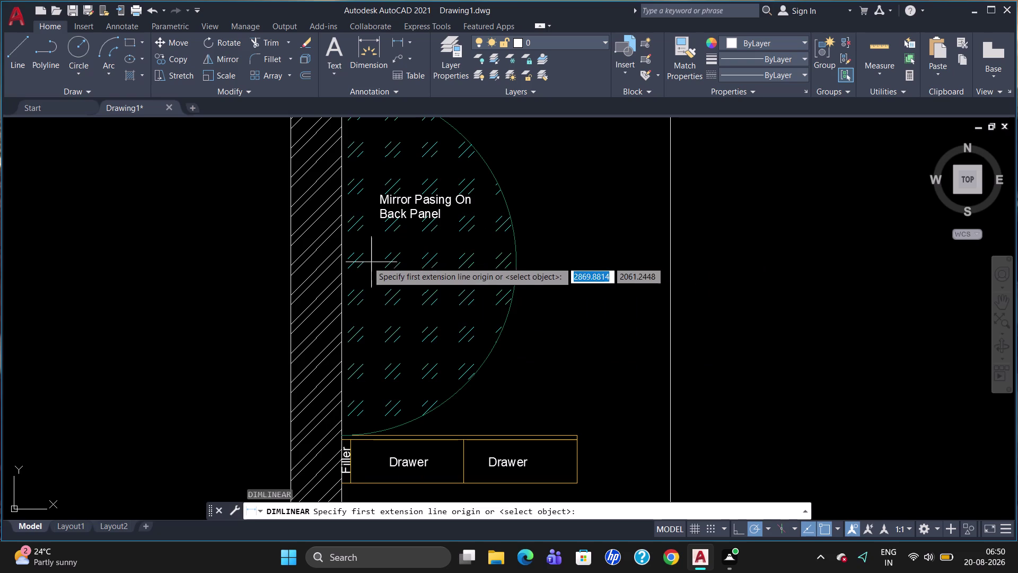
click(339, 258)
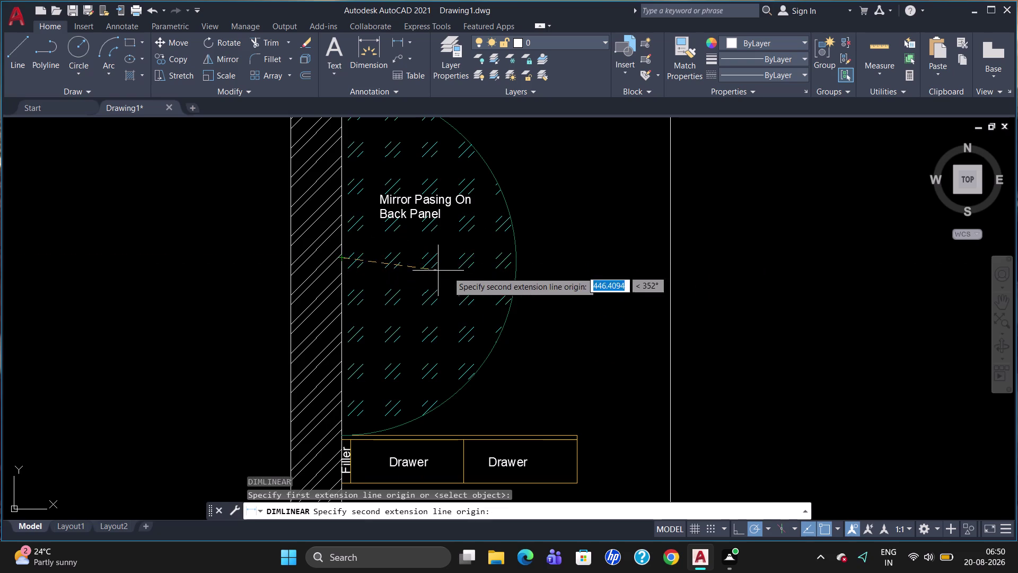
click(515, 256)
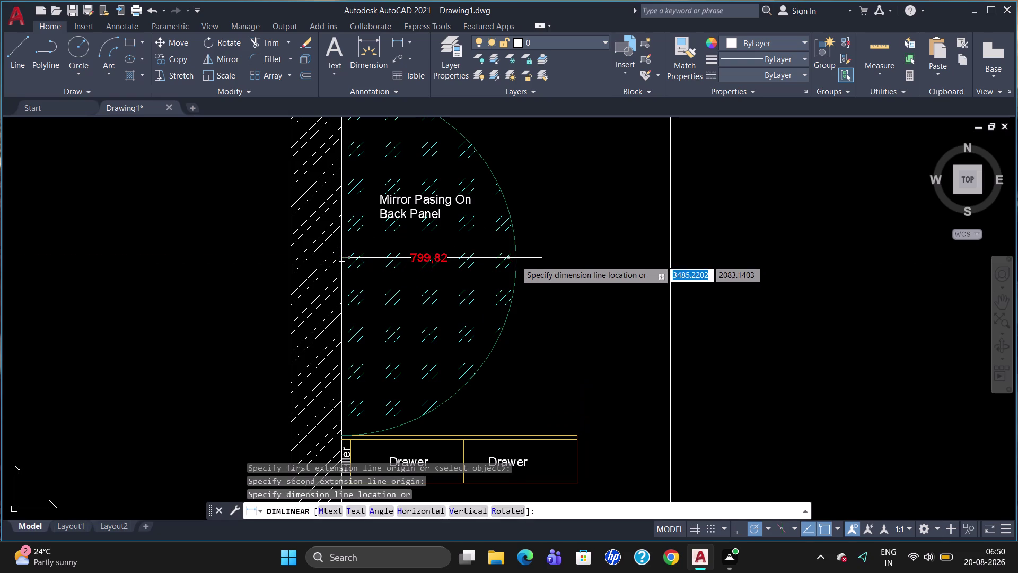
click(516, 259)
click(421, 263)
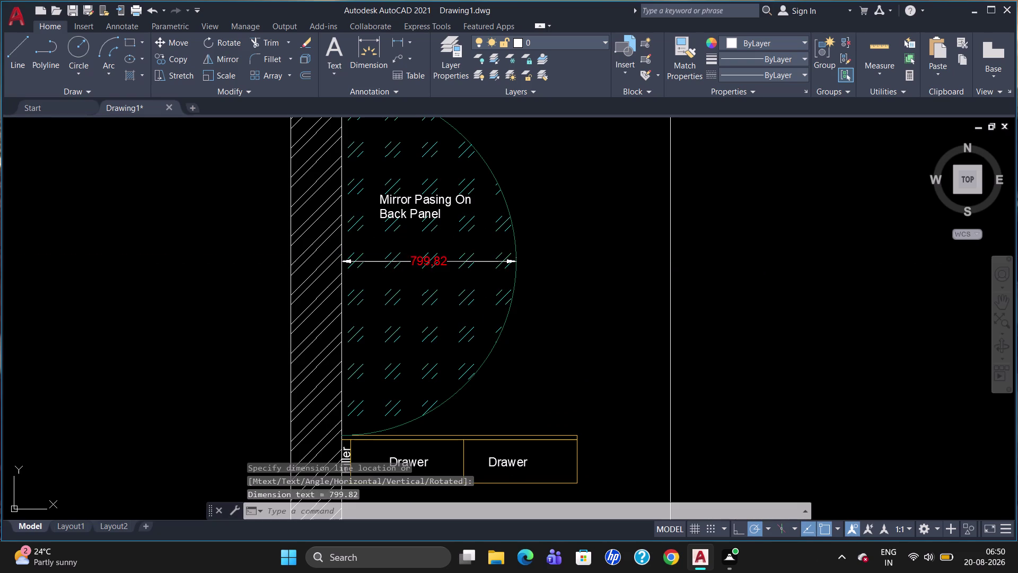
key(Delete)
Redo the linear dimension from wall face to arc quadrant, giving 800.
scroll(up, 3)
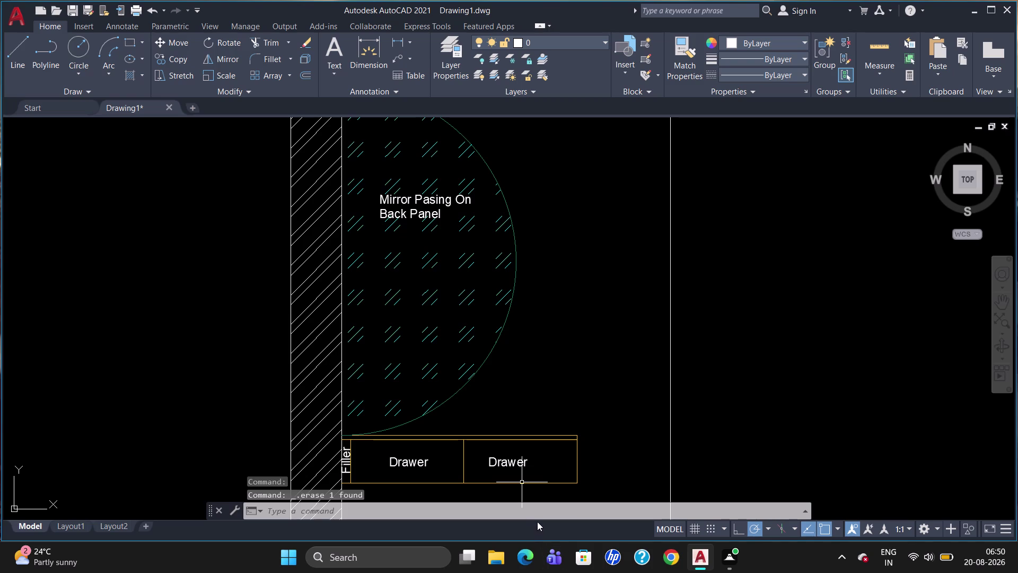
text(dl)
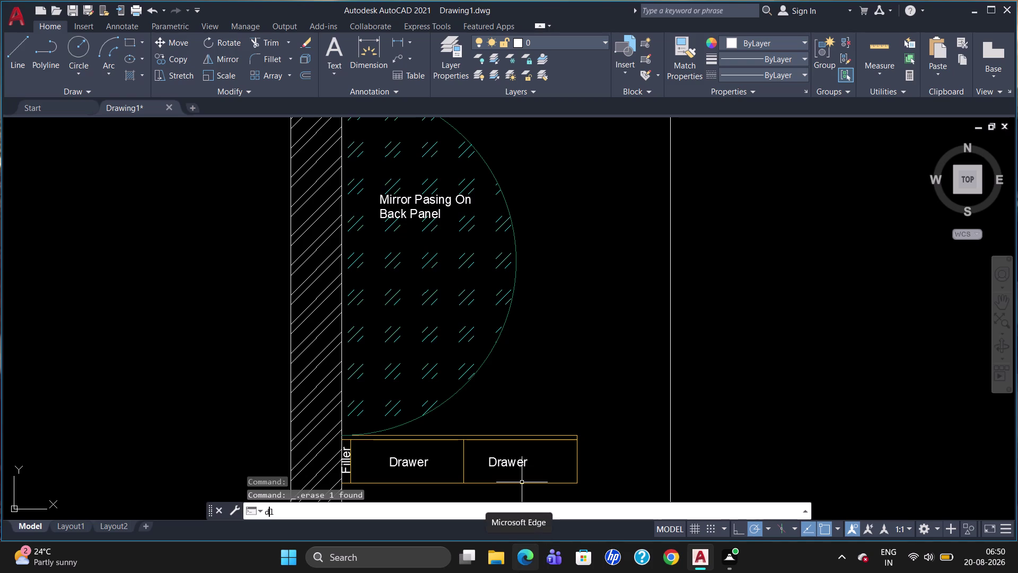
text(i)
key(Return)
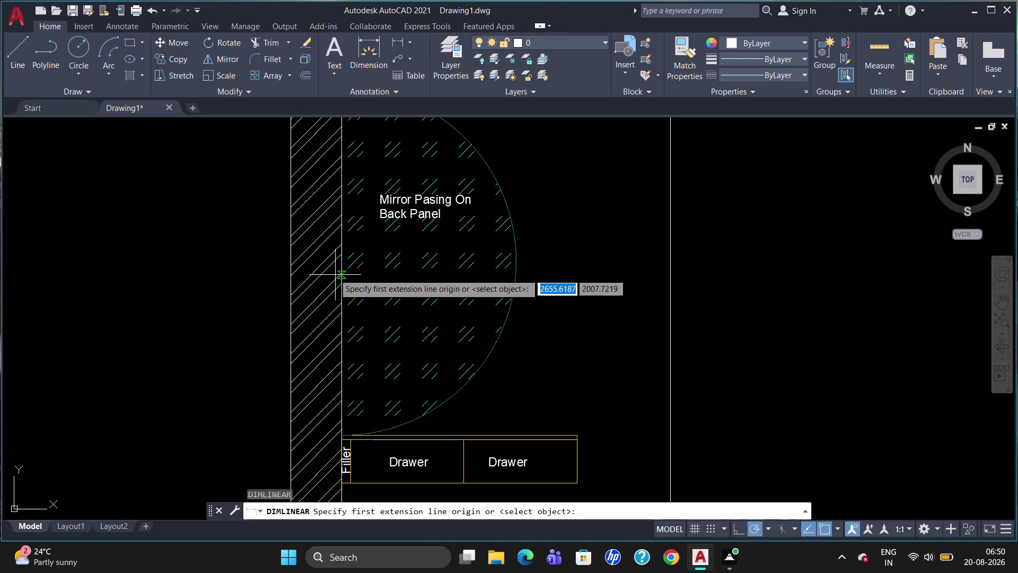
key(Escape)
text(d)
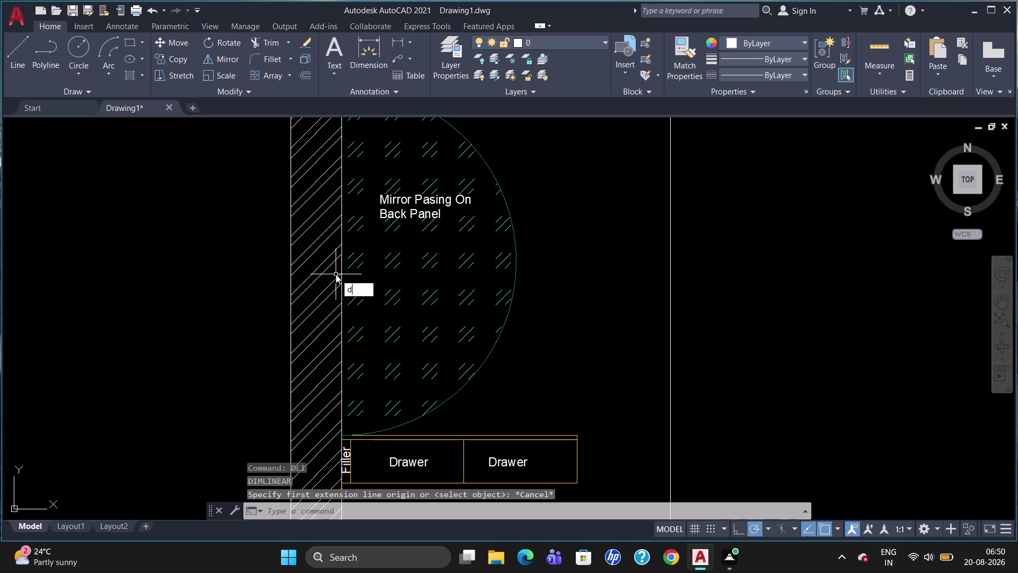
text(li)
key(Return)
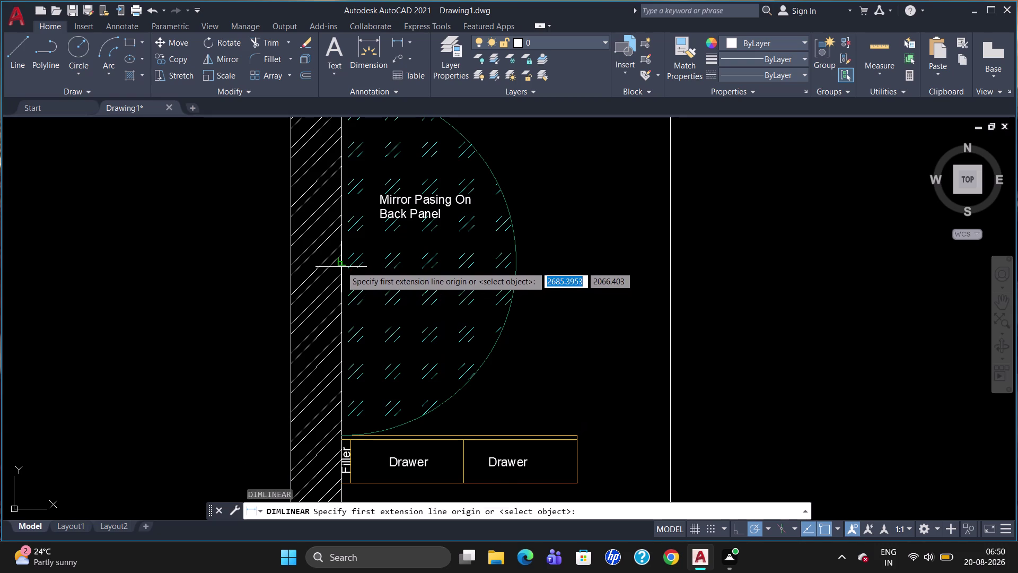
click(340, 266)
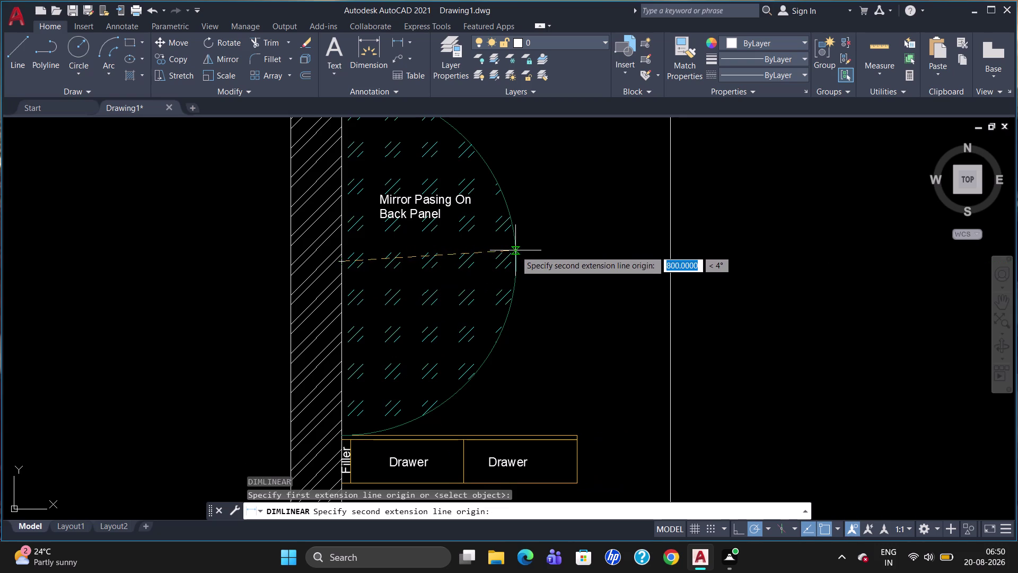
click(515, 256)
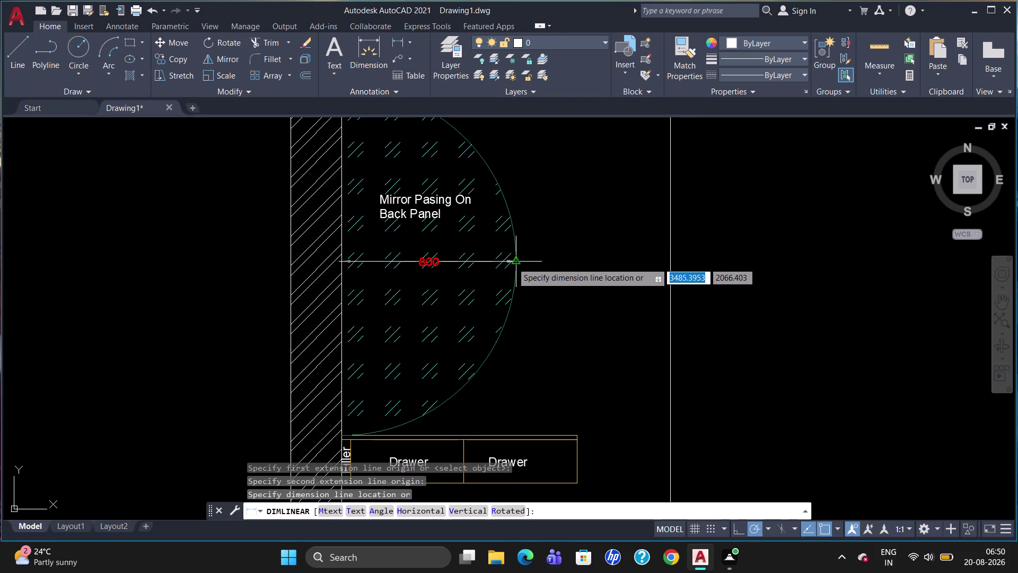
click(512, 263)
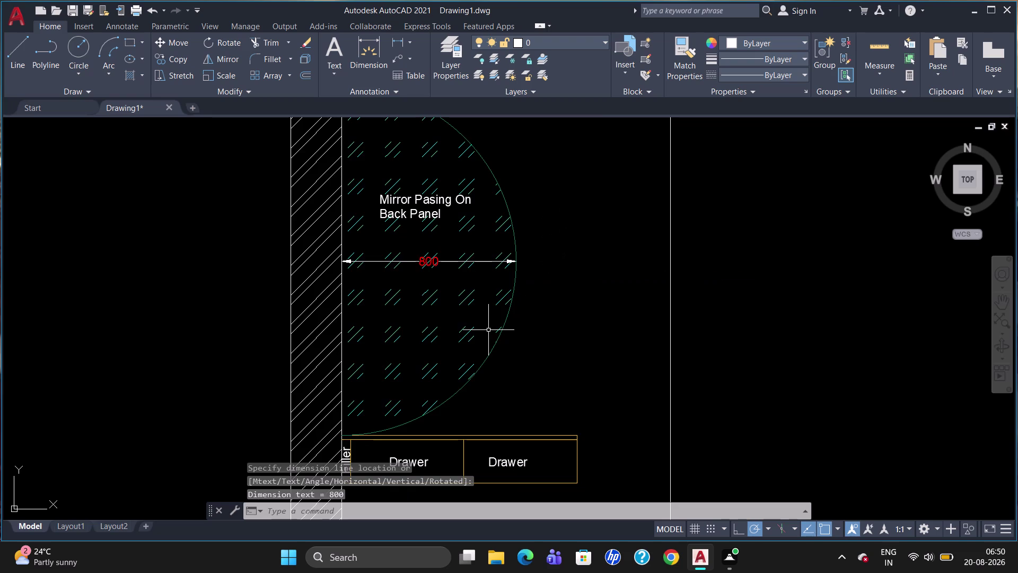
scroll(down, 3)
scroll(up, 3)
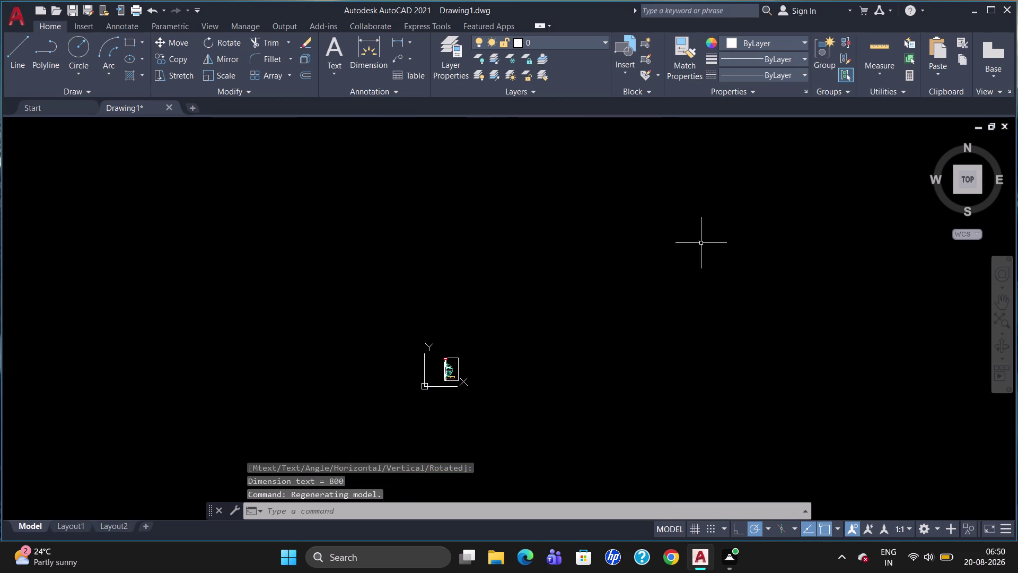
scroll(up, 3)
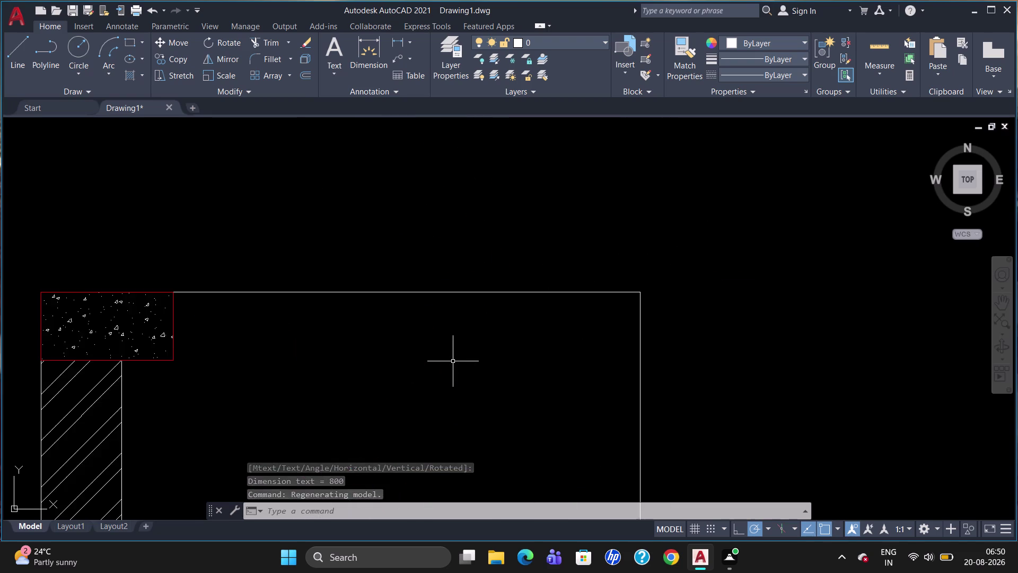
scroll(down, 3)
scroll(up, 3)
scroll(down, 3)
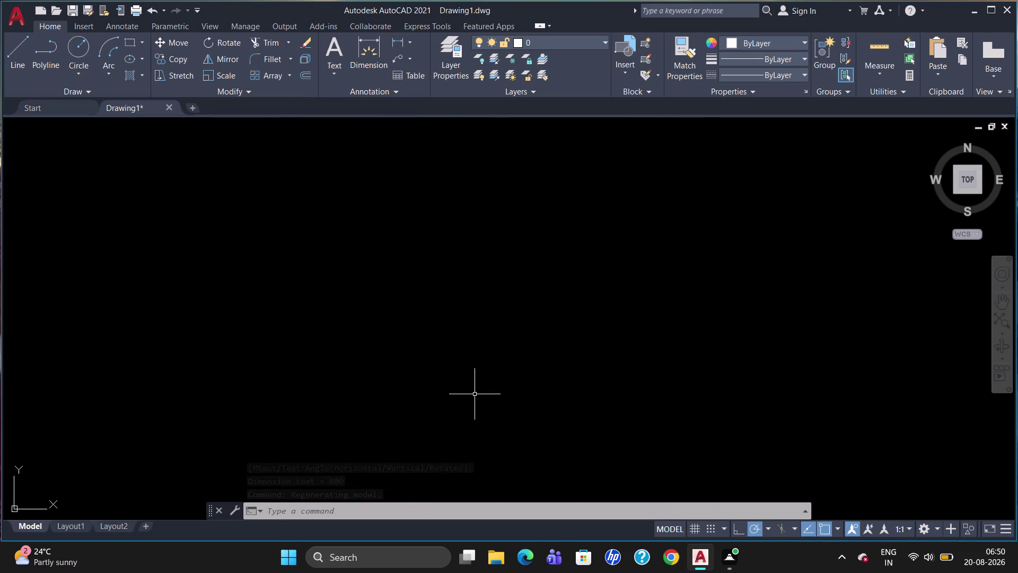
scroll(down, 3)
scroll(down, 3)
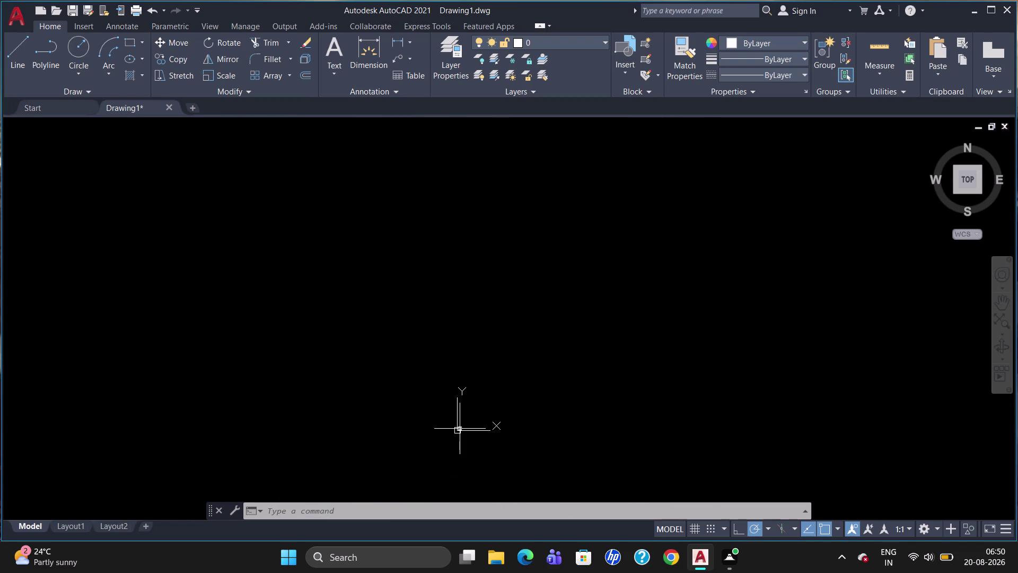